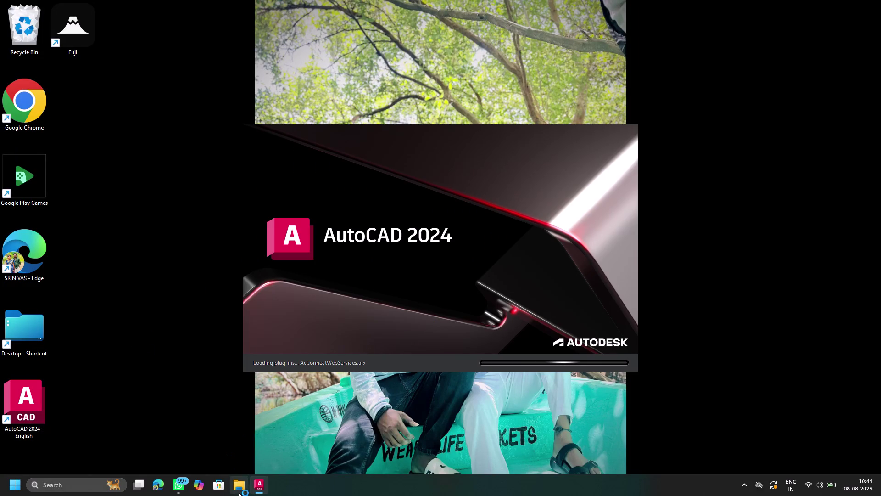
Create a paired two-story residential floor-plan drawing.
Open the newest WhatsApp floor plan image from Downloads, then bring AutoCAD's start page forward.
click(238, 491)
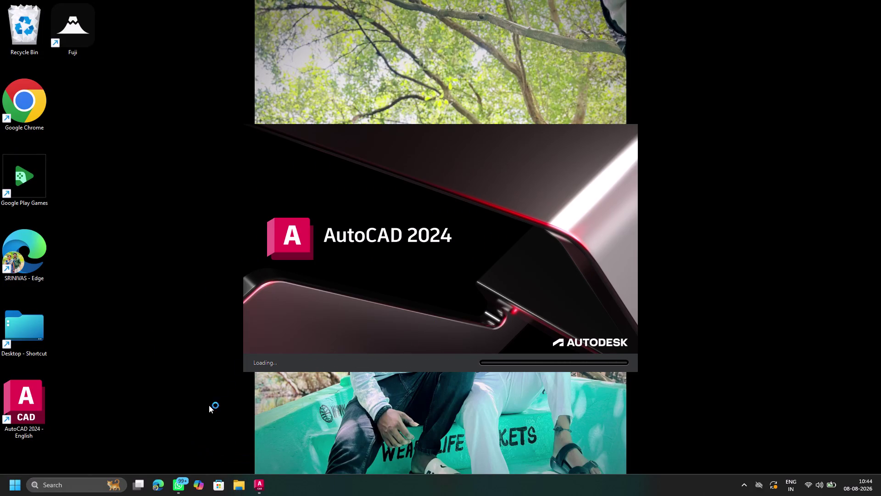
click(178, 250)
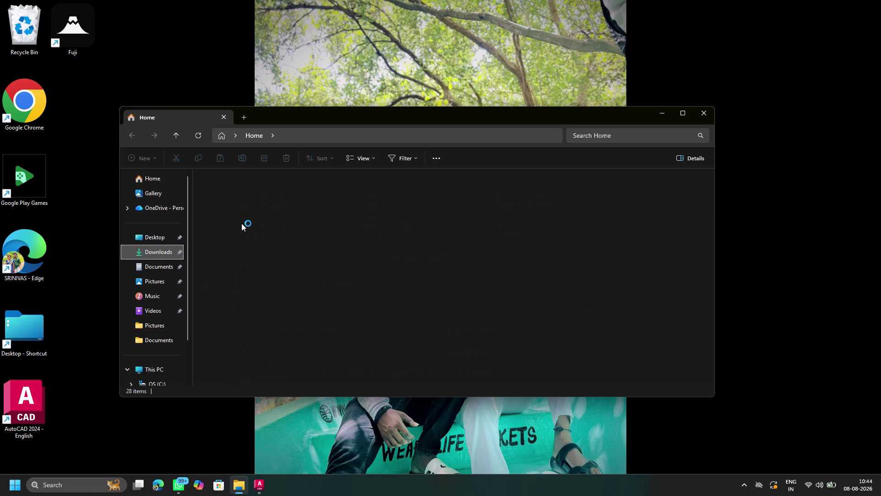
double_click(223, 211)
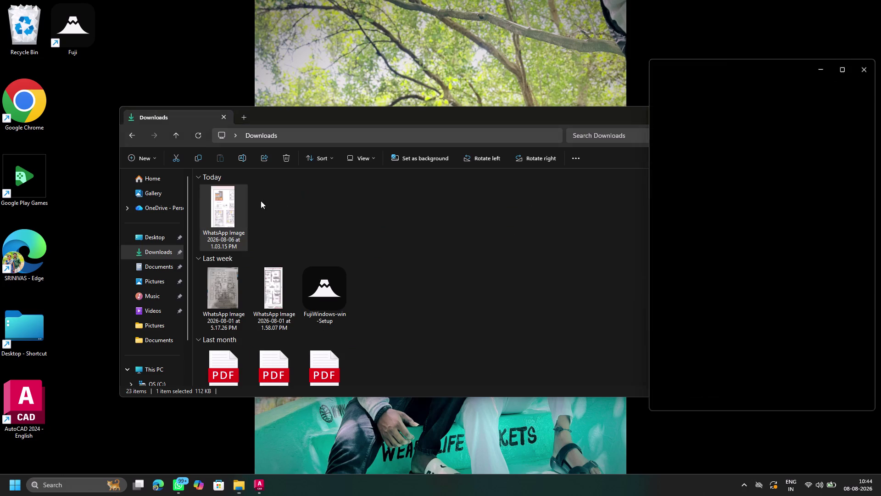
click(516, 71)
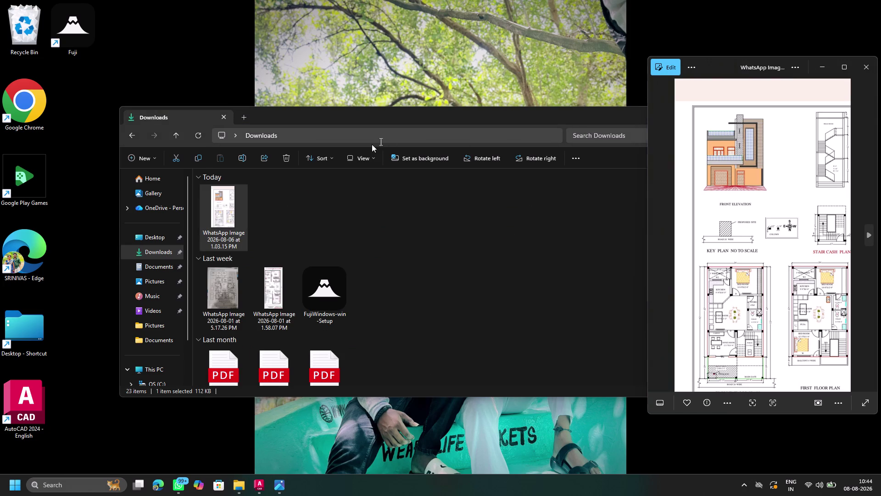
click(223, 116)
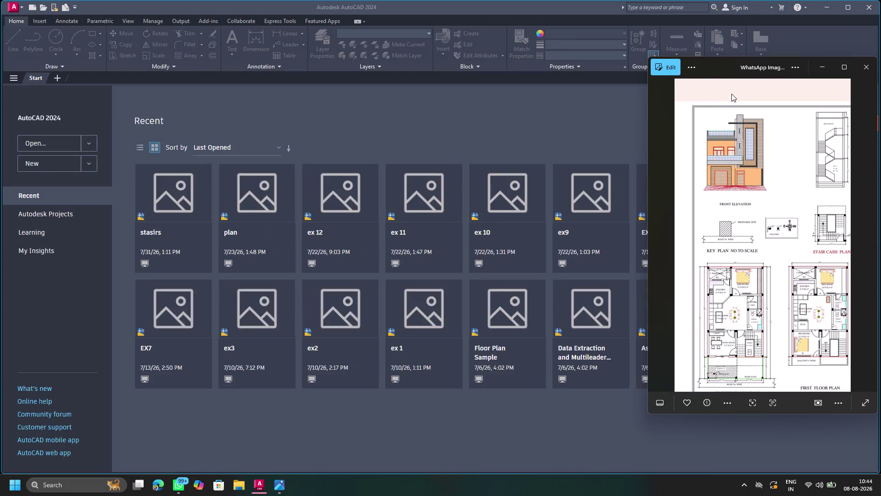
Move the Photos window aside and create blank Drawing1 from the Start tab.
drag(645, 149, 656, 147)
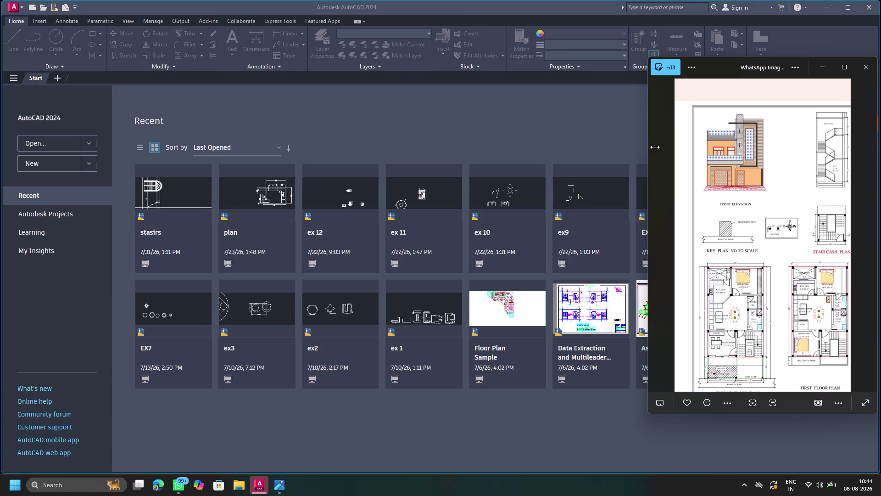
drag(656, 147, 707, 133)
click(50, 161)
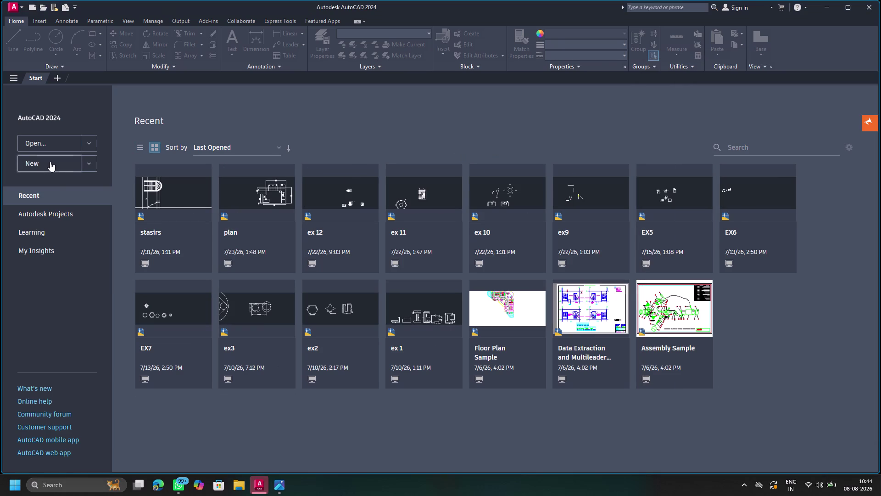
double_click(50, 161)
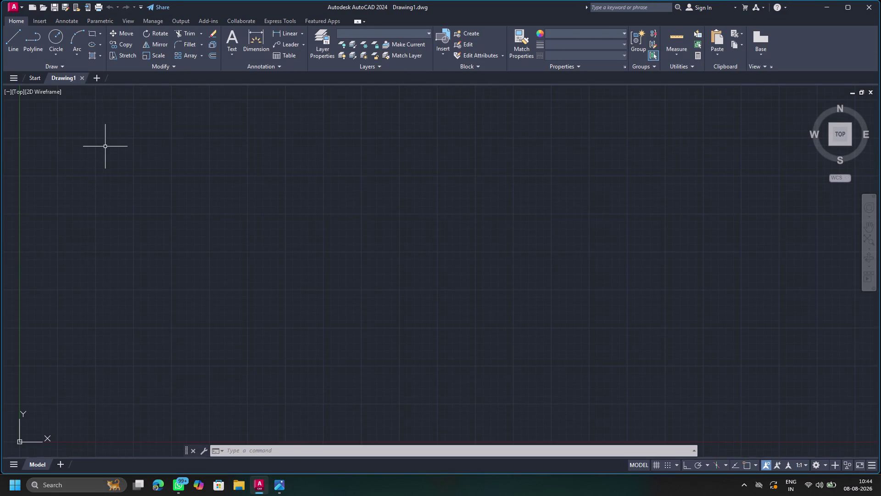
click(236, 482)
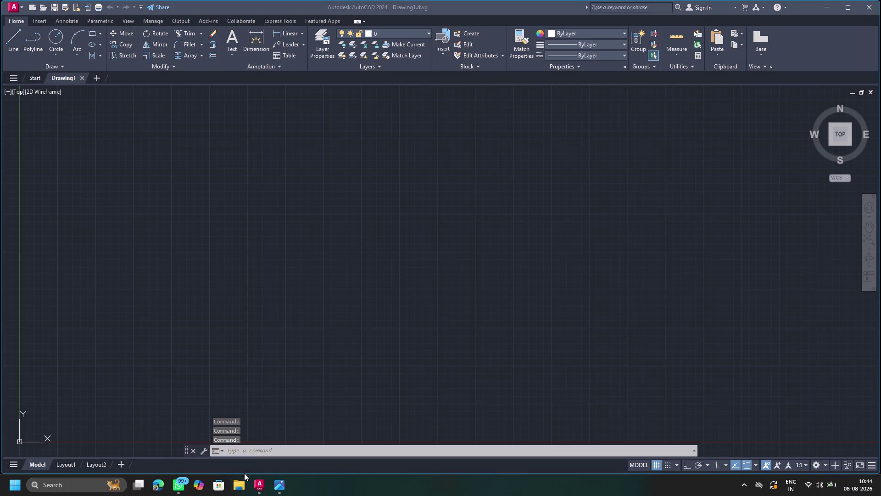
click(242, 483)
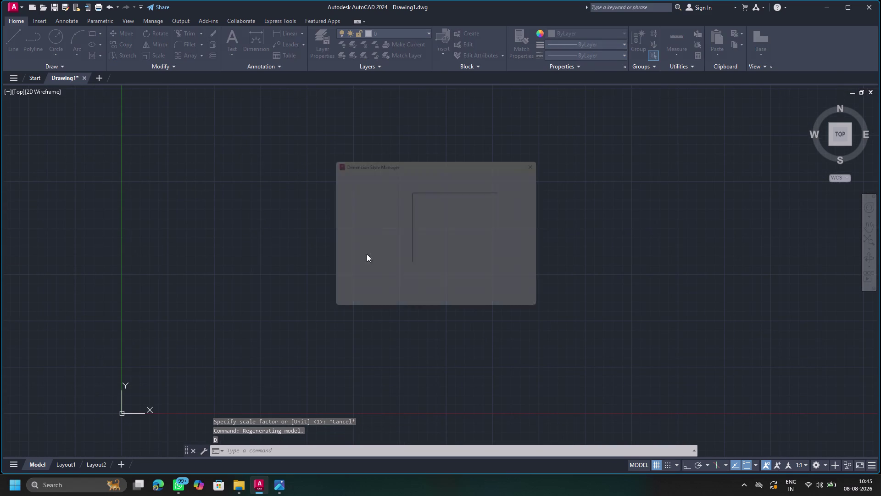
Cancel the image insertion and pan the view toward the drawing origin.
click(549, 155)
Set the Drawing Units length type to Engineering and apply it.
key(u)
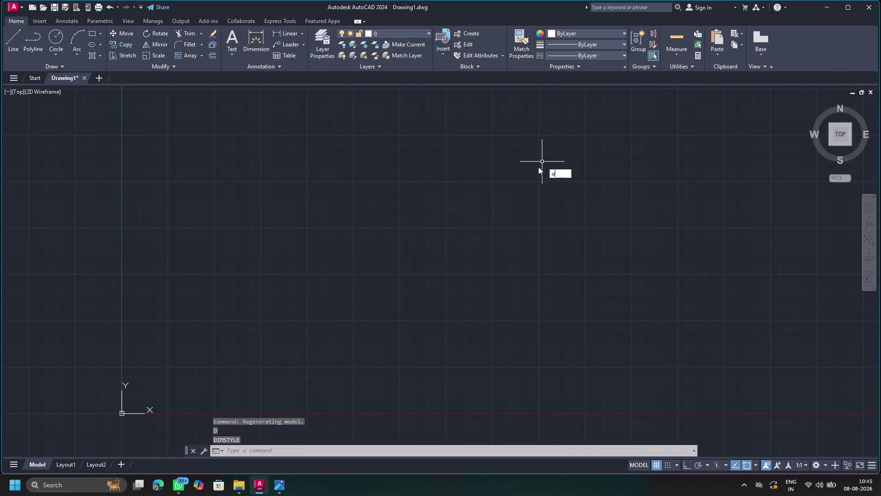
click(574, 187)
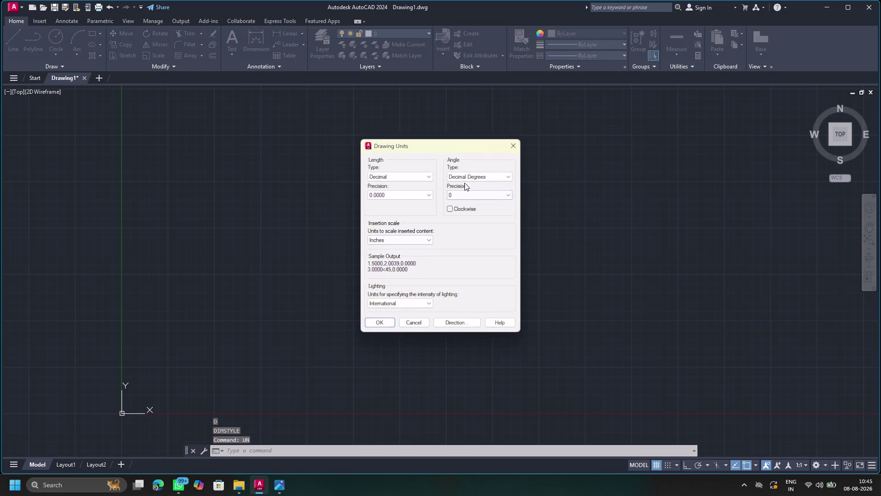
click(417, 180)
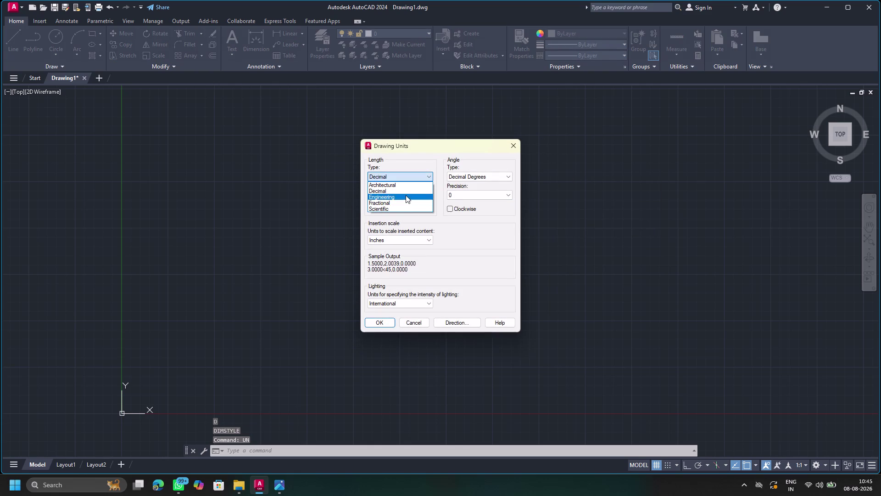
click(406, 195)
click(405, 195)
click(411, 217)
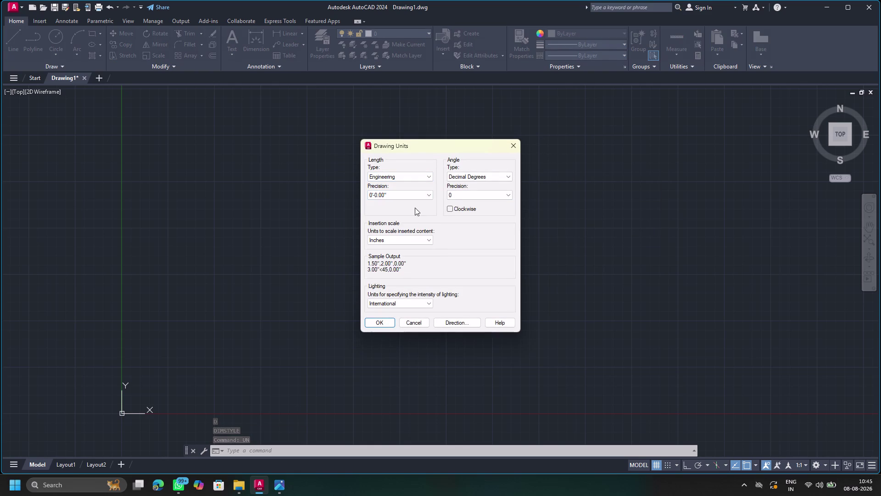
click(382, 321)
key(d)
click(441, 338)
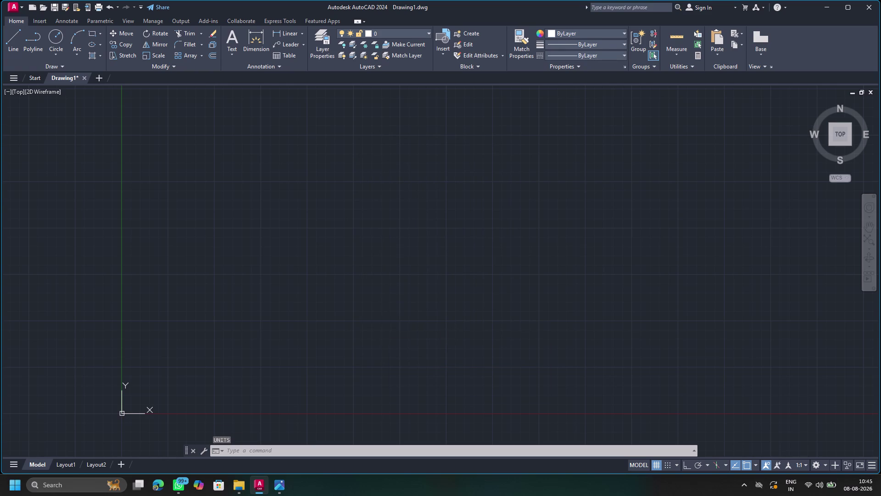
click(544, 217)
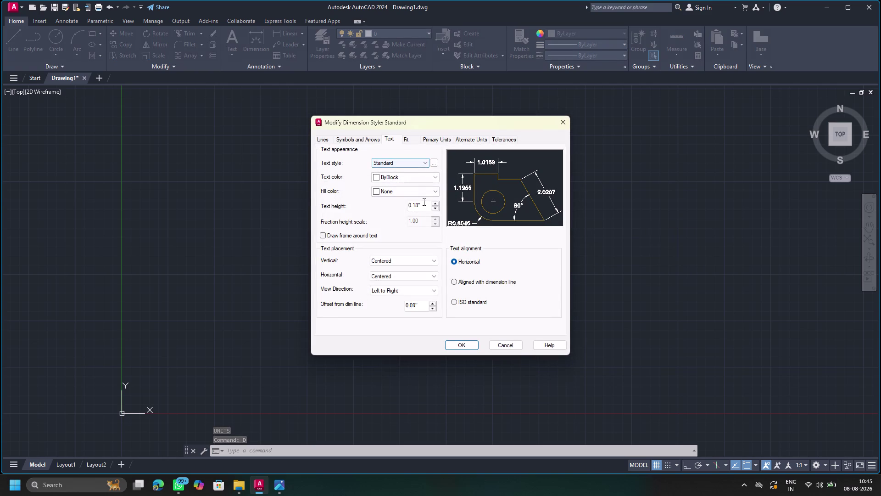
Set the Standard style's dimension text height to 2.5.
double_click(422, 208)
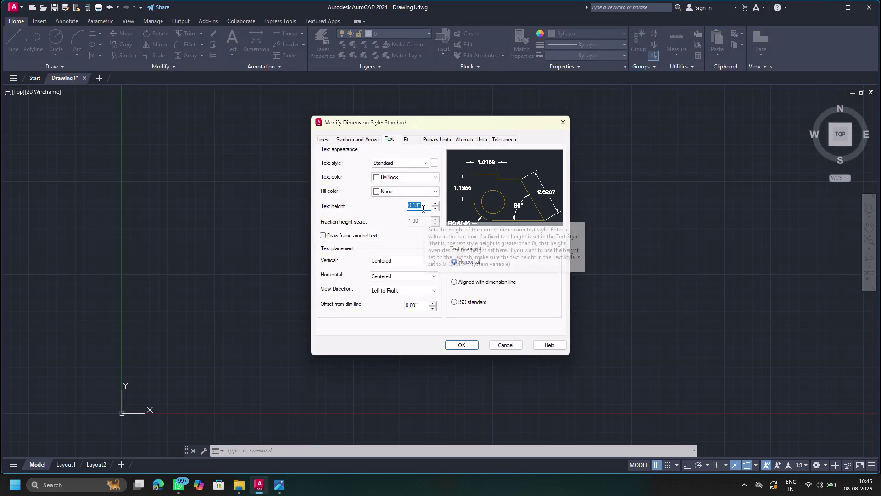
key(BackSpace)
text(2.)
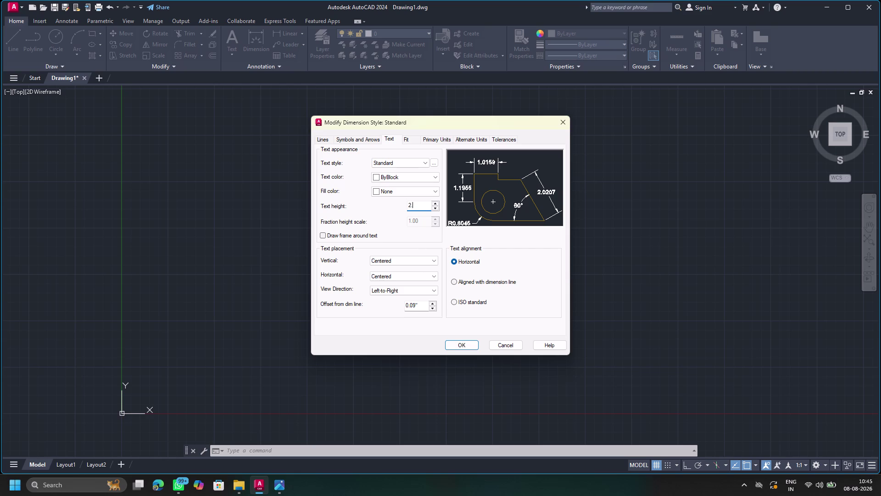
text(5)
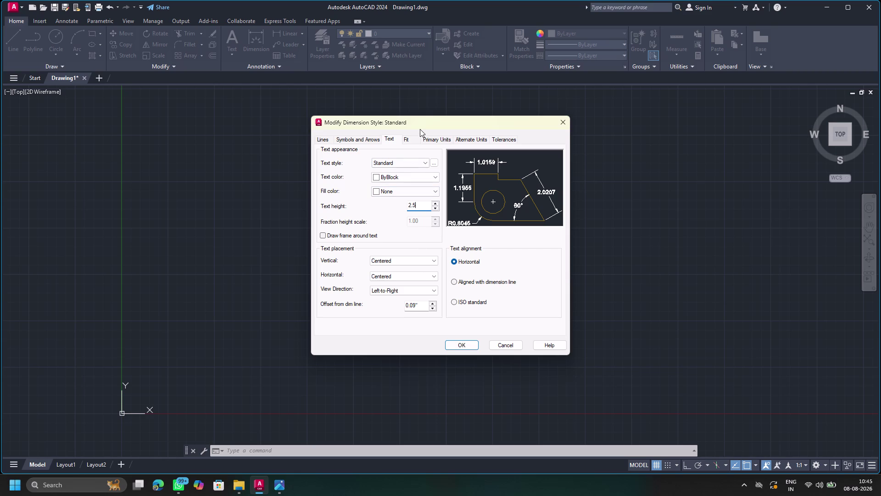
Set the primary unit format to Engineering with 0'-0.0" precision.
click(414, 138)
click(430, 143)
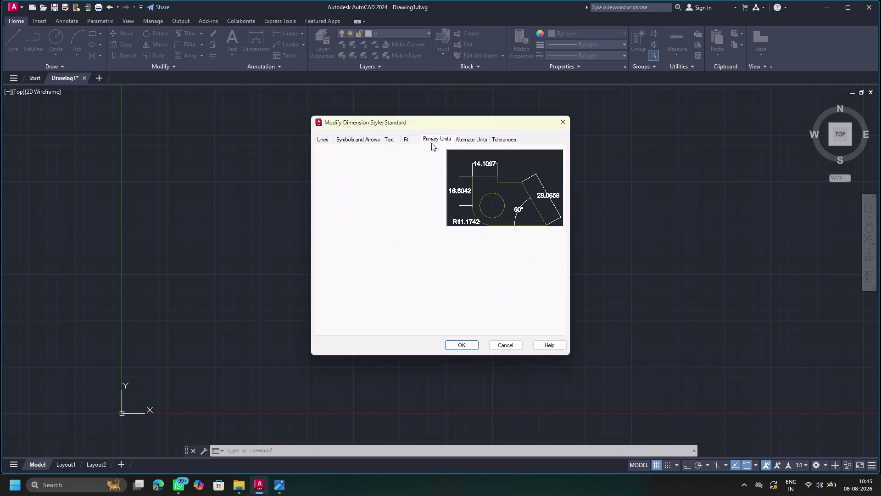
click(428, 153)
click(426, 157)
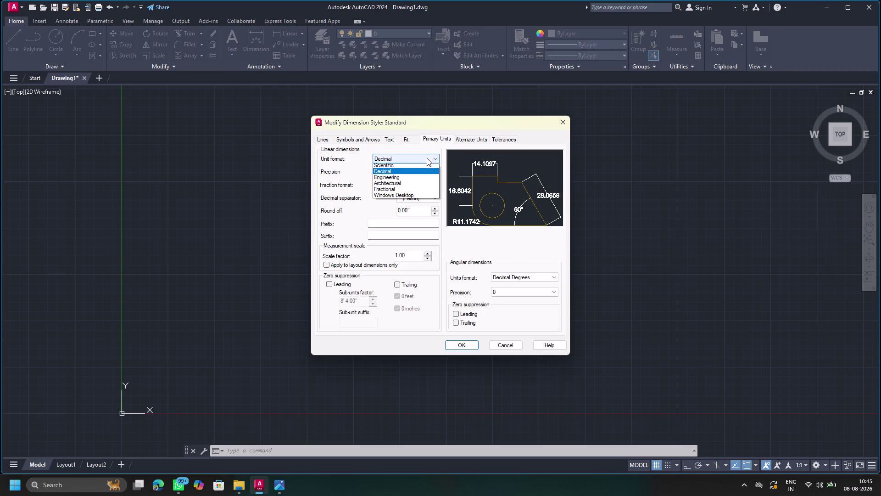
click(422, 179)
click(419, 169)
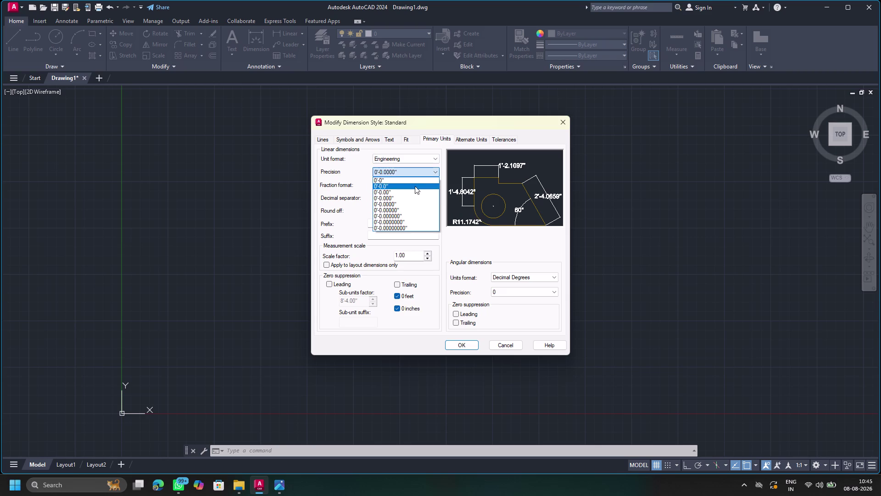
click(414, 193)
click(413, 171)
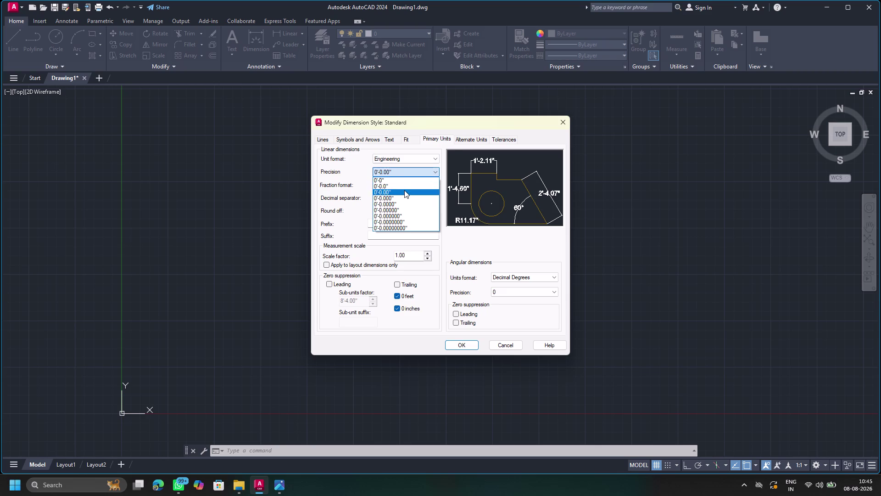
click(404, 186)
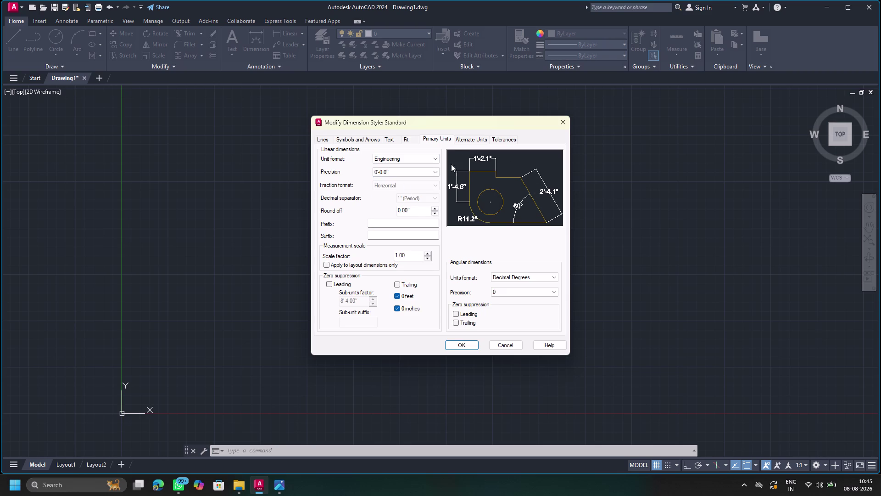
Set round-off to 2.5, accept, make Standard current and close the manager.
double_click(421, 211)
key(BackSpace)
text(2.5)
key(Return)
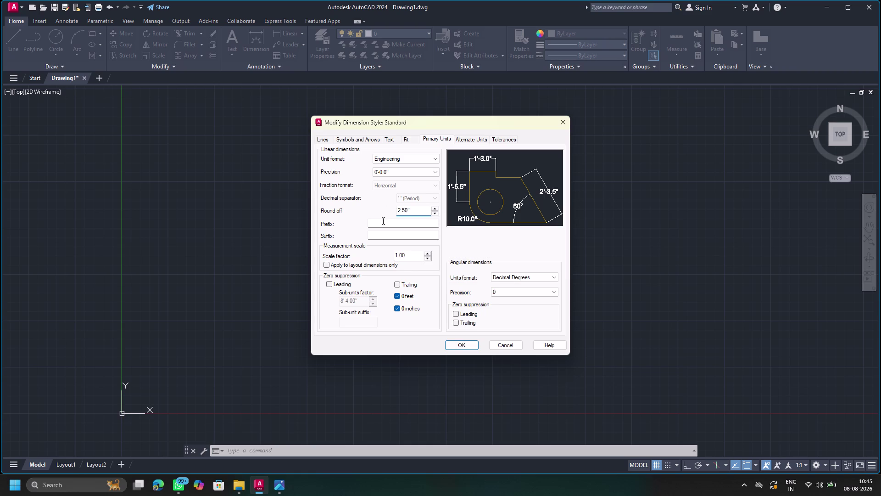
click(465, 345)
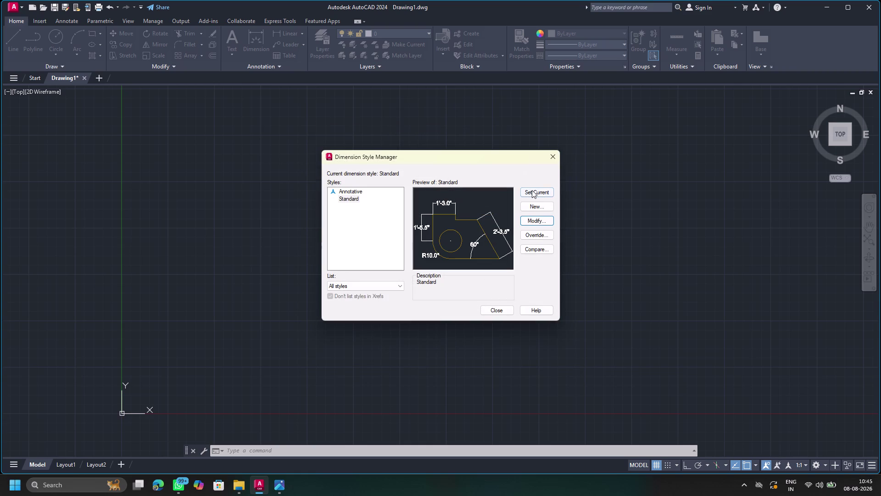
double_click(531, 190)
click(500, 312)
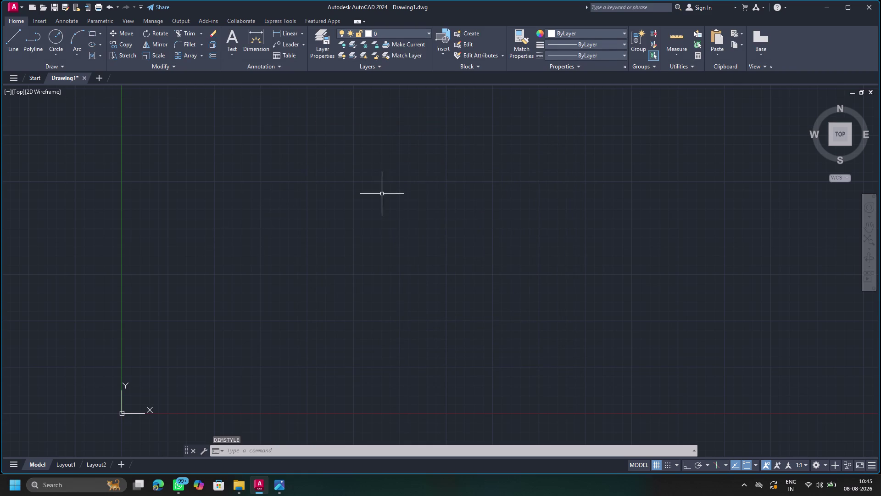
middle_drag(424, 194, 334, 221)
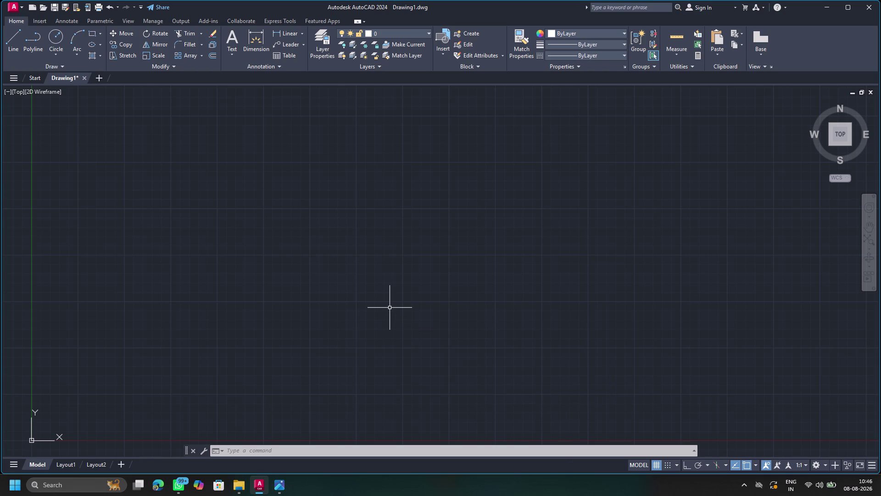
Start XL with the Hor option and place a horizontal construction line at 0.
key(x)
key(l)
click(438, 316)
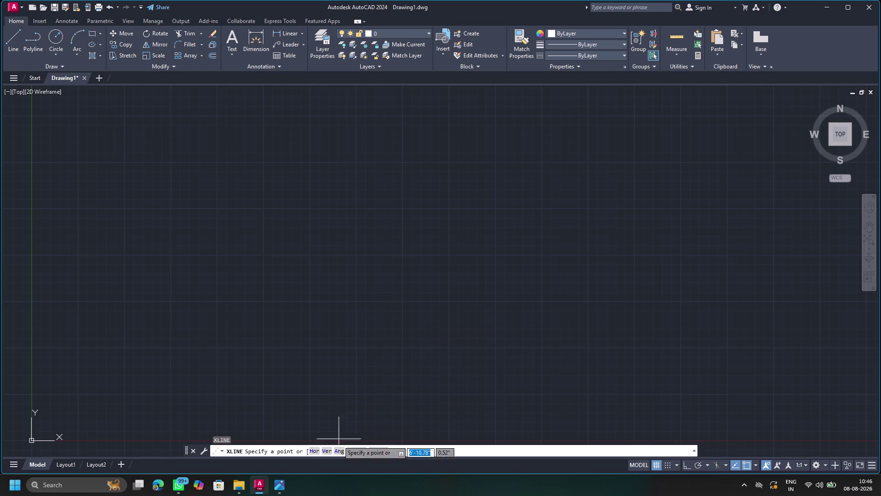
click(313, 451)
scroll(down, 3)
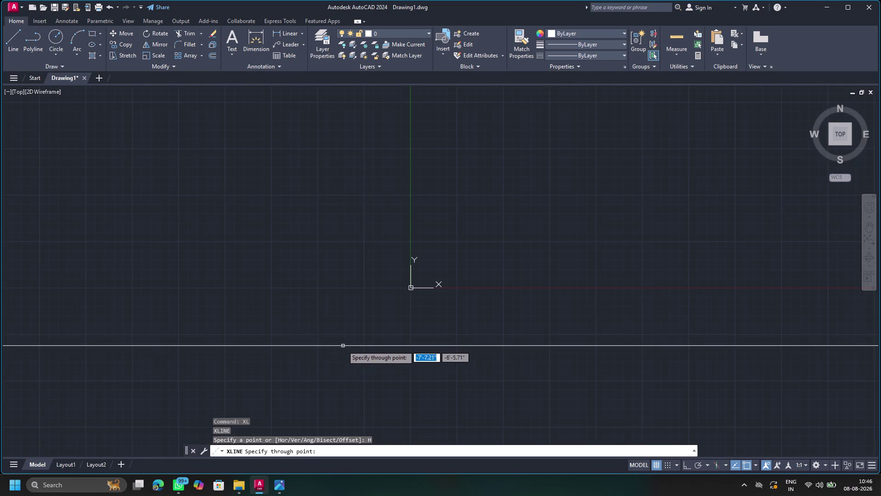
scroll(up, 3)
scroll(up, 3)
key(0)
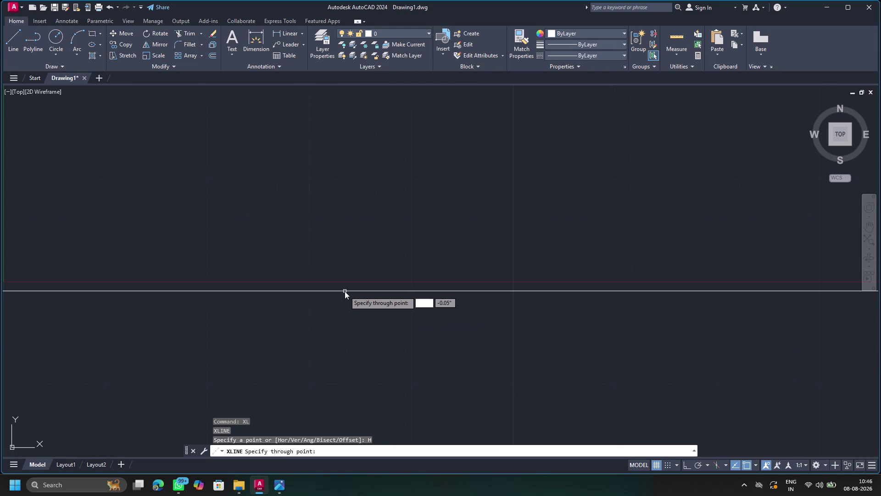
key(Return)
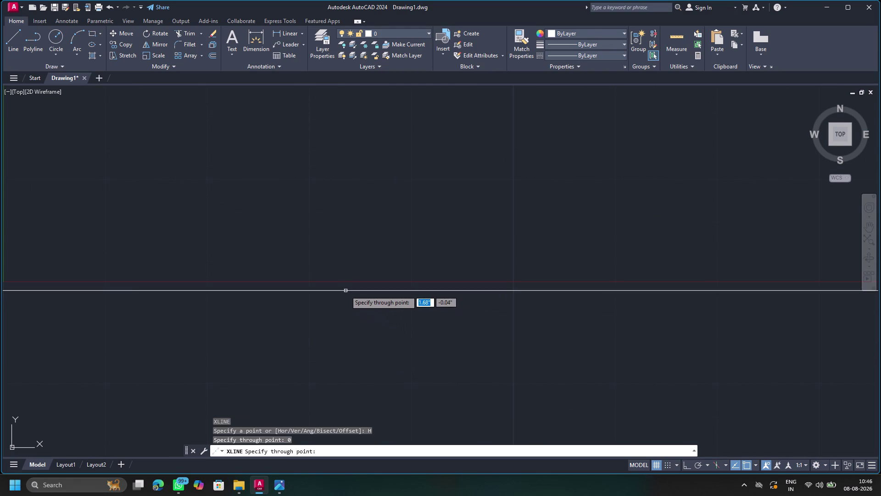
Pan back toward the origin and finish the first construction line command.
scroll(down, 3)
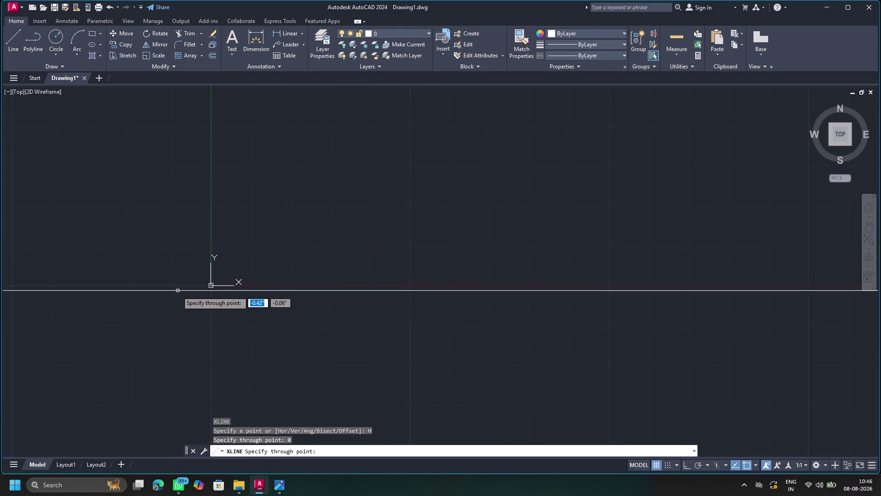
scroll(up, 3)
scroll(down, 3)
middle_drag(597, 254, 295, 303)
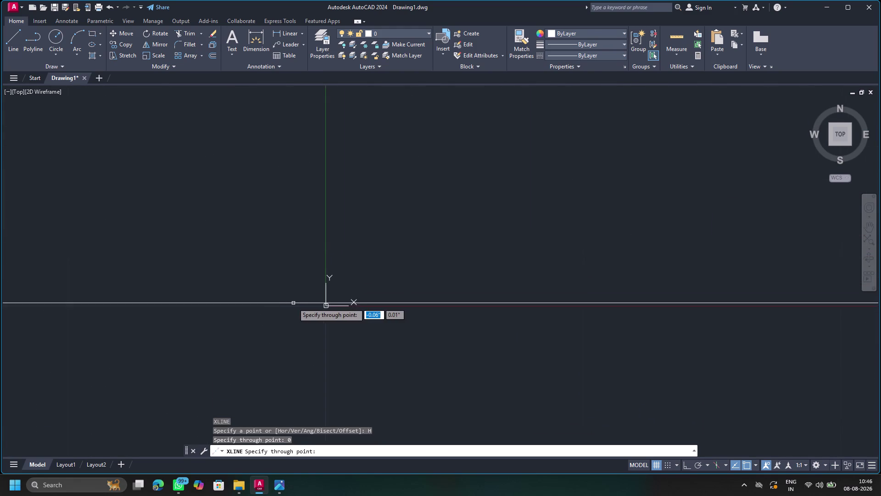
scroll(up, 3)
middle_drag(668, 351, 428, 354)
scroll(up, 3)
middle_drag(550, 314, 371, 324)
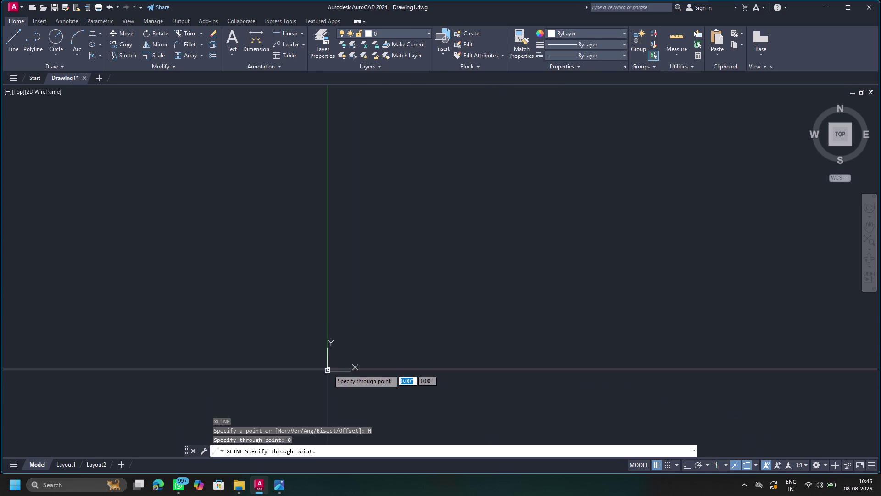
key(Return)
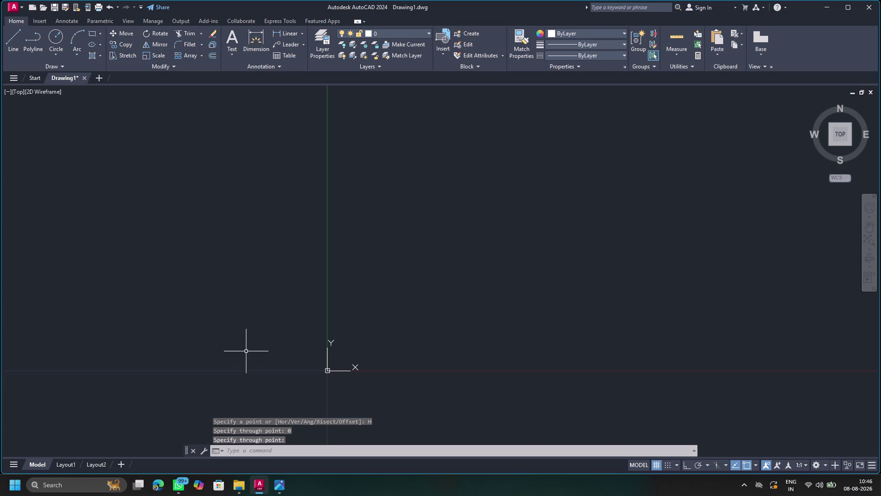
Restart XL Hor and place a horizontal construction line through 0'0".
text(xl)
key(Return)
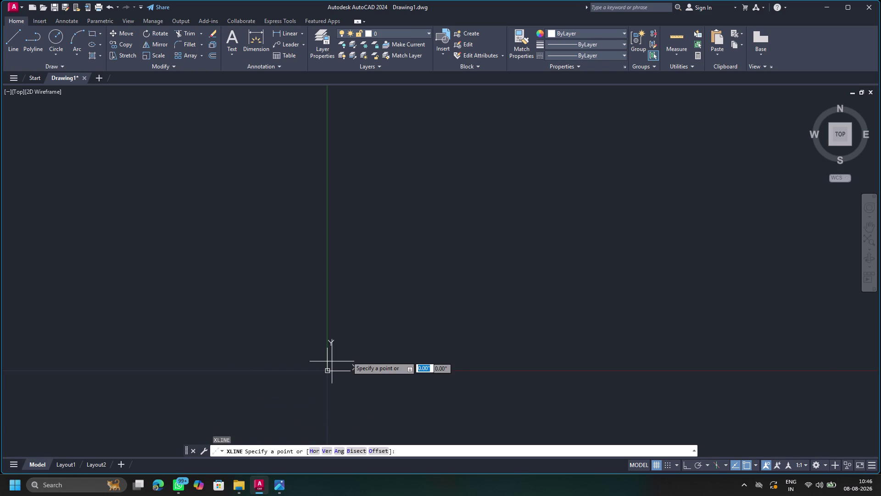
click(313, 449)
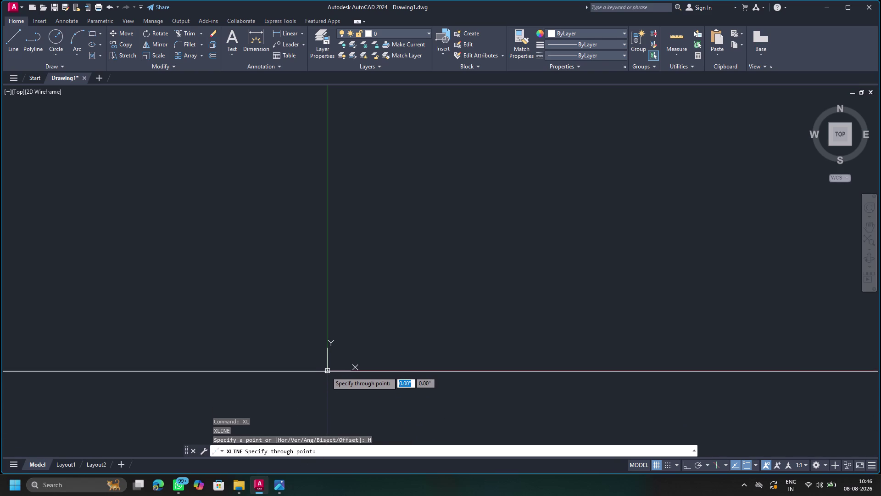
scroll(up, 3)
scroll(up, 3)
scroll(down, 3)
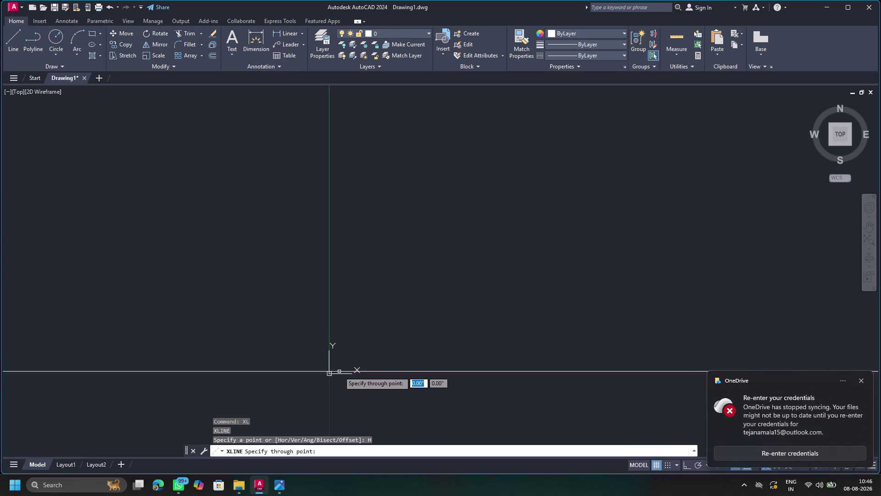
scroll(up, 3)
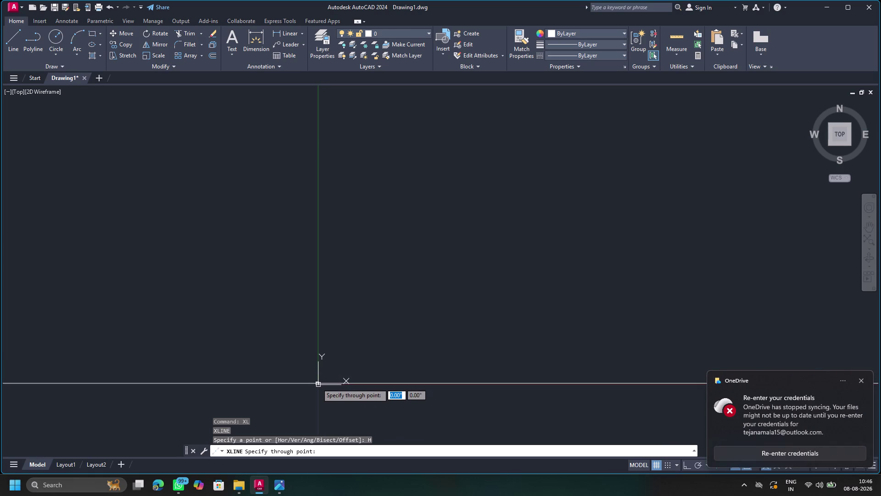
key(0)
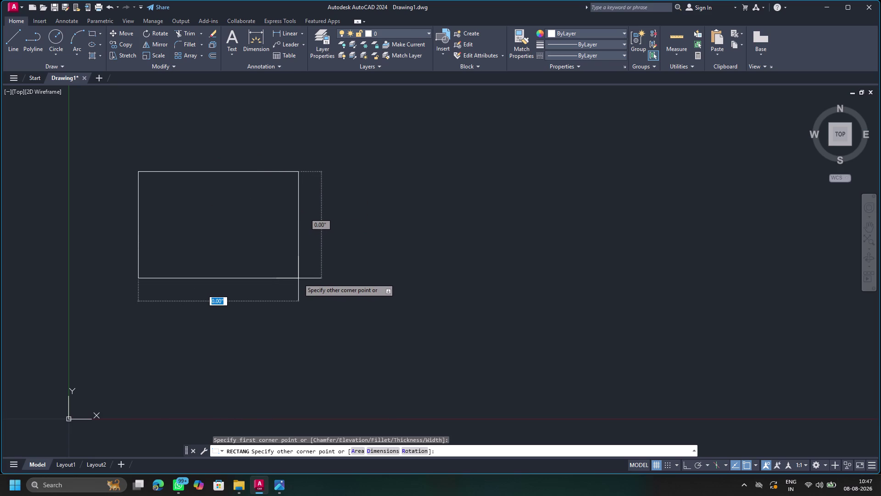
Start a rectangle at the picked first corner with a 26' width.
text(26)
text(')
key(BackSpace)
key(BackSpace)
key(BackSpace)
key(2)
key(6)
key(apostrophe)
key(Tab)
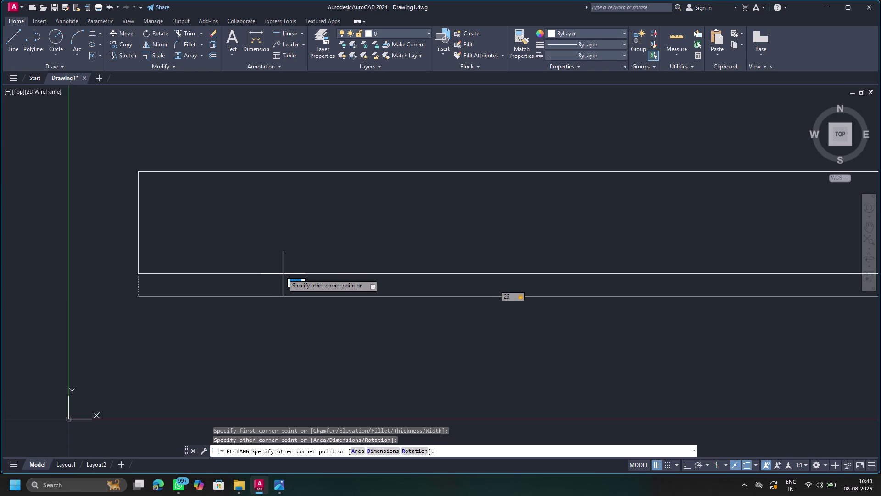
Enter 52' as the length to complete the 26' by 52' rectangle.
text(52)
key(apostrophe)
key(Return)
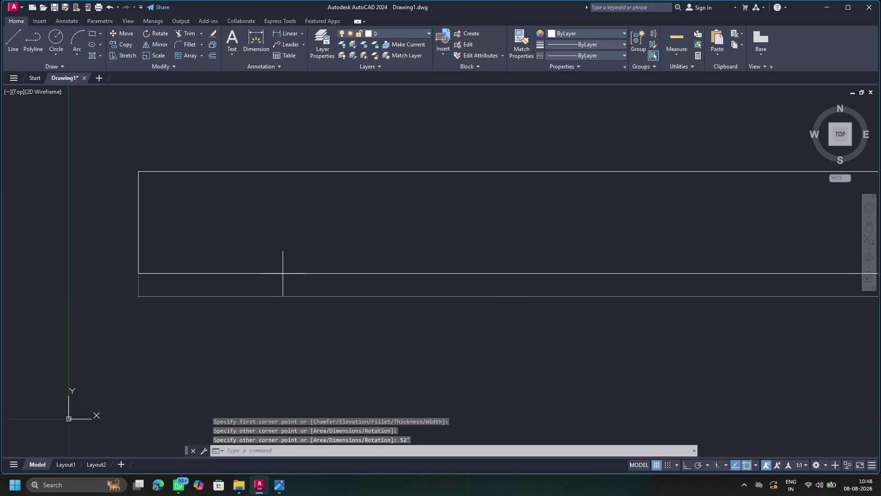
scroll(down, 3)
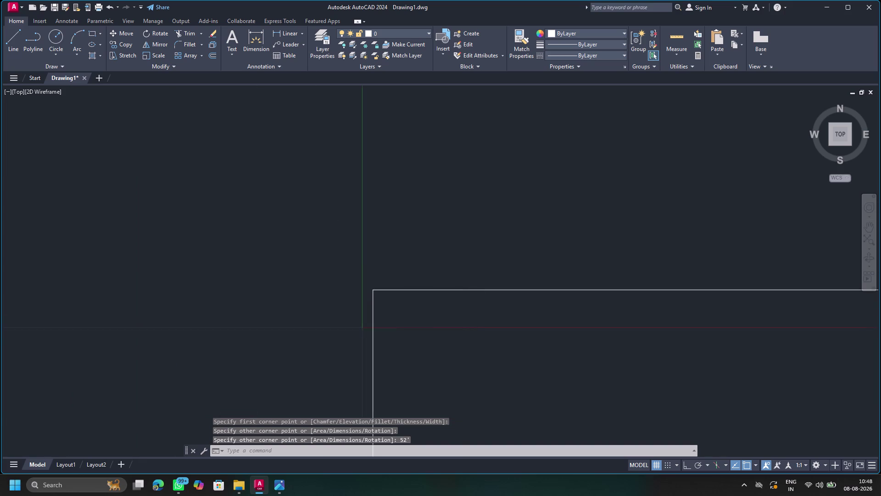
Pan and zoom to center the rectangle's top-left corner.
scroll(down, 3)
middle_drag(709, 357, 214, 325)
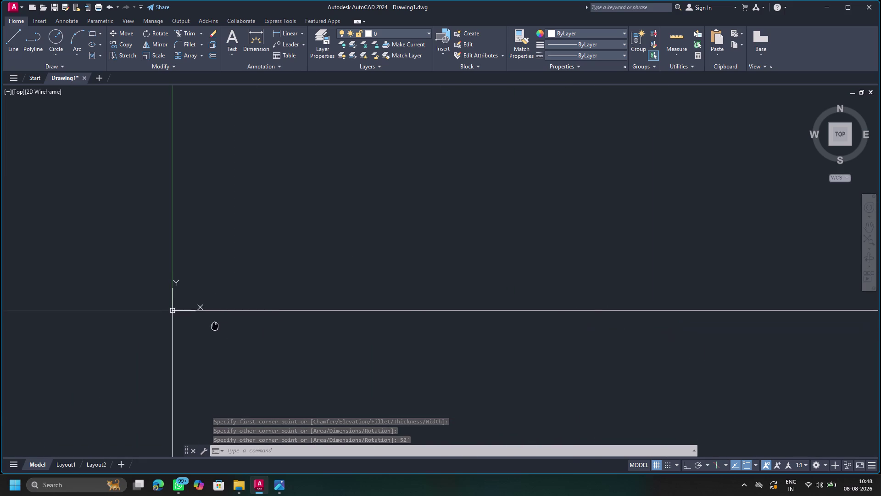
middle_drag(215, 325, 214, 323)
scroll(down, 3)
middle_drag(780, 279, 257, 266)
scroll(down, 3)
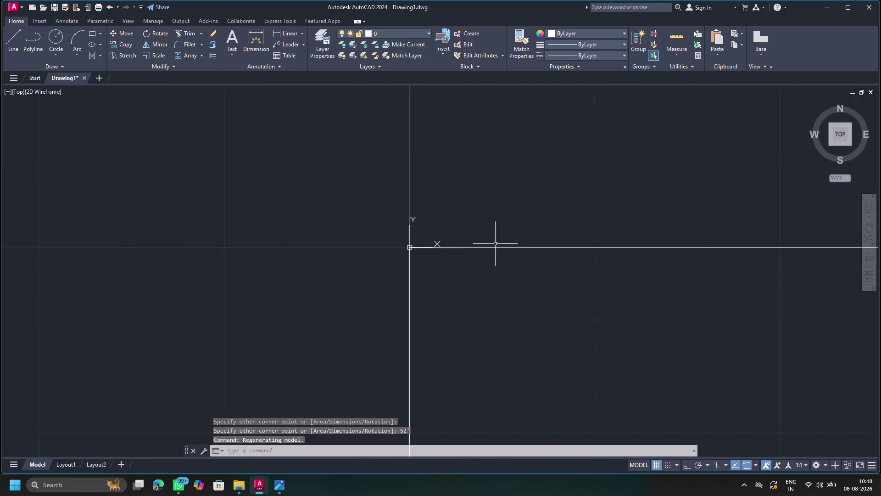
scroll(down, 3)
scroll(down, 3)
scroll(down, 3)
scroll(down, 3)
middle_drag(750, 281, 695, 264)
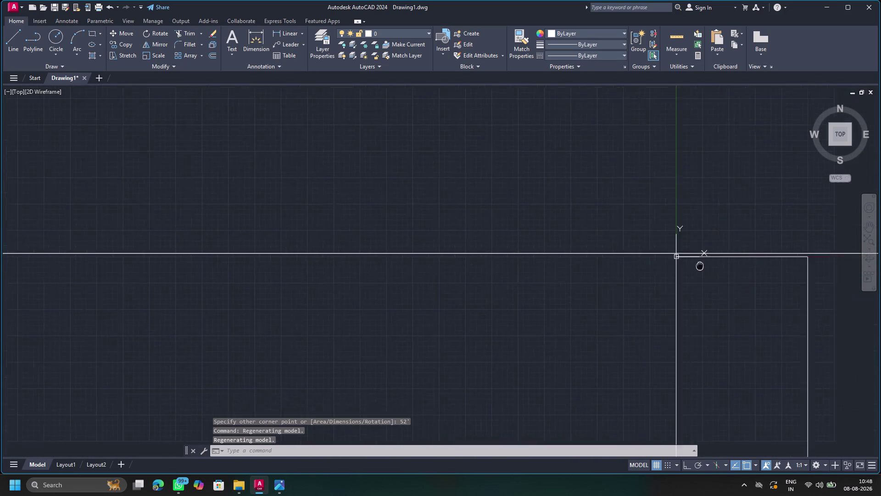
middle_drag(694, 265, 453, 256)
scroll(down, 3)
scroll(up, 3)
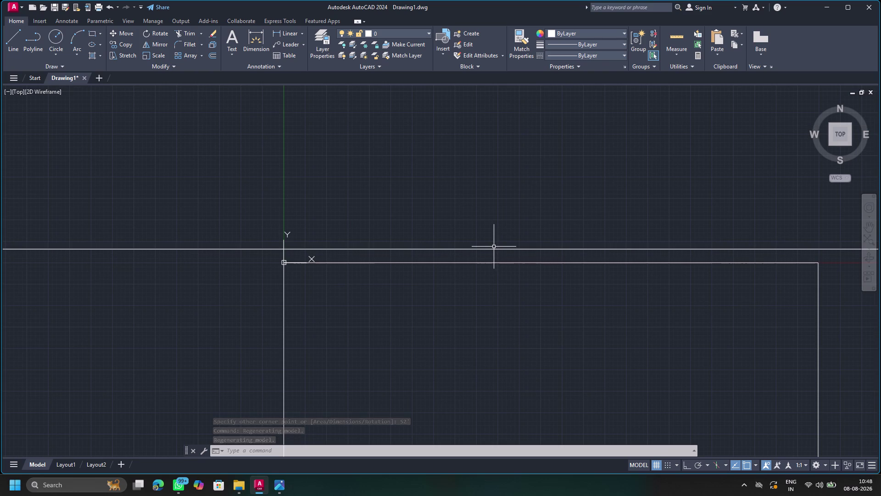
Delete the overlapping horizontal construction lines one by one, then select the rectangle.
click(492, 249)
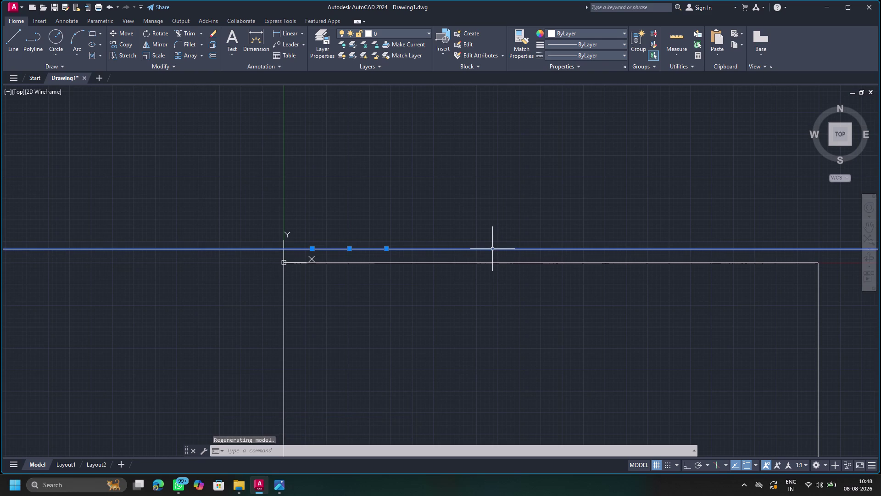
key(BackSpace)
key(BackSpace)
key(Delete)
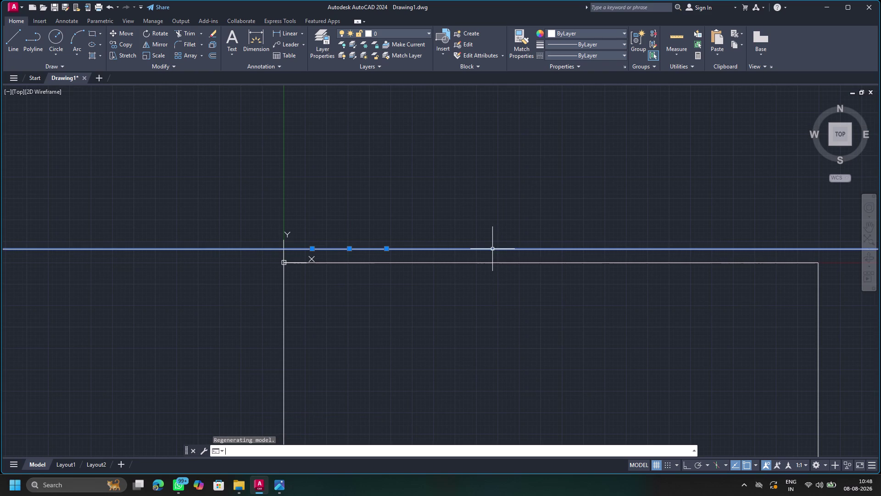
key(Delete)
key(Escape)
key(Delete)
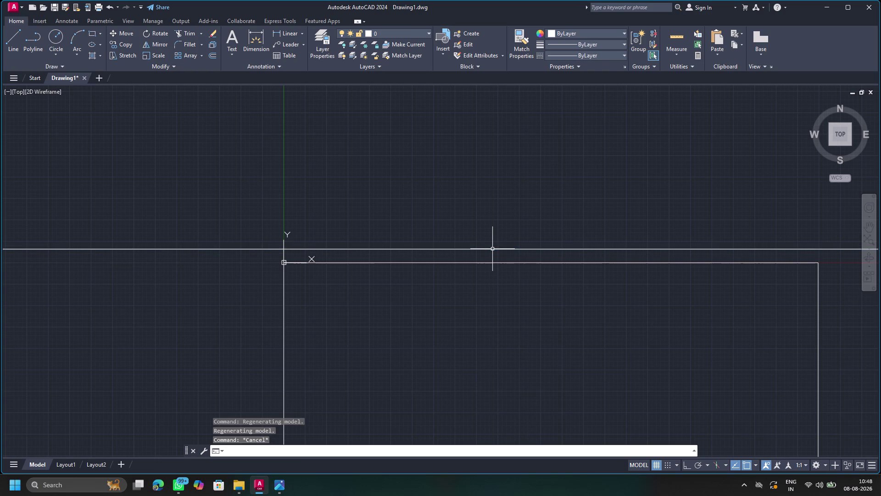
click(454, 250)
key(Delete)
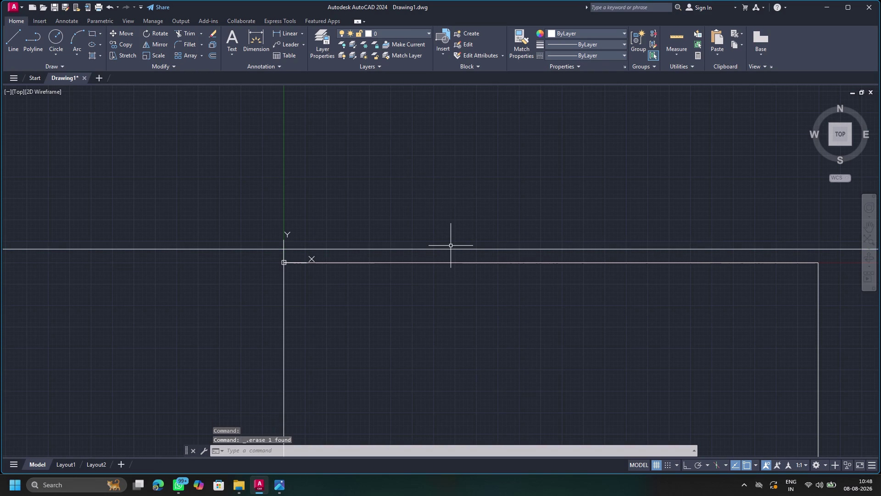
click(447, 248)
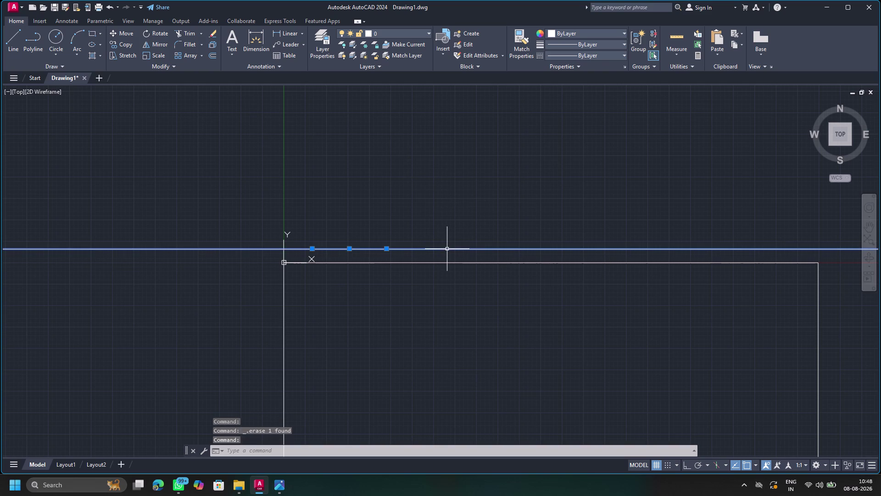
key(Delete)
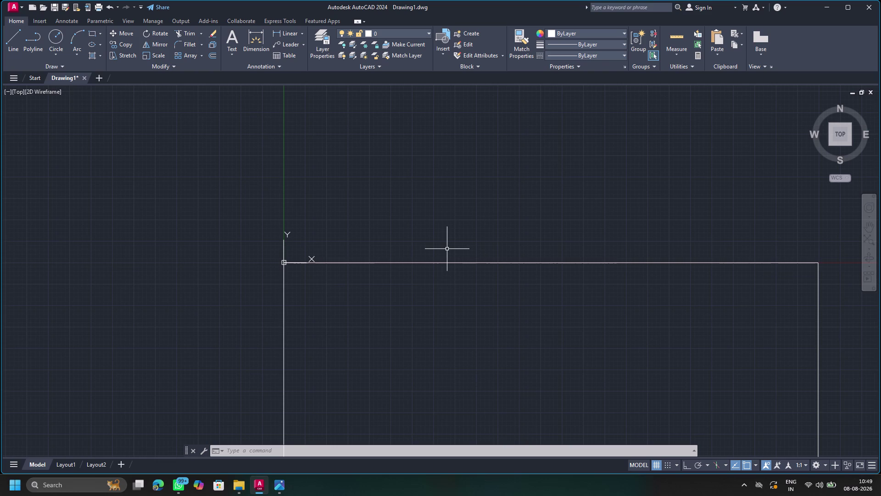
click(418, 263)
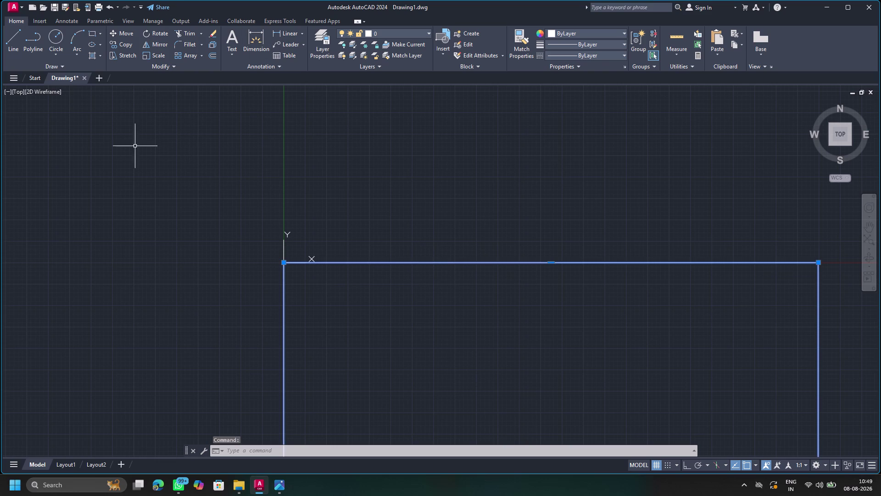
Move the rectangle by its corner slightly up and right, then bring File Explorer forward.
click(129, 33)
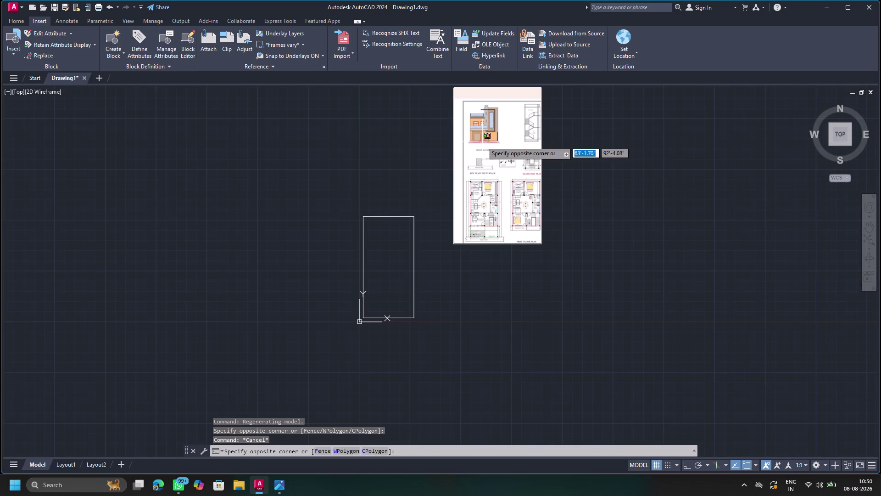
Cancel the stray selection, return to the Home tab and select the image.
click(548, 249)
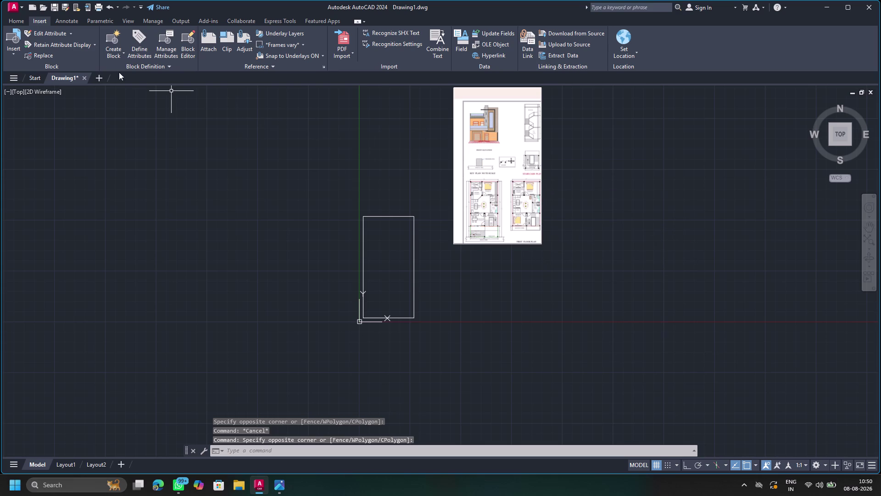
click(13, 21)
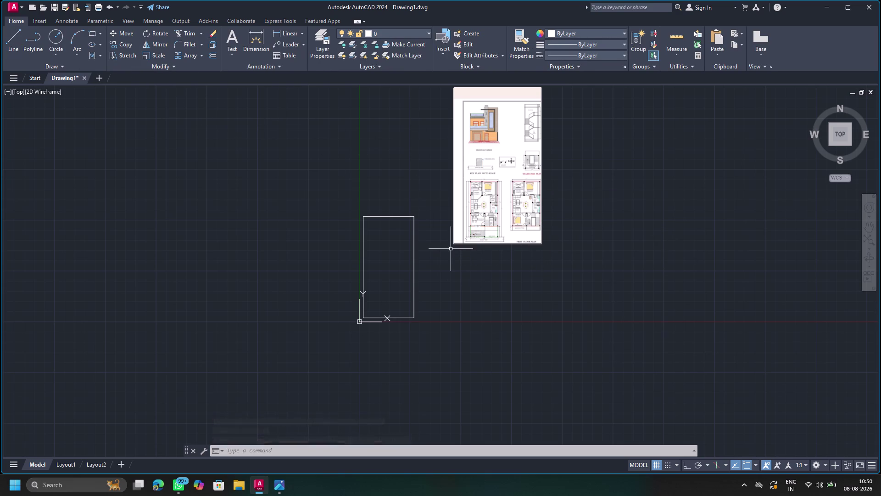
click(453, 242)
Scale the reference image down from its corner grip toward the rectangle's size.
drag(454, 243, 450, 263)
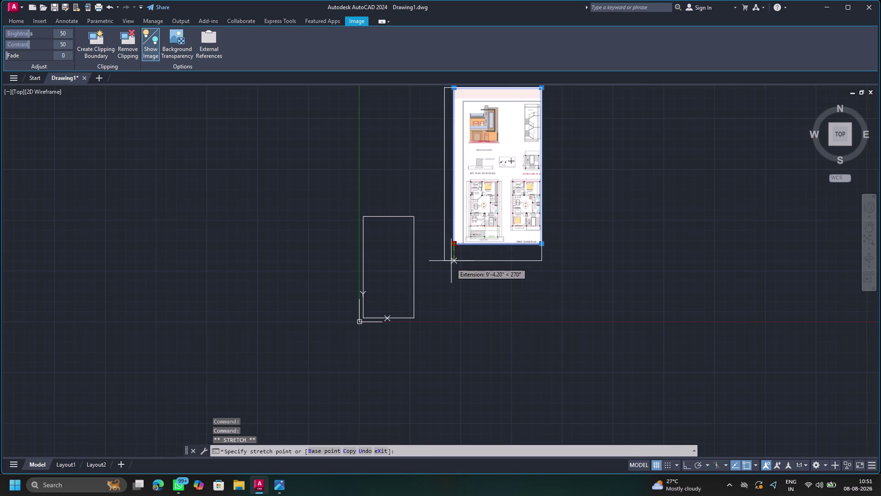
drag(451, 263, 448, 307)
click(446, 306)
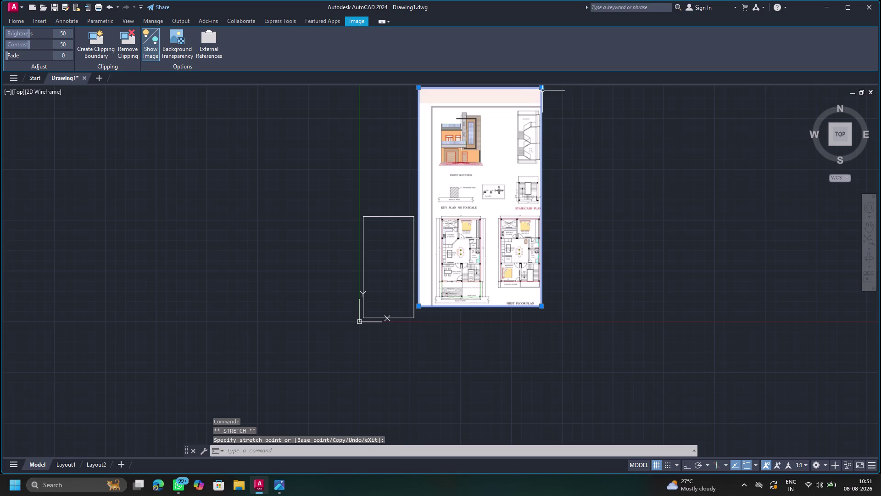
drag(541, 89, 508, 177)
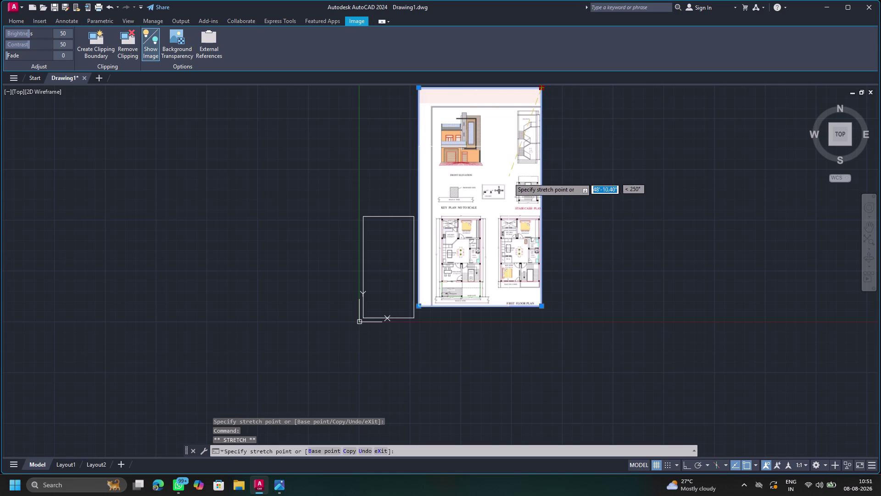
drag(508, 178, 511, 214)
click(511, 215)
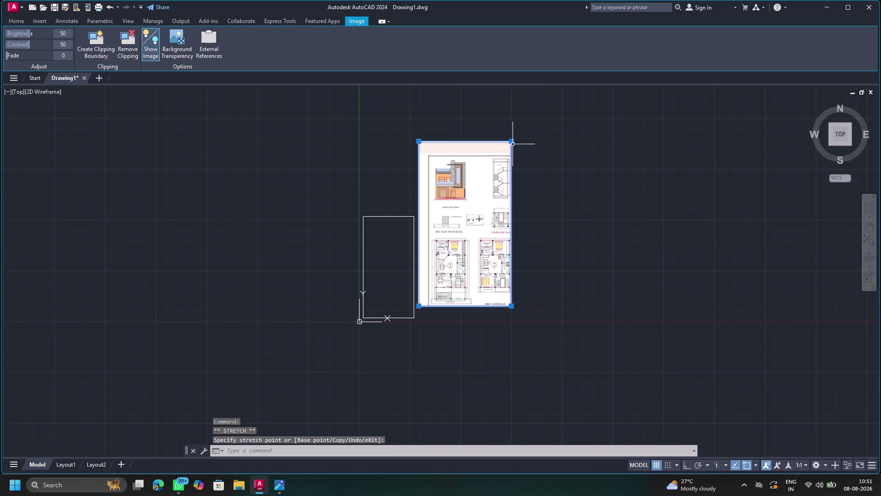
drag(513, 144, 489, 241)
click(490, 242)
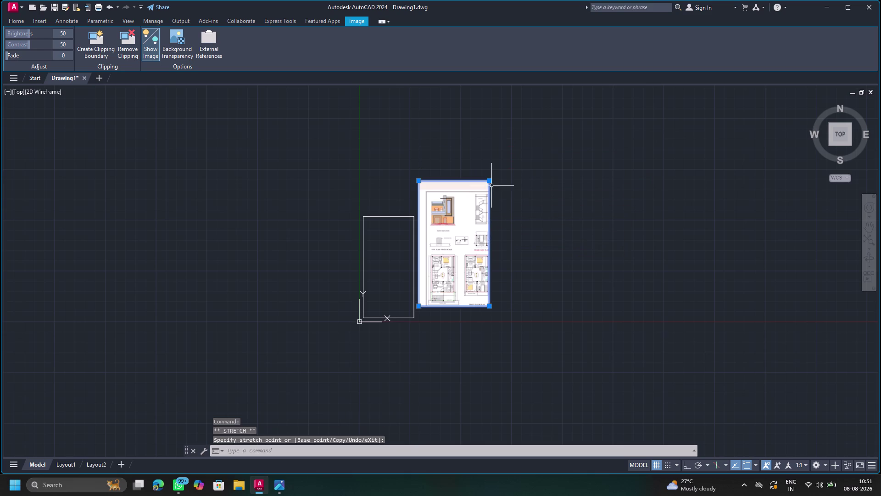
Zoom and pan to frame the rectangle and image, then clear the selection.
scroll(up, 3)
scroll(down, 3)
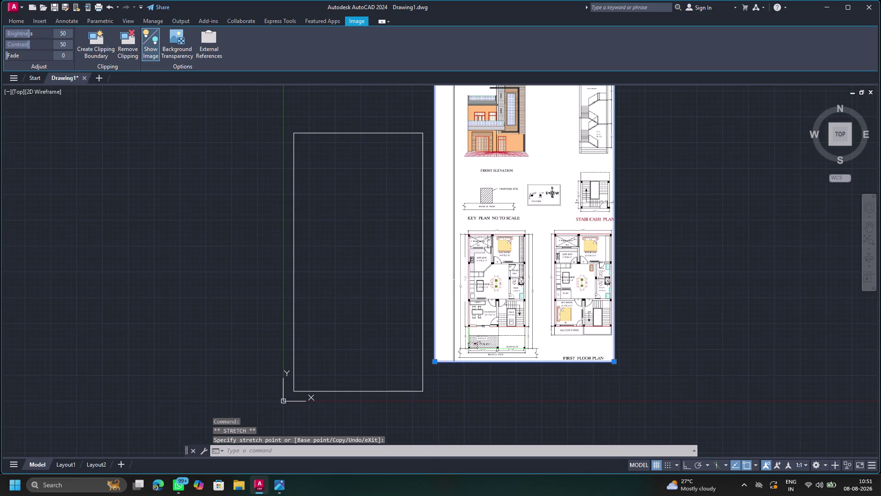
scroll(up, 3)
scroll(down, 3)
middle_drag(400, 261, 405, 237)
scroll(up, 3)
scroll(down, 3)
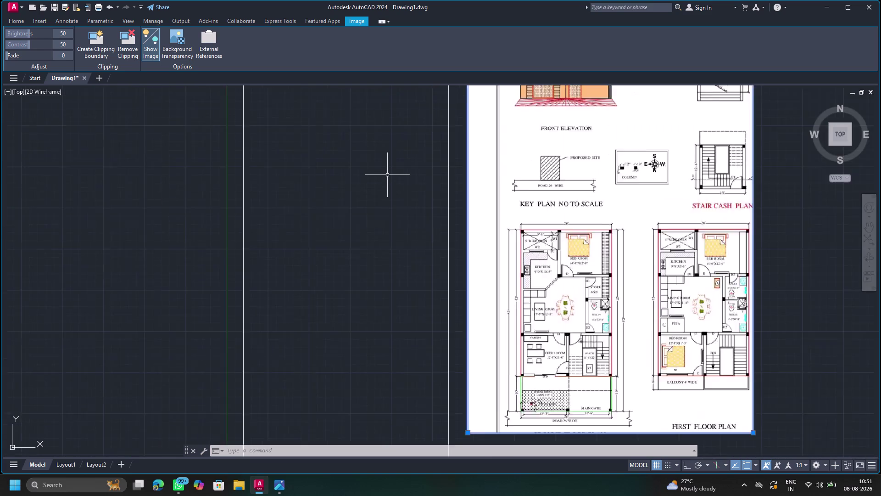
middle_drag(388, 175, 396, 244)
scroll(down, 3)
middle_drag(389, 210, 400, 229)
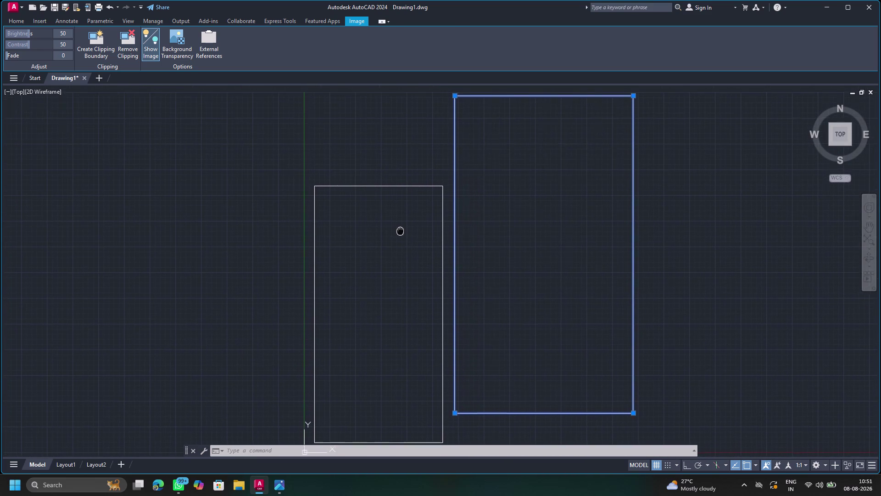
middle_drag(400, 229, 401, 232)
key(Escape)
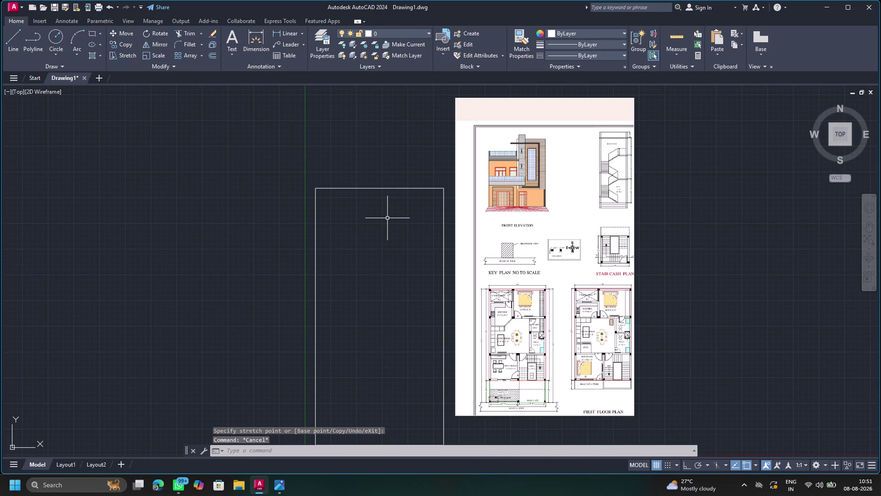
scroll(up, 3)
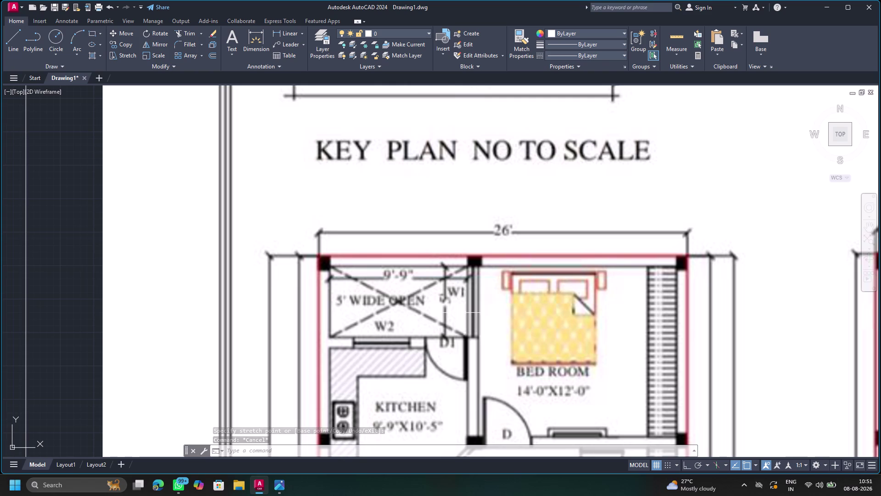
scroll(down, 3)
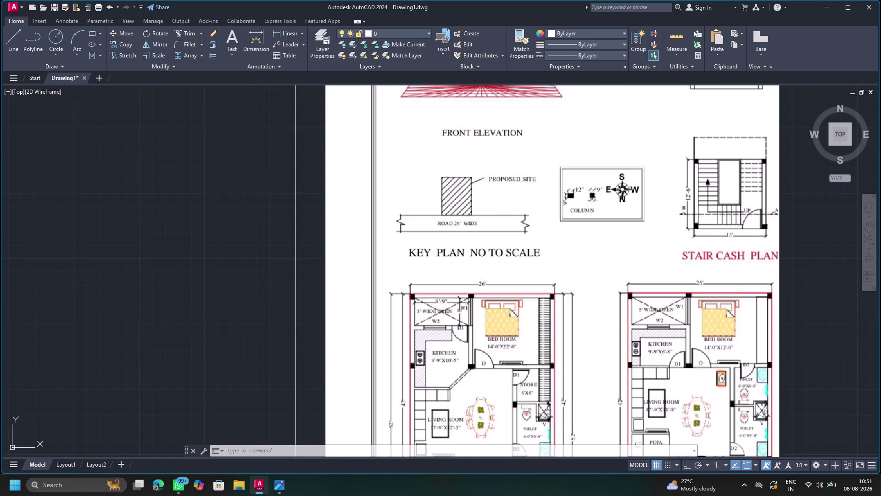
scroll(up, 3)
scroll(up, 3)
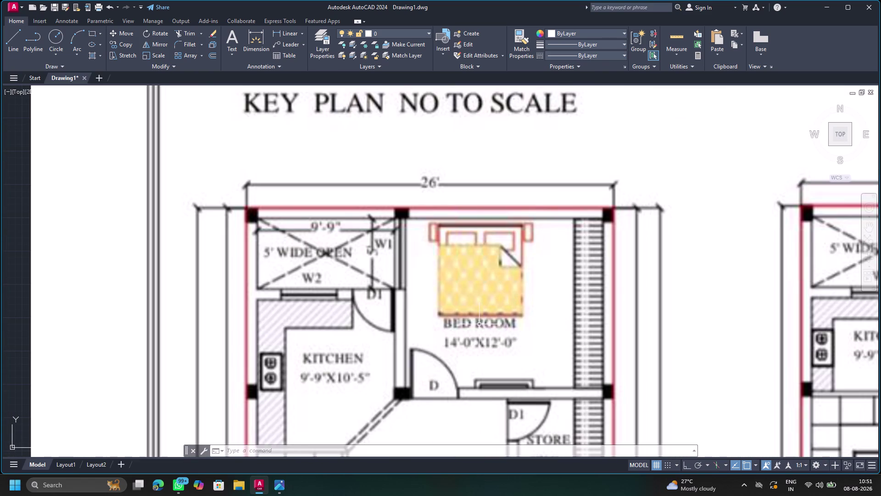
scroll(down, 3)
scroll(down, 3)
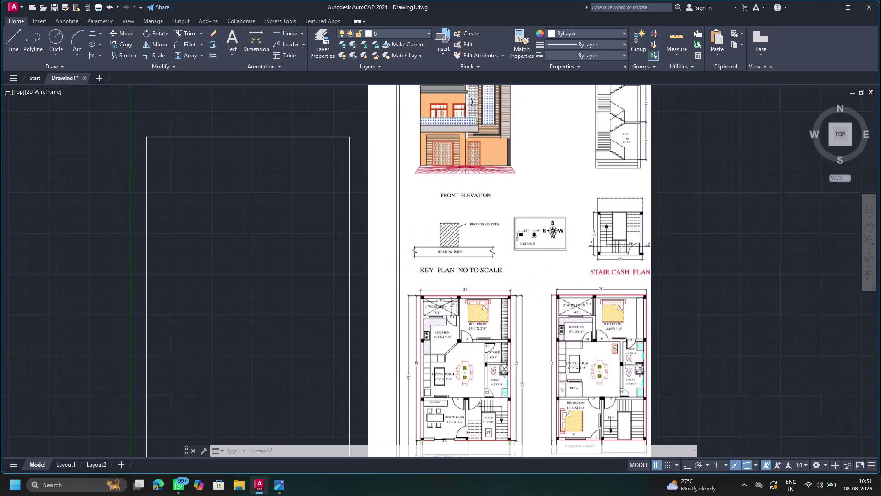
scroll(down, 3)
scroll(up, 3)
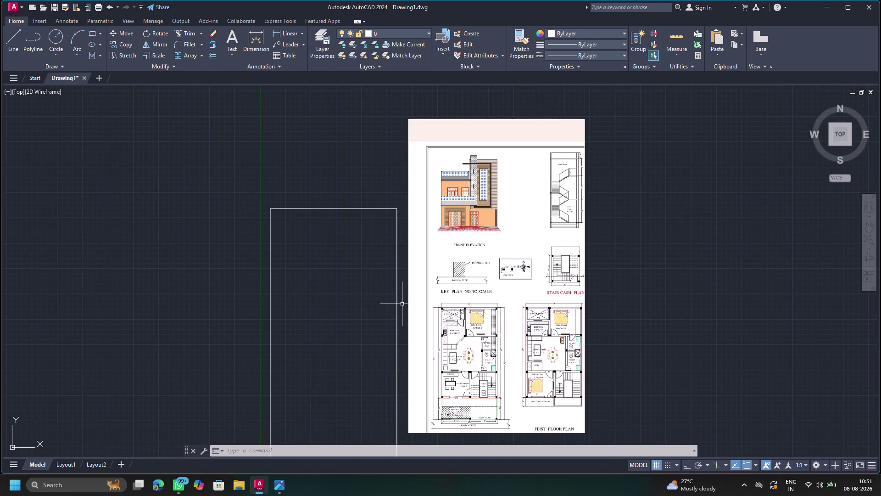
click(396, 313)
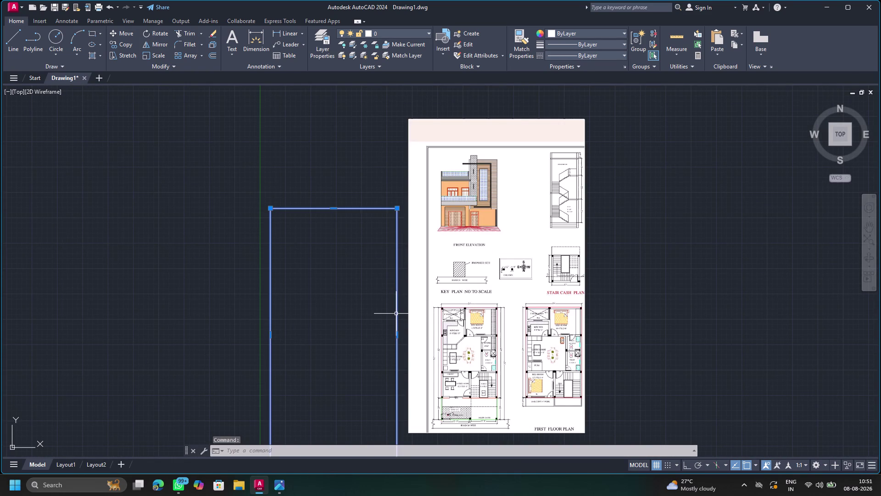
Cancel a stray Line command and start OFFSET (O) in Through mode.
key(Escape)
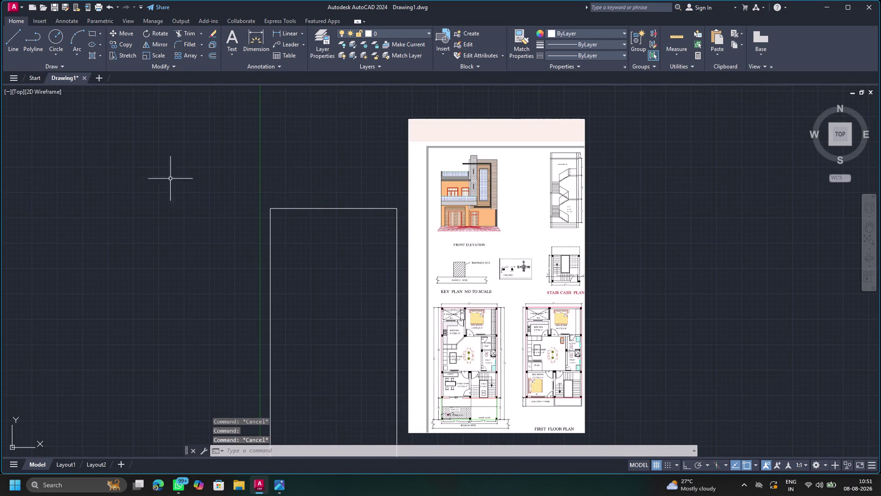
click(16, 46)
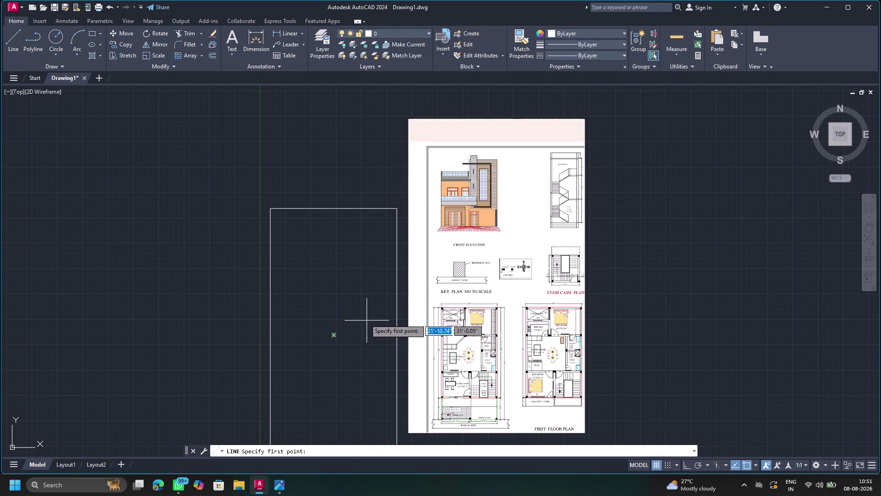
key(Escape)
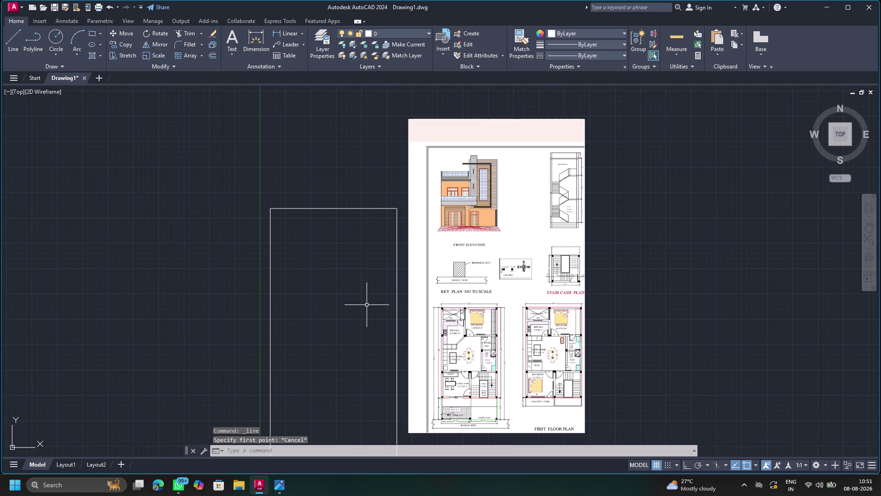
key(o)
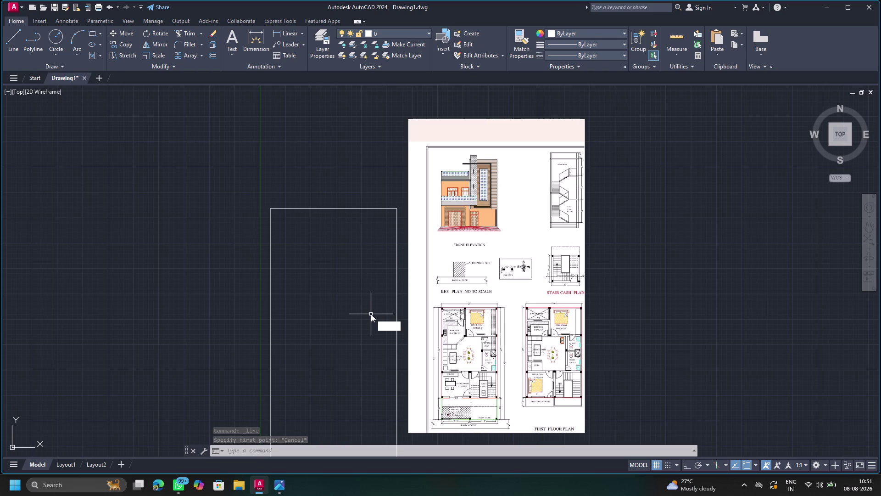
key(Return)
key(Return)
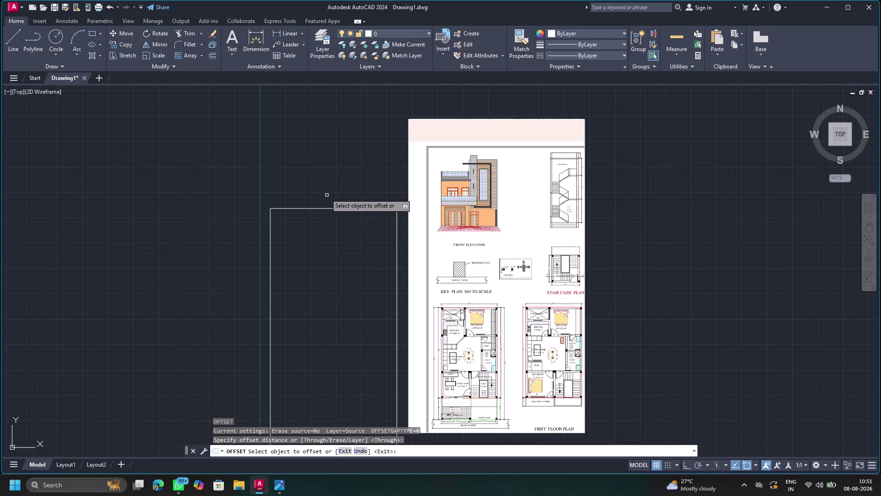
click(336, 207)
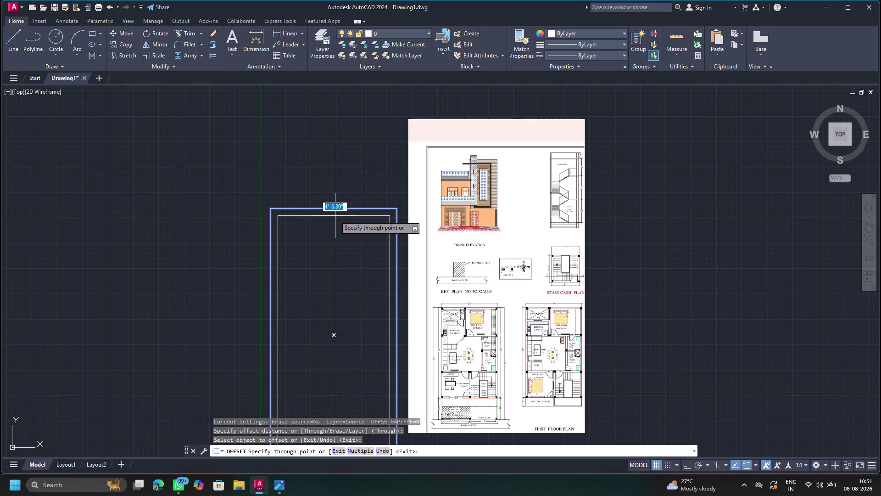
key(6)
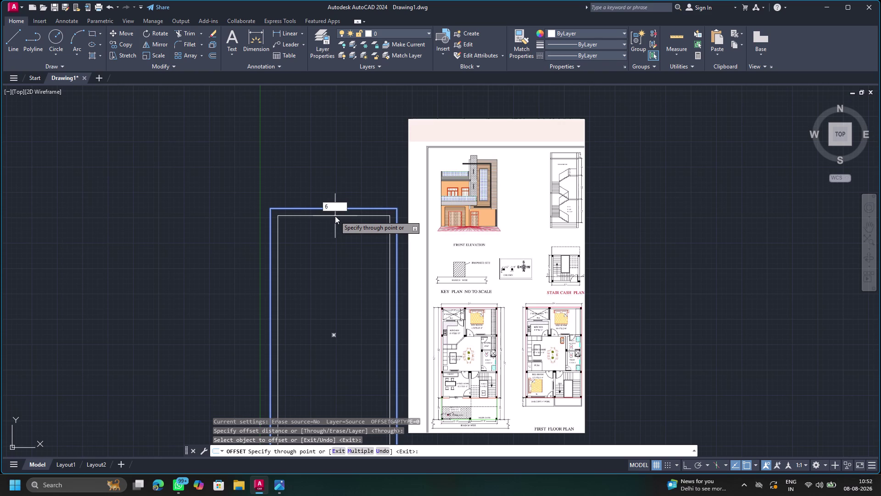
key(apostrophe)
key(Return)
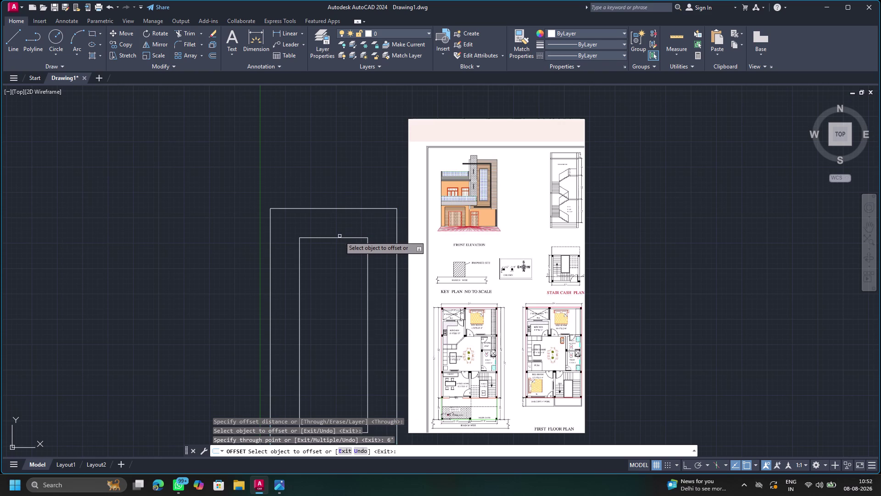
click(340, 238)
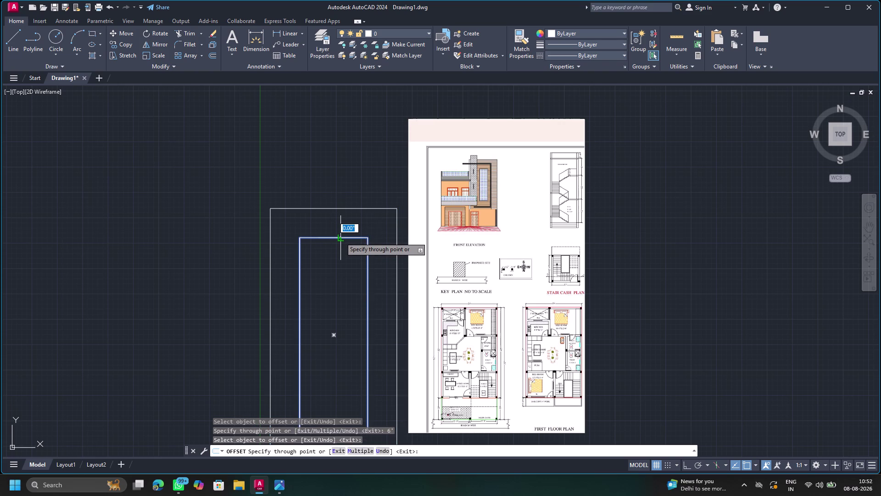
key(Delete)
key(Escape)
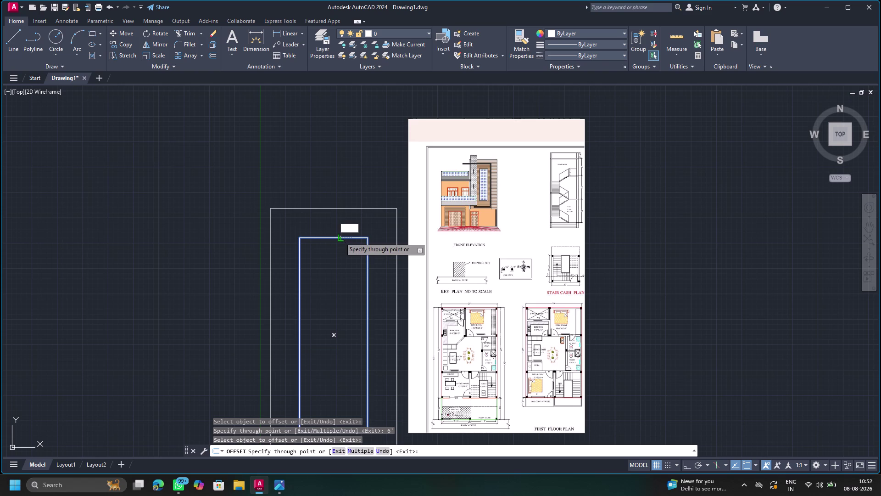
click(340, 237)
key(Delete)
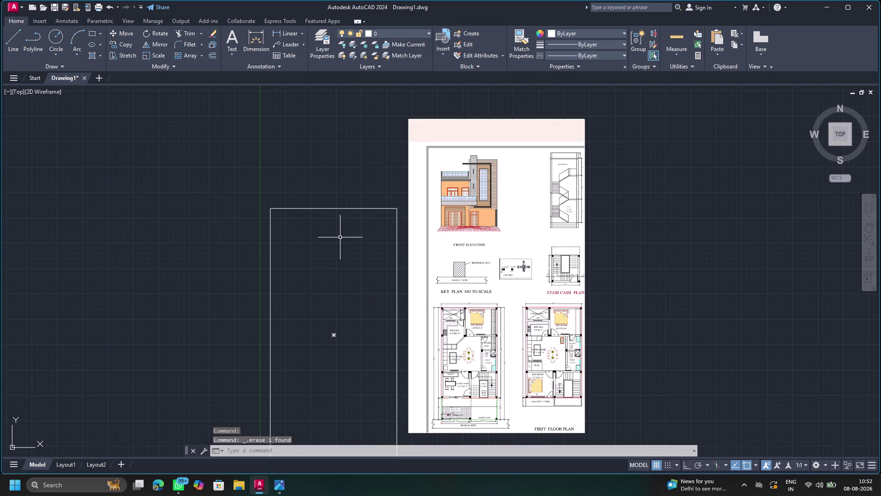
click(363, 207)
key(o)
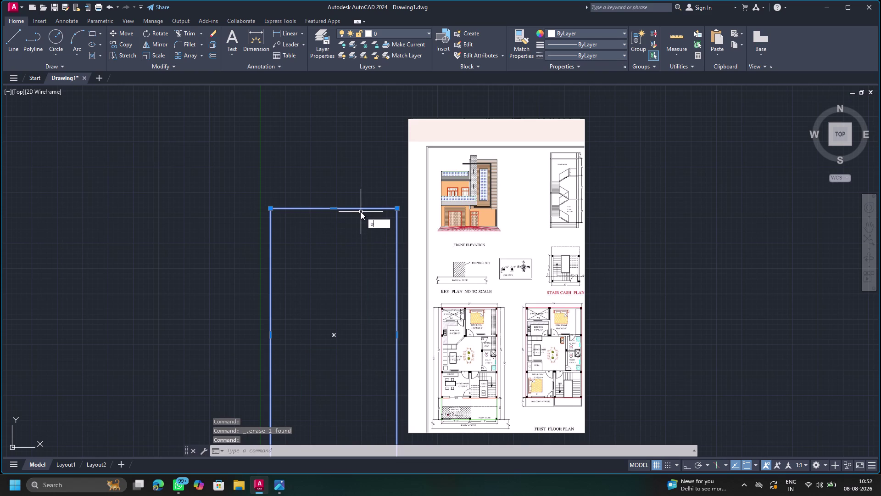
key(Return)
key(Return)
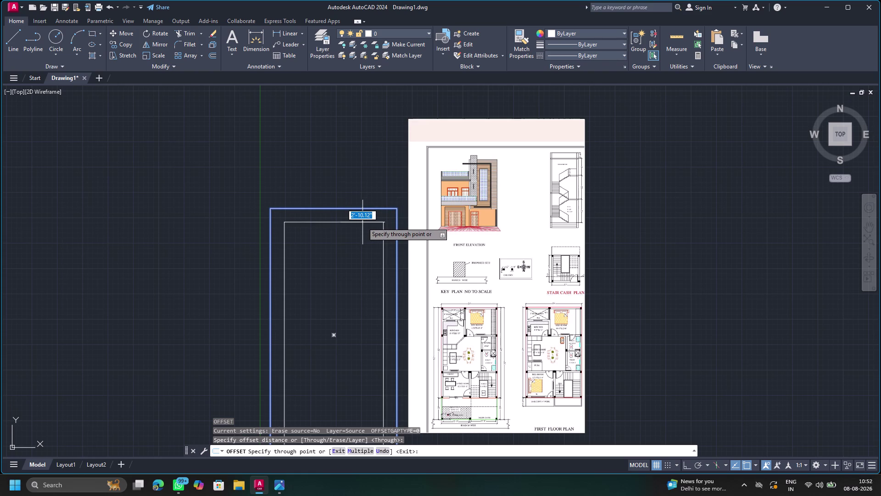
key(9)
key(shift+quotedbl)
key(Return)
scroll(up, 3)
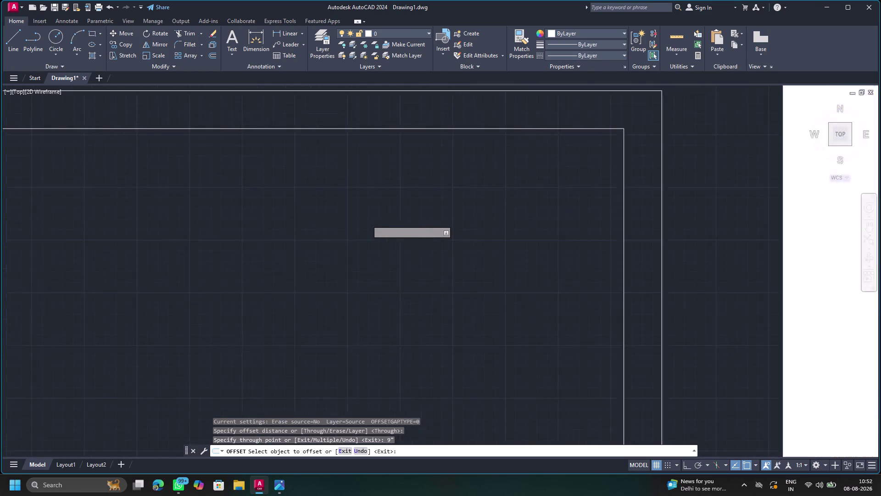
scroll(up, 3)
scroll(down, 3)
scroll(down, 3)
middle_drag(350, 245, 353, 245)
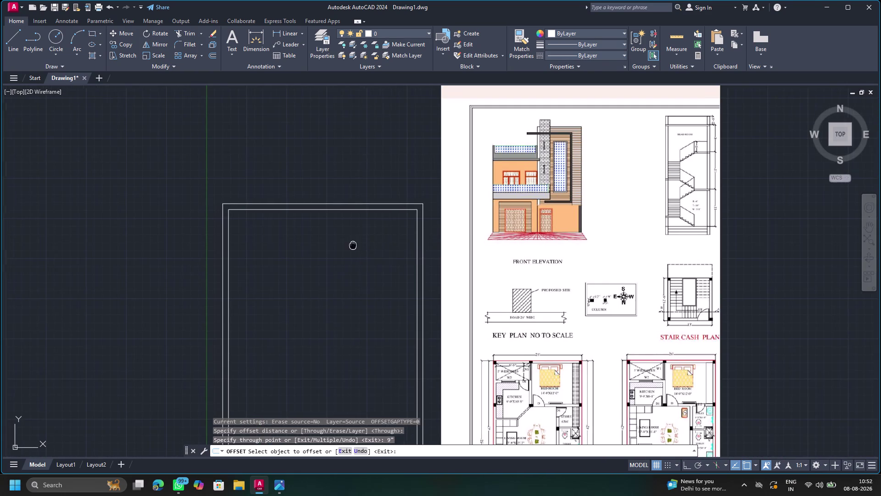
middle_drag(353, 245, 388, 189)
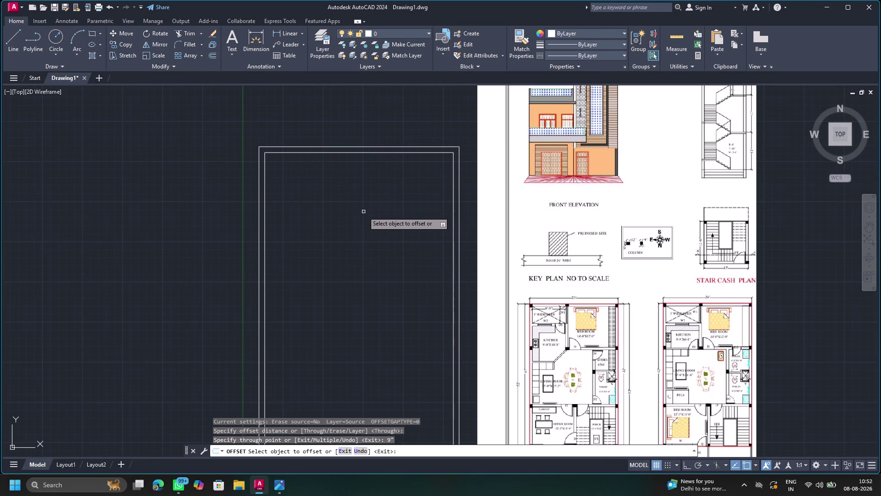
key(Escape)
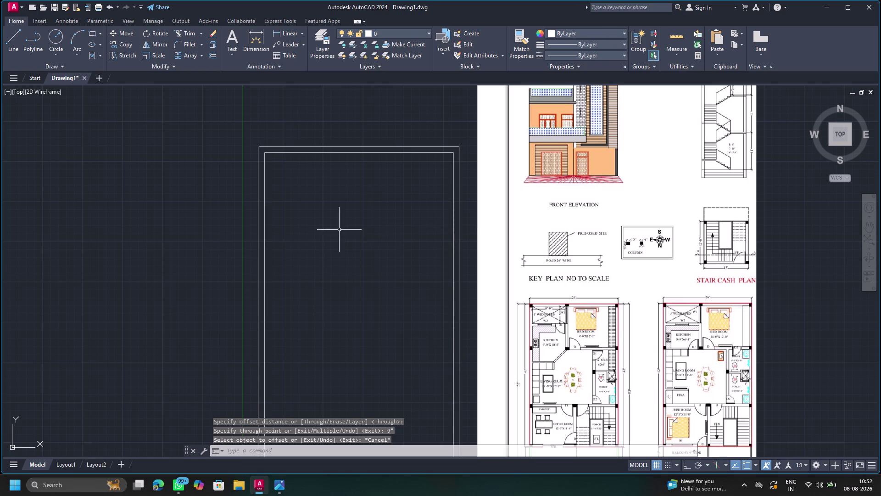
scroll(up, 3)
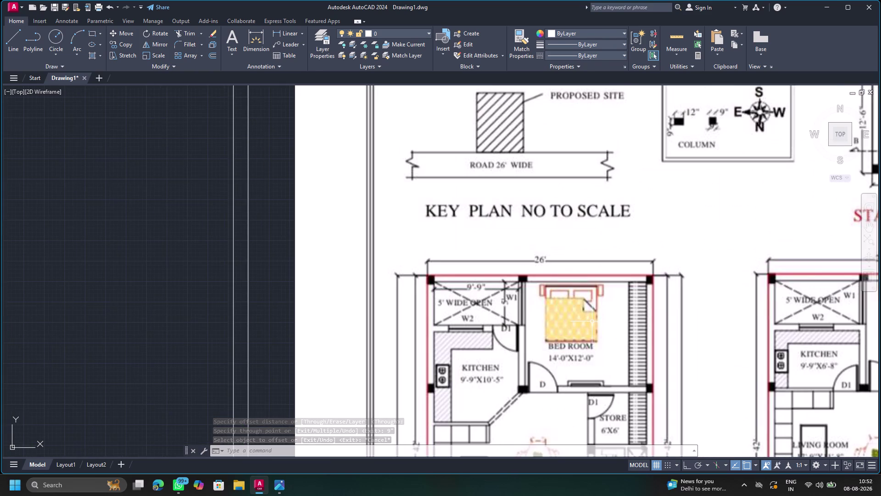
scroll(up, 3)
scroll(down, 3)
scroll(down, 3)
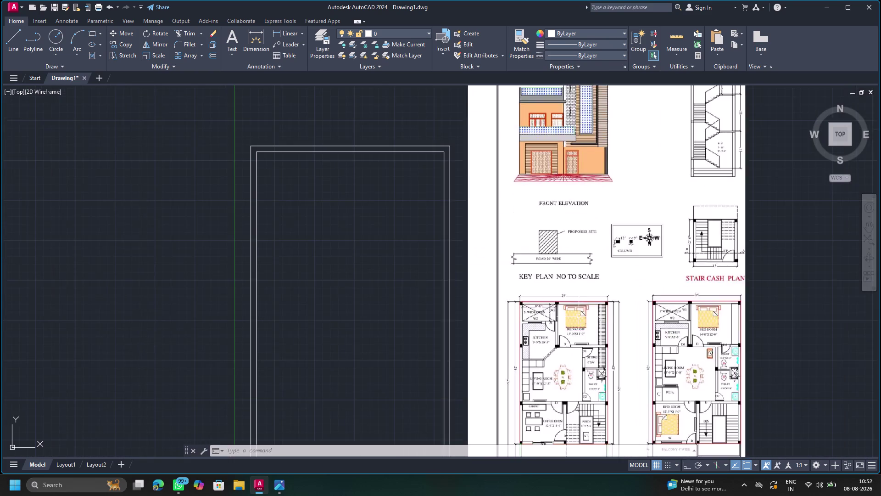
middle_drag(576, 314, 572, 295)
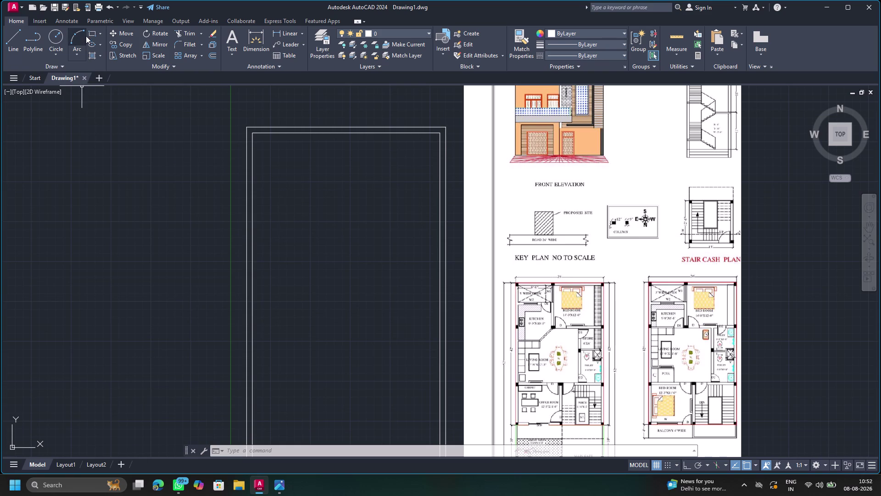
Start a rectangle at the inner top-right corner with a 14' width.
click(92, 36)
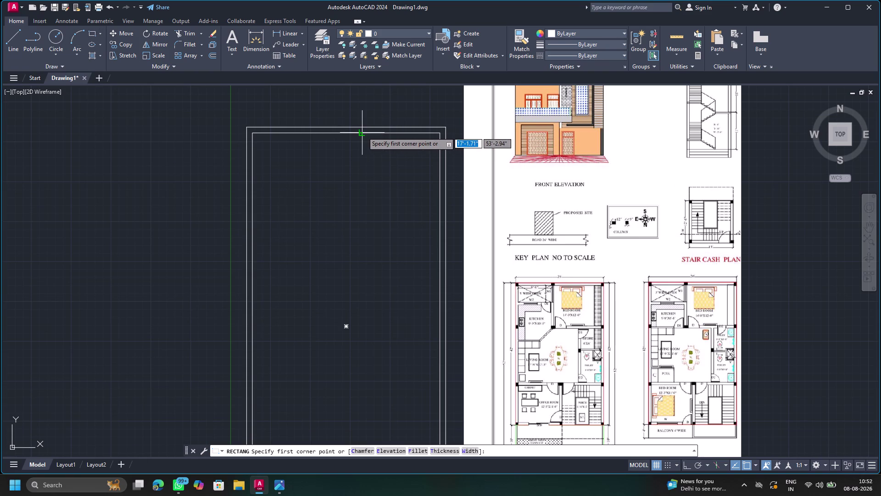
click(440, 133)
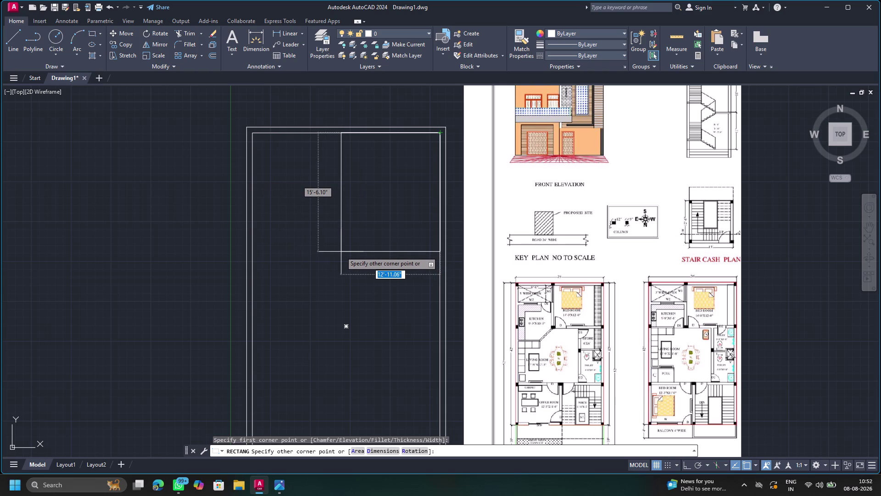
text(14)
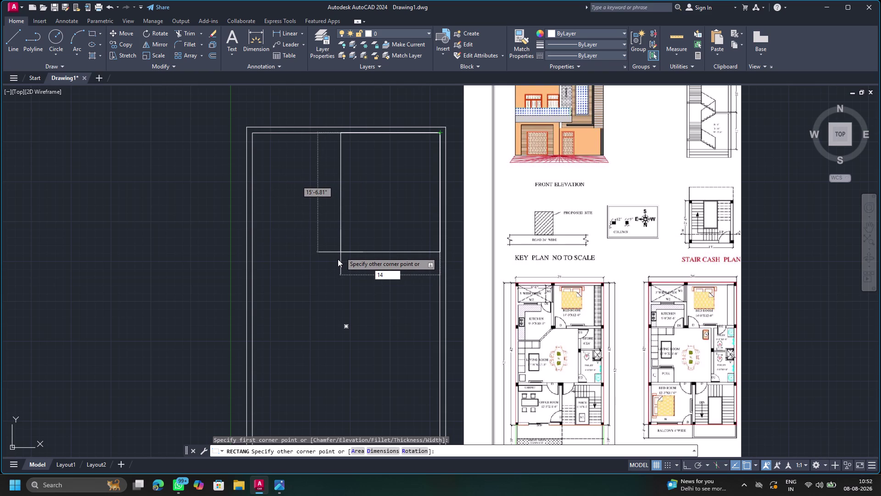
scroll(up, 3)
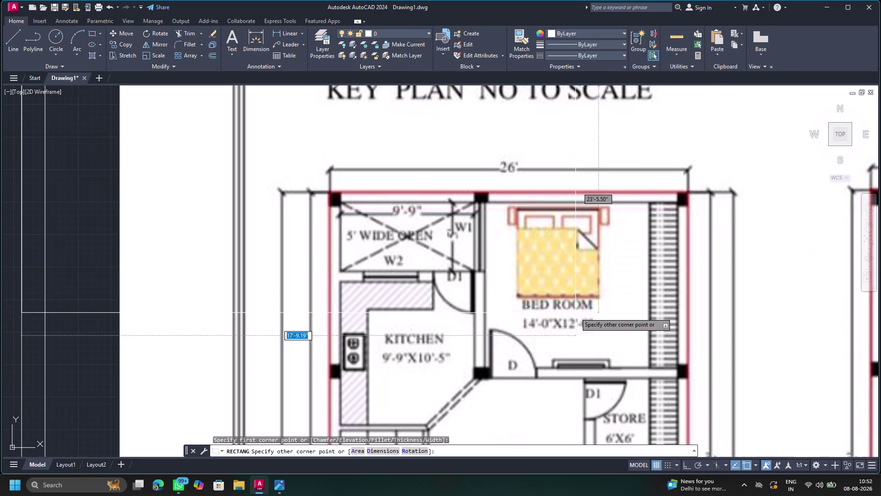
scroll(down, 3)
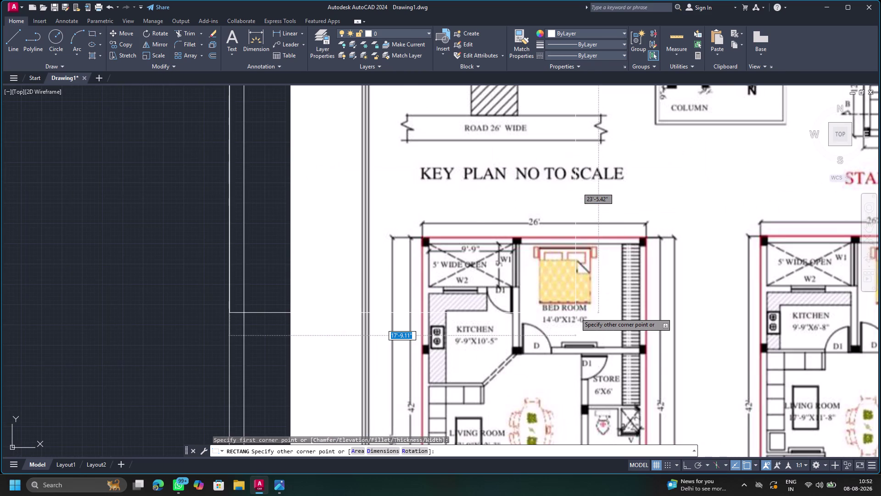
scroll(down, 3)
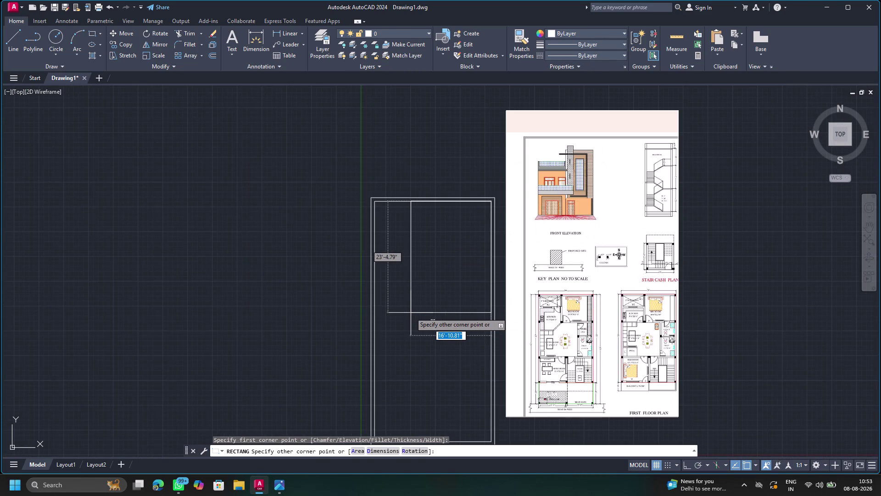
key(1)
key(4)
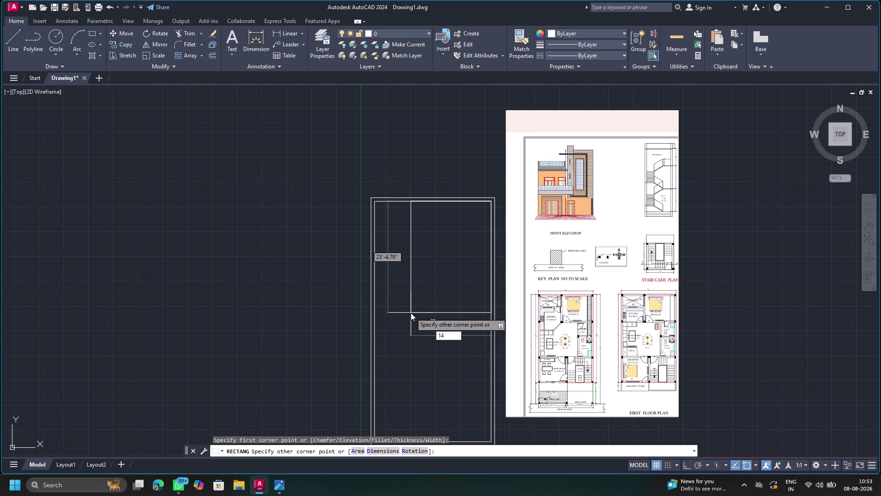
key(apostrophe)
key(0)
key(0)
key(BackSpace)
key(shift+quotedbl)
key(Tab)
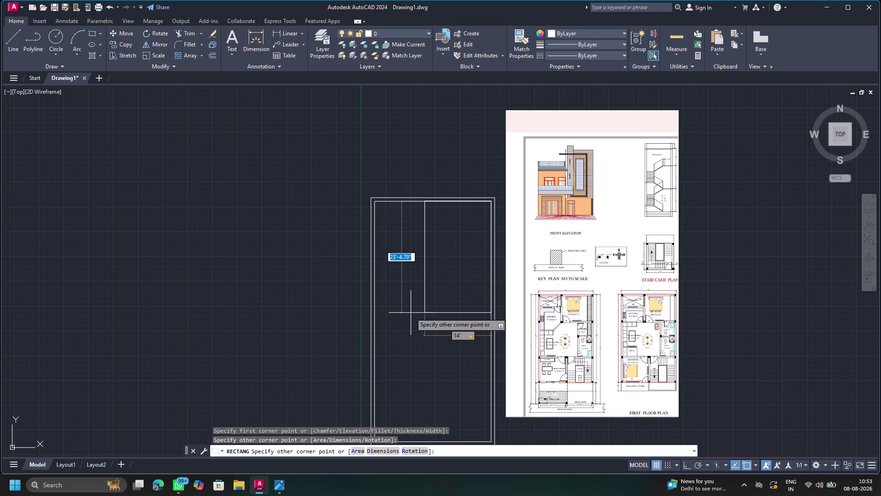
Give it a 12'0" height to complete the 14' by 12' bedroom.
text(1)
text(2)
key(shift+quotedbl)
key(BackSpace)
key(apostrophe)
text(0)
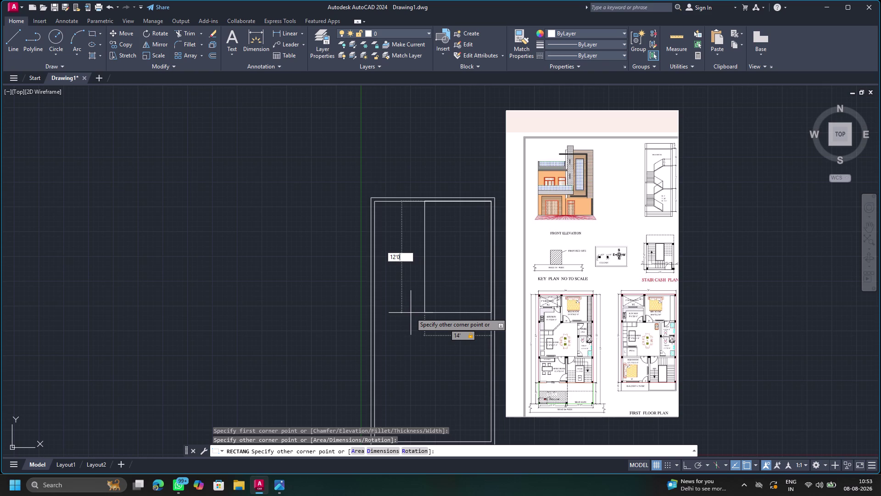
text(")
key(Return)
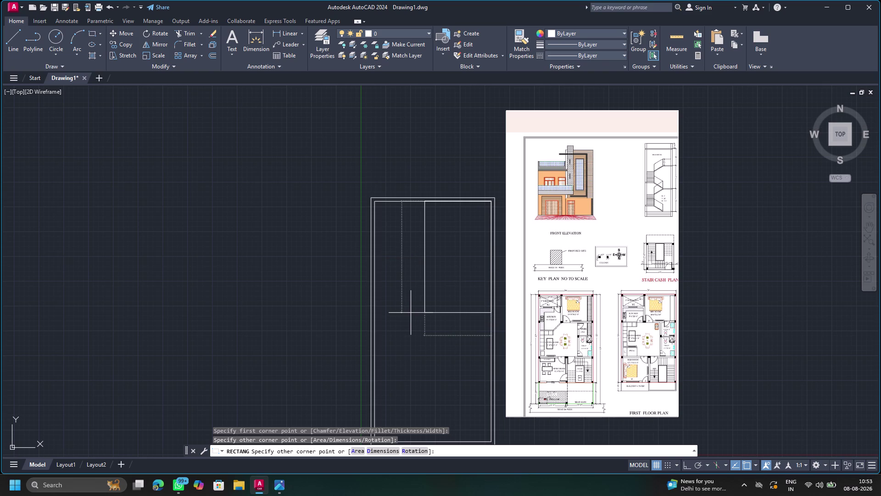
scroll(up, 3)
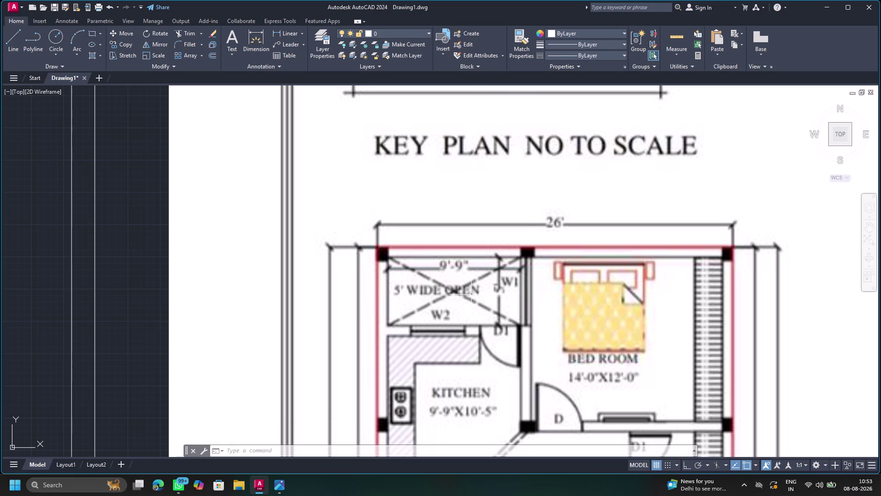
scroll(down, 3)
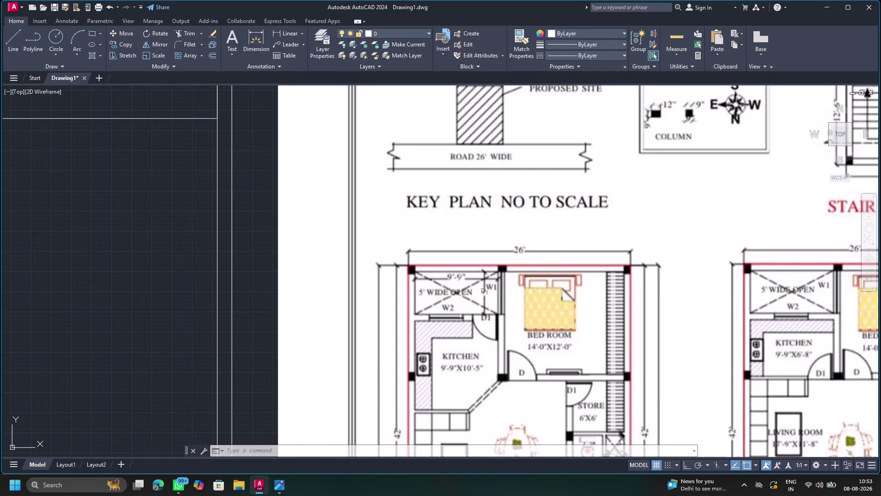
scroll(down, 3)
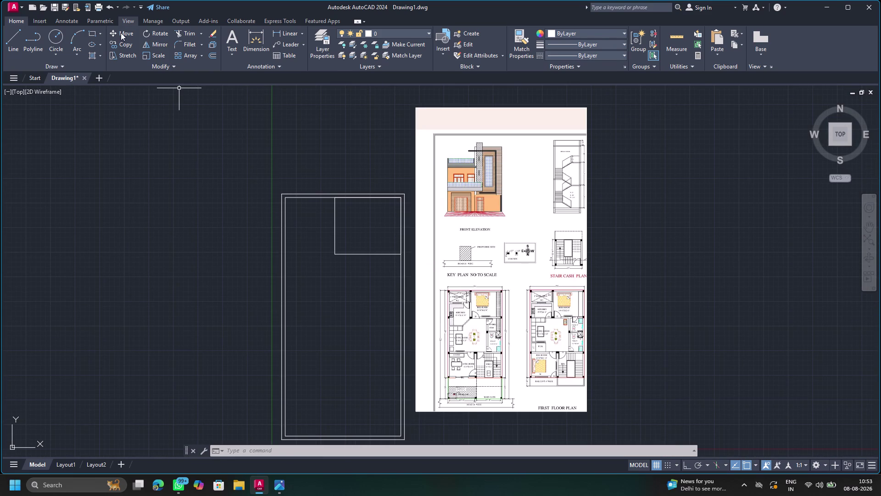
Draw a 9' by 9' room rectangle from the inner top-left corner.
click(90, 32)
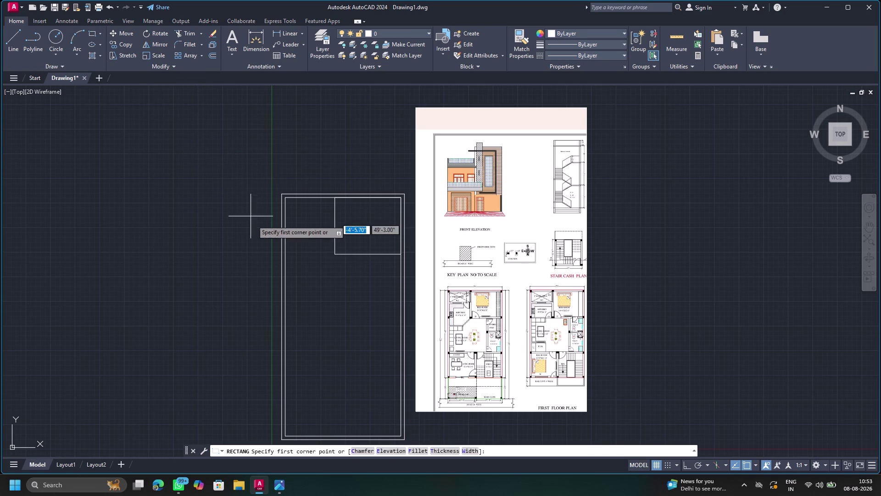
click(287, 199)
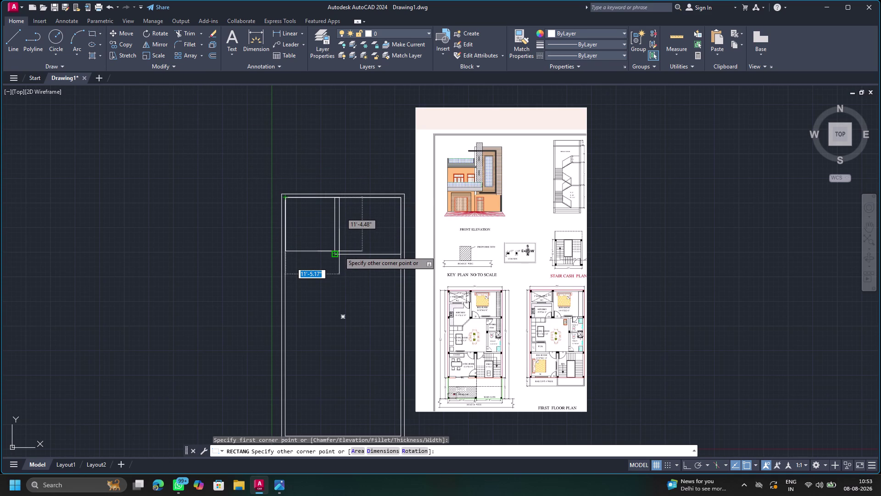
key(9)
key(apostrophe)
key(9)
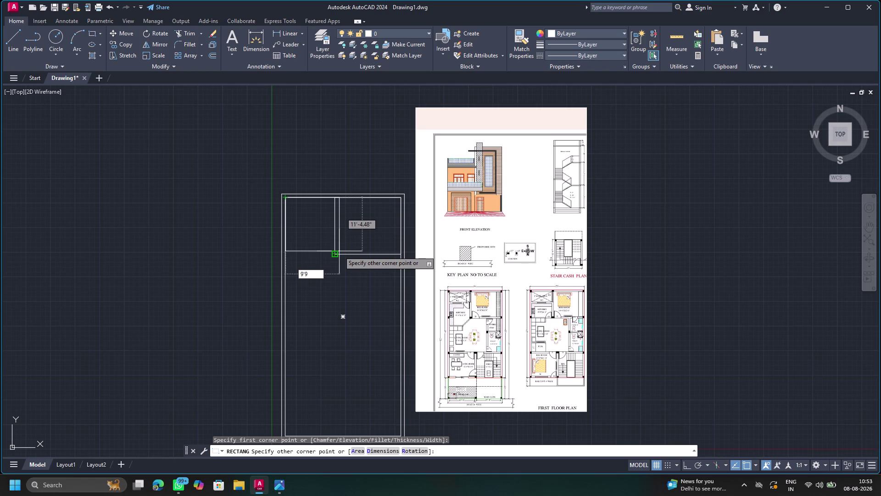
key(BackSpace)
key(Tab)
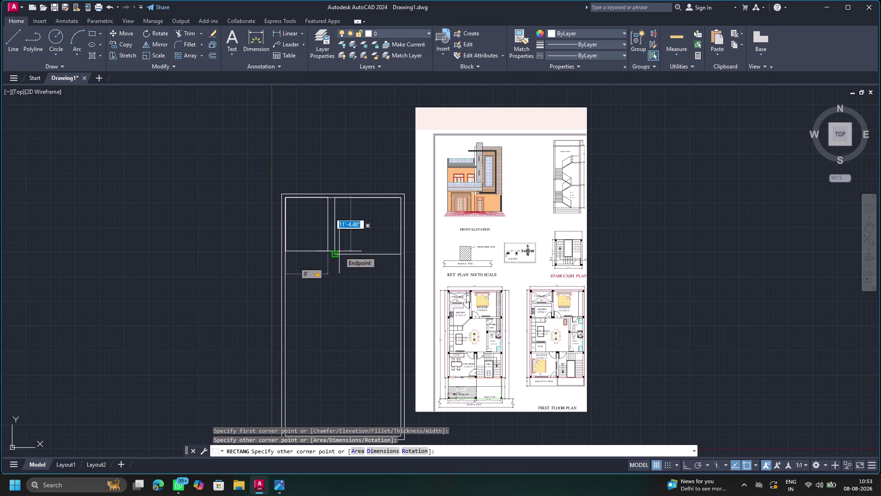
text(9")
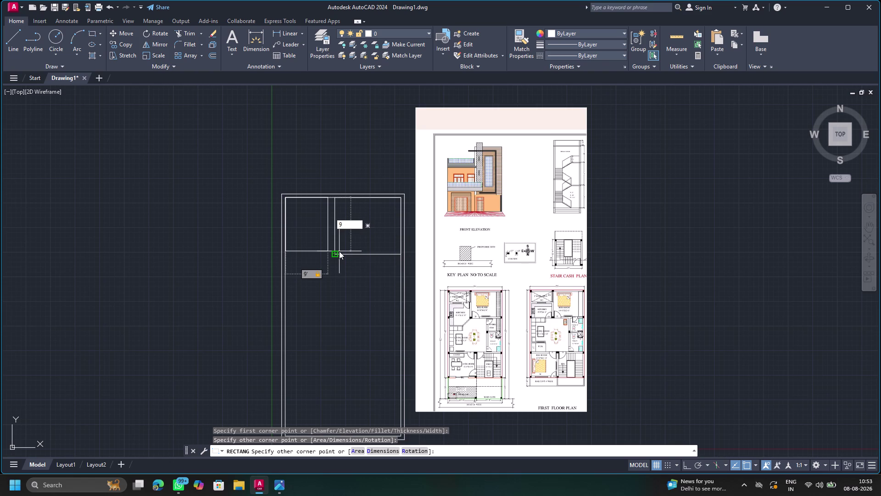
key(BackSpace)
key(apostrophe)
key(Return)
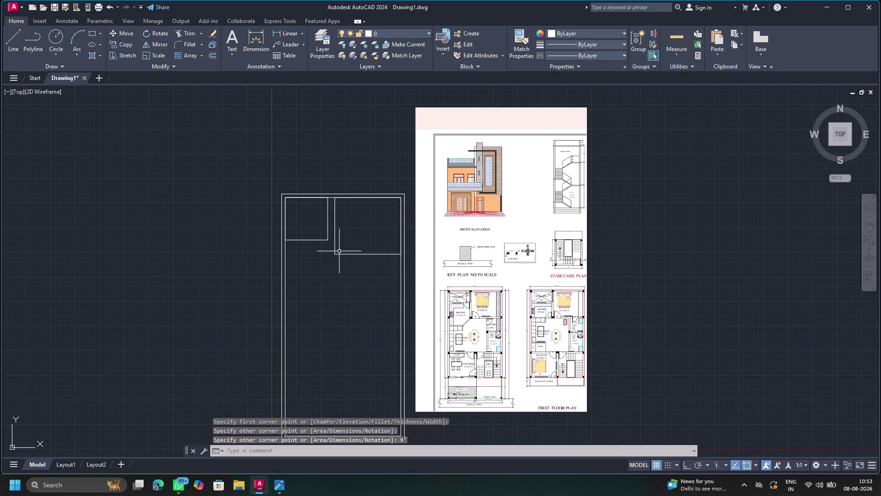
Zoom and pan to compare the new rooms with the reference plan.
scroll(up, 3)
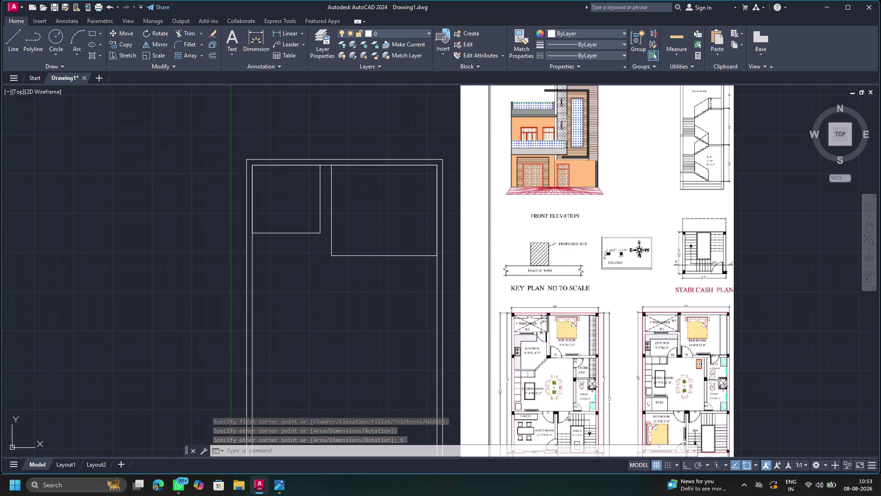
scroll(up, 3)
scroll(down, 3)
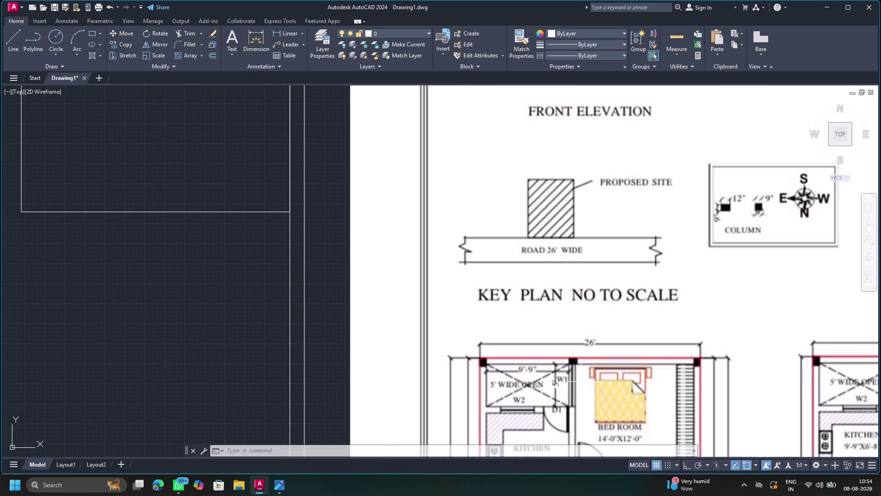
scroll(down, 3)
scroll(up, 3)
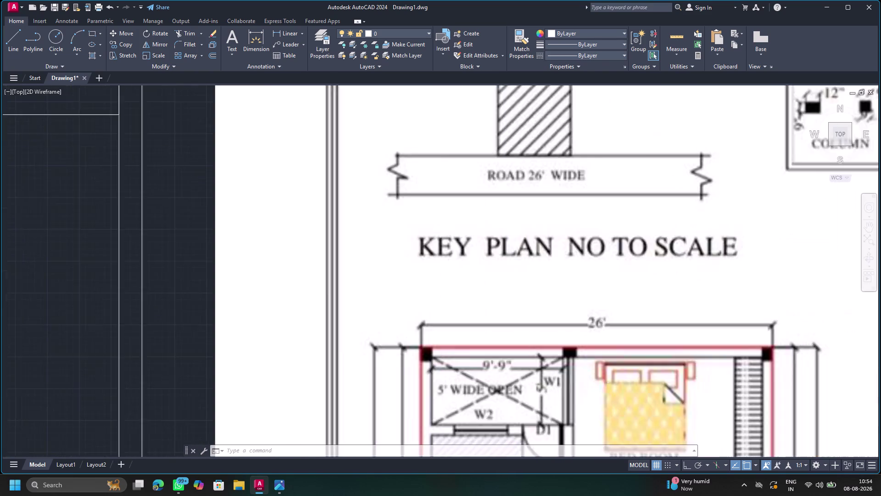
scroll(up, 3)
scroll(down, 3)
scroll(down, 3)
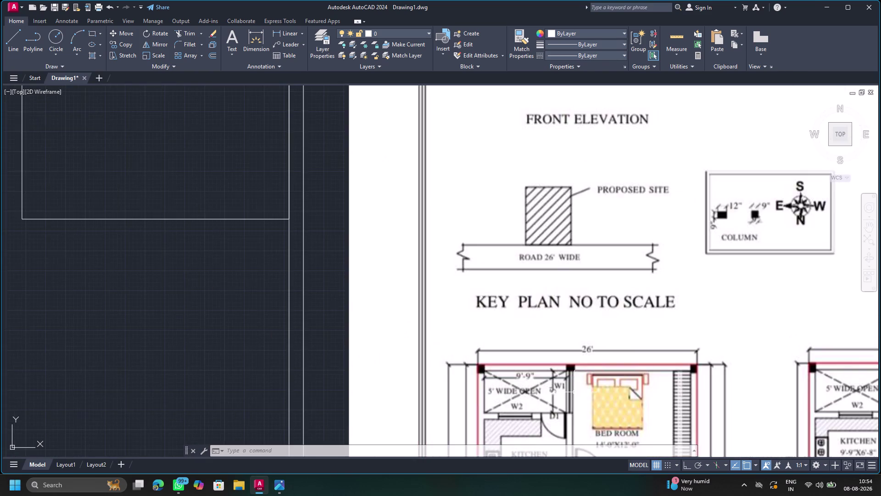
middle_drag(574, 388, 572, 351)
scroll(down, 3)
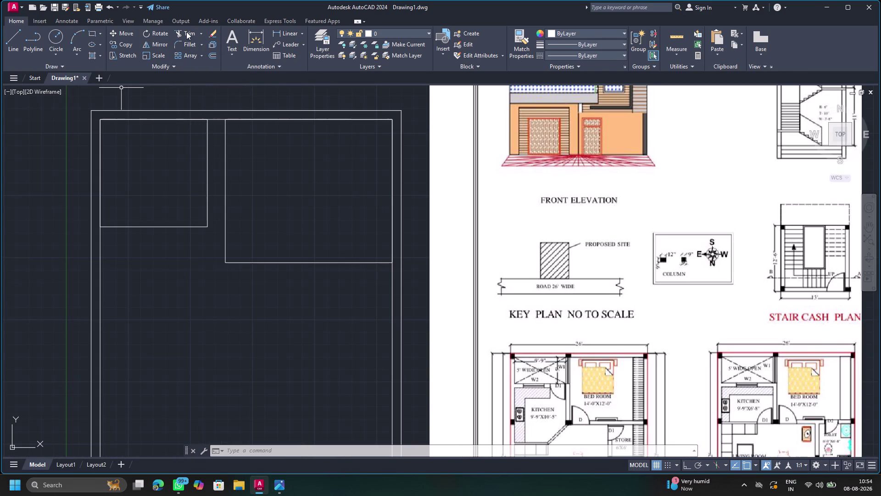
Place a linear dimension across the gap between two rooms, then delete it.
click(302, 34)
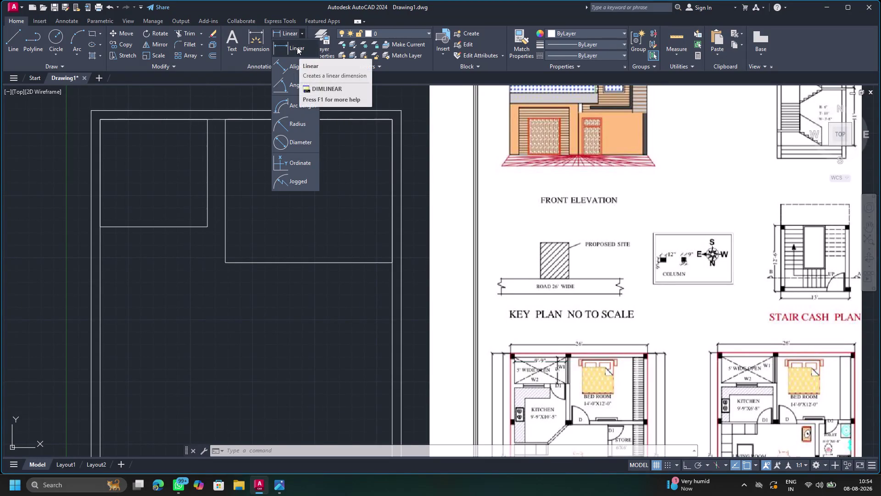
click(297, 46)
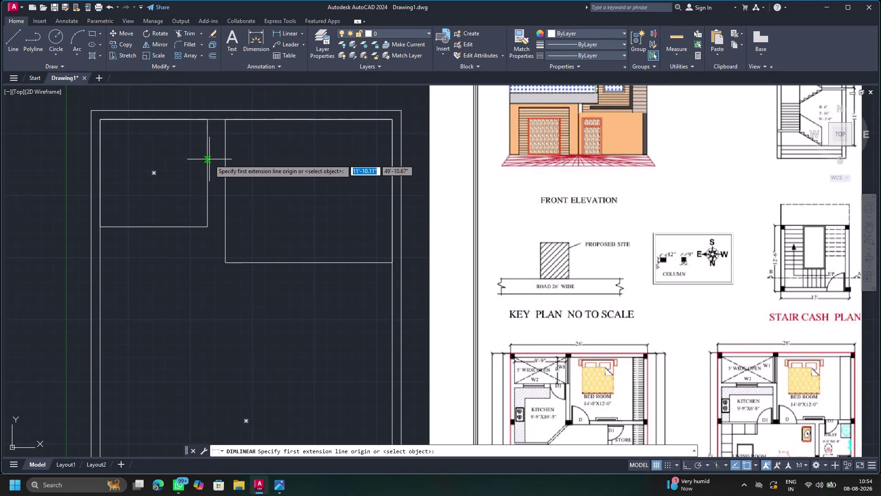
click(206, 161)
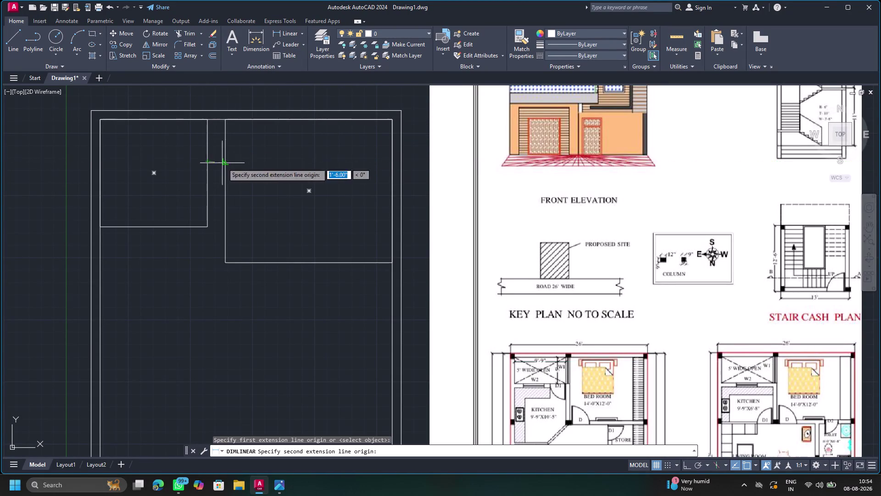
click(224, 162)
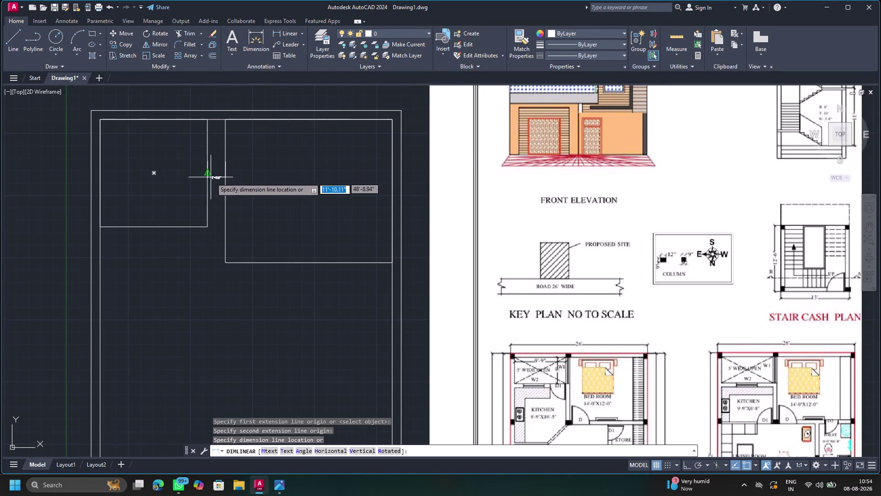
click(211, 250)
scroll(up, 3)
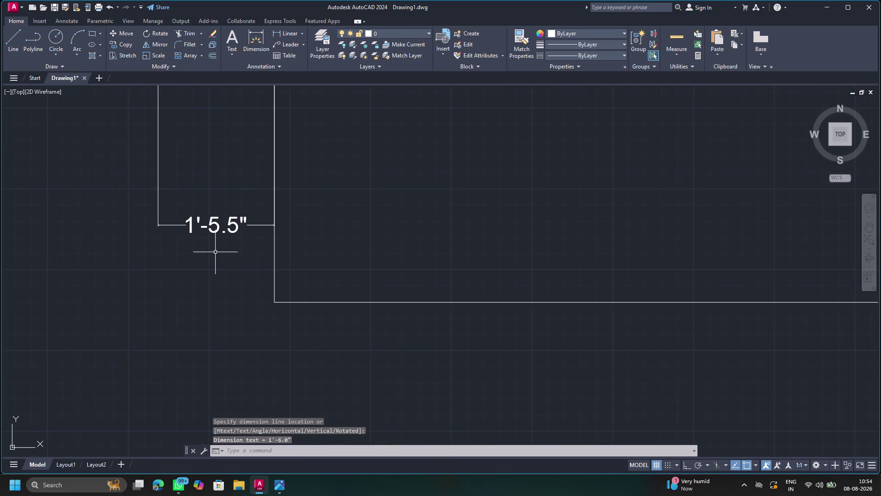
click(218, 226)
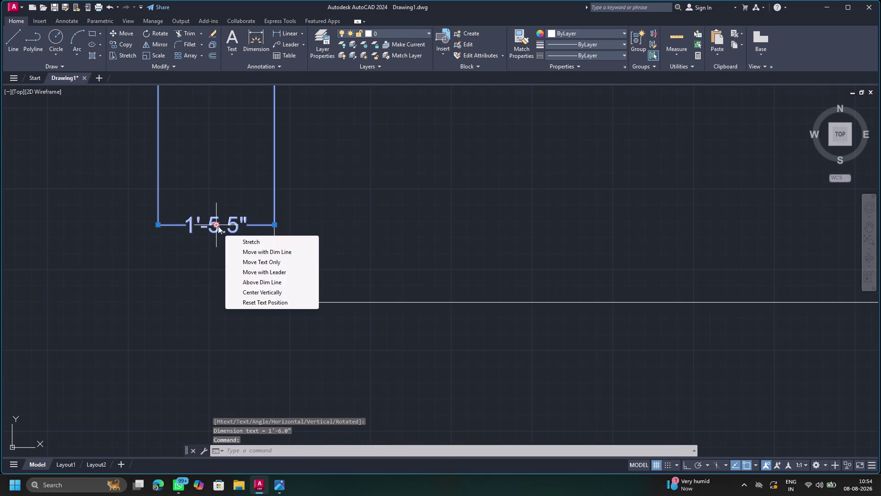
key(Delete)
key(Escape)
key(Delete)
key(Escape)
key(Delete)
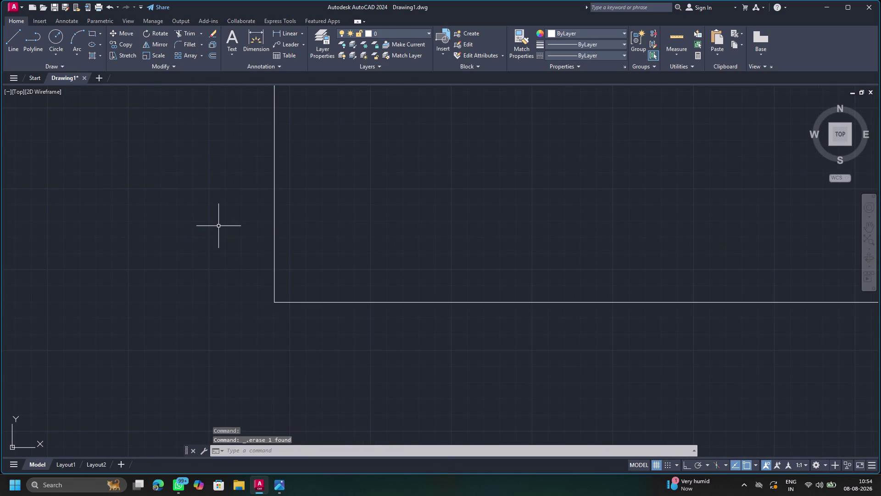
Window-select the four old practice rectangles and delete them.
scroll(down, 3)
scroll(down, 3)
middle_drag(160, 141, 260, 245)
scroll(down, 3)
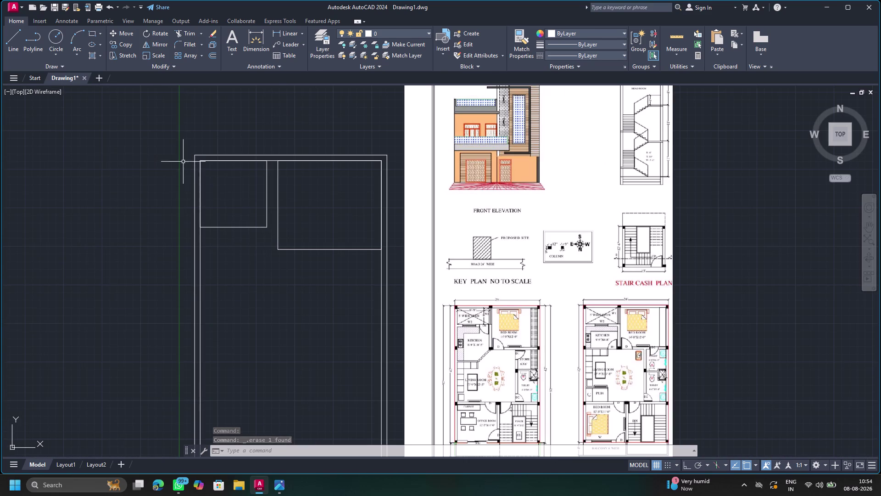
scroll(down, 3)
scroll(down, 3)
middle_drag(254, 254, 264, 217)
drag(213, 144, 313, 137)
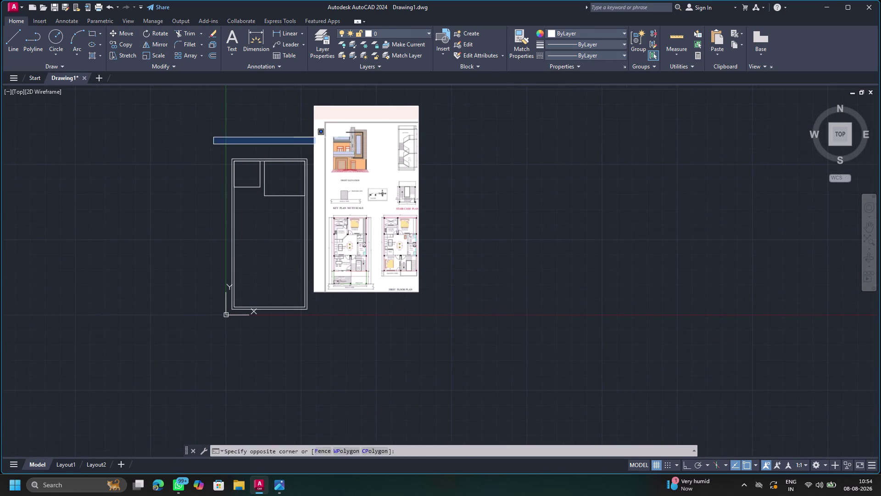
drag(312, 138, 130, 364)
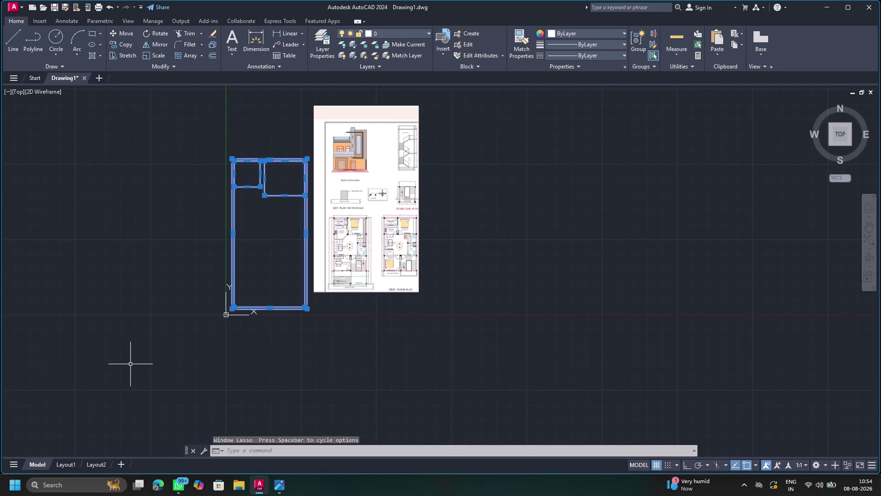
key(Delete)
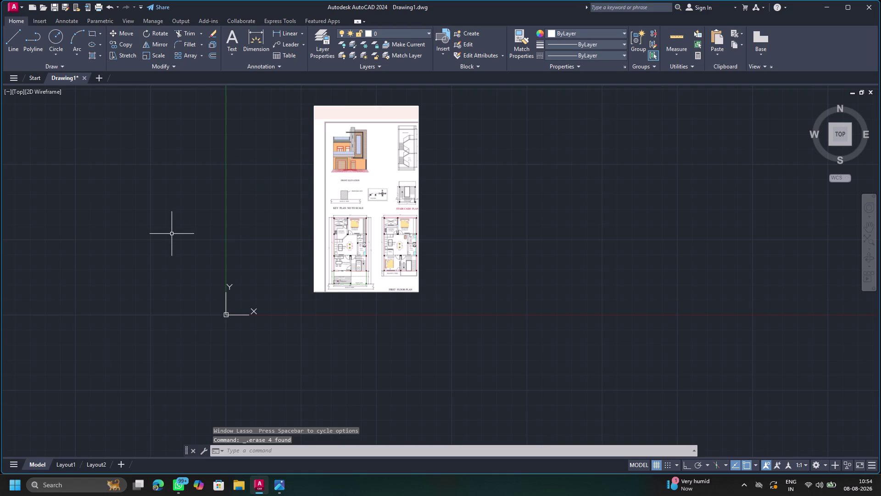
Place horizontal XLINE construction lines through the origin at 0'.
key(x)
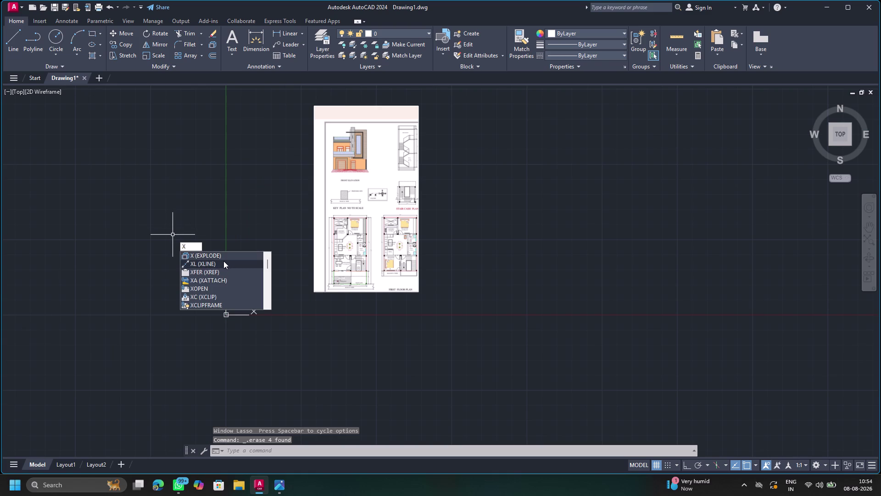
click(224, 261)
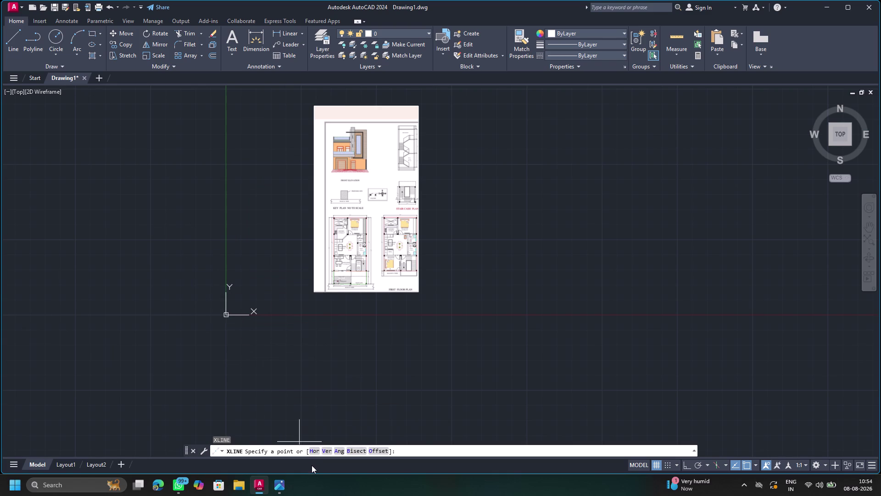
click(314, 451)
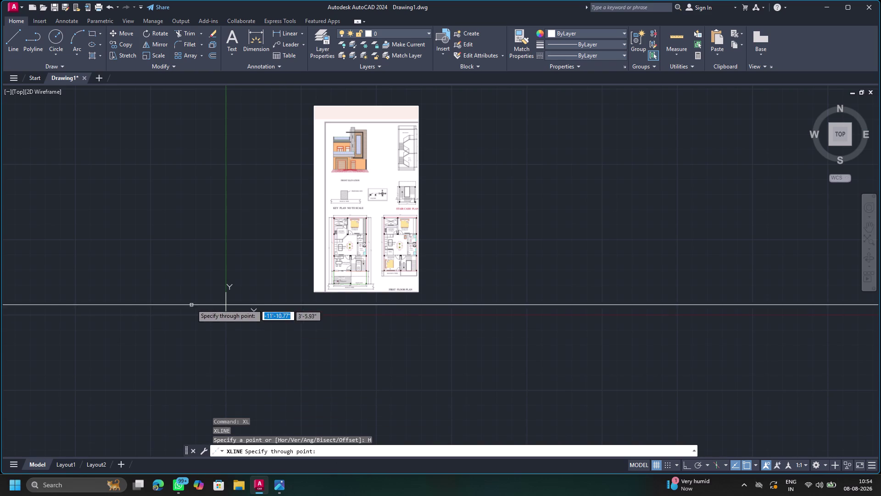
scroll(up, 3)
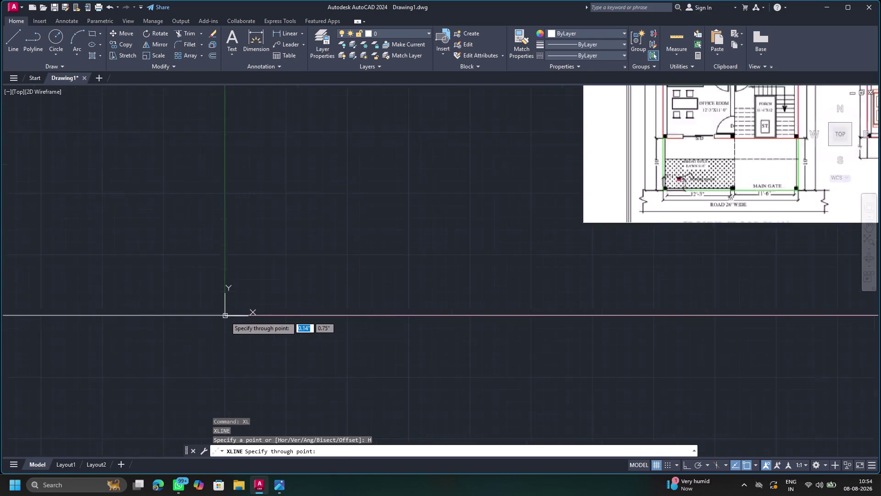
scroll(up, 3)
scroll(up, 3)
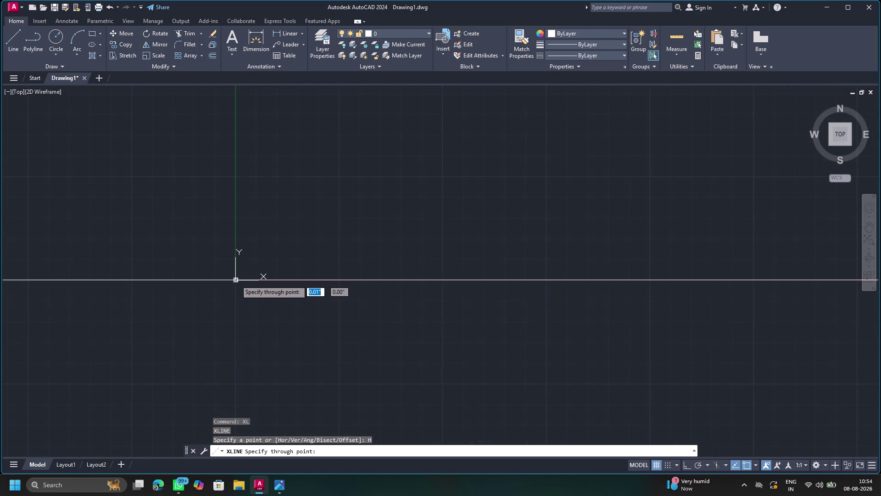
text(0)
text(')
key(Return)
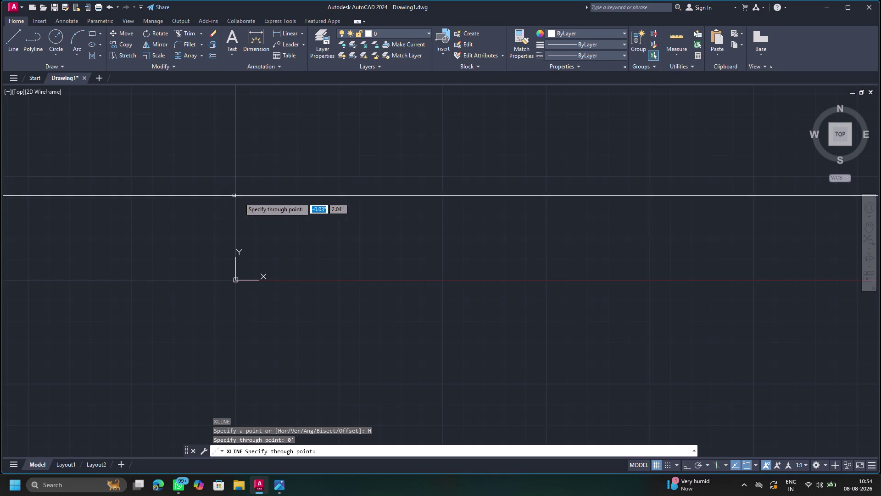
click(237, 280)
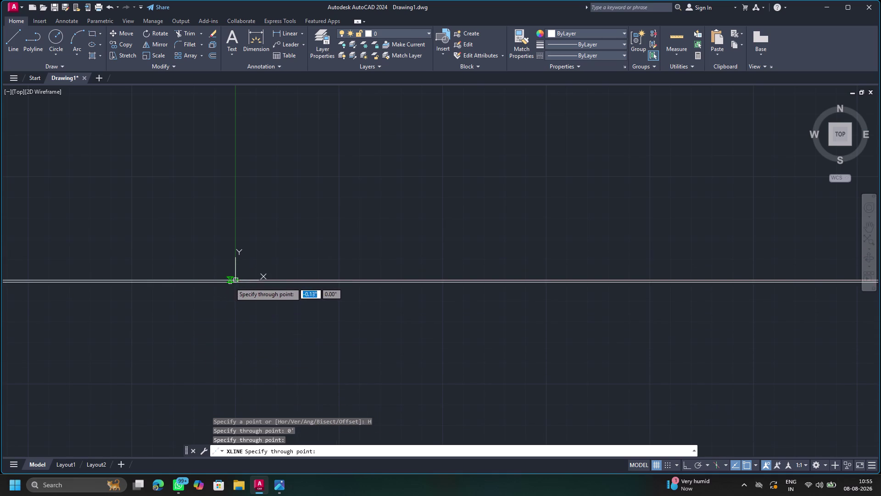
click(238, 280)
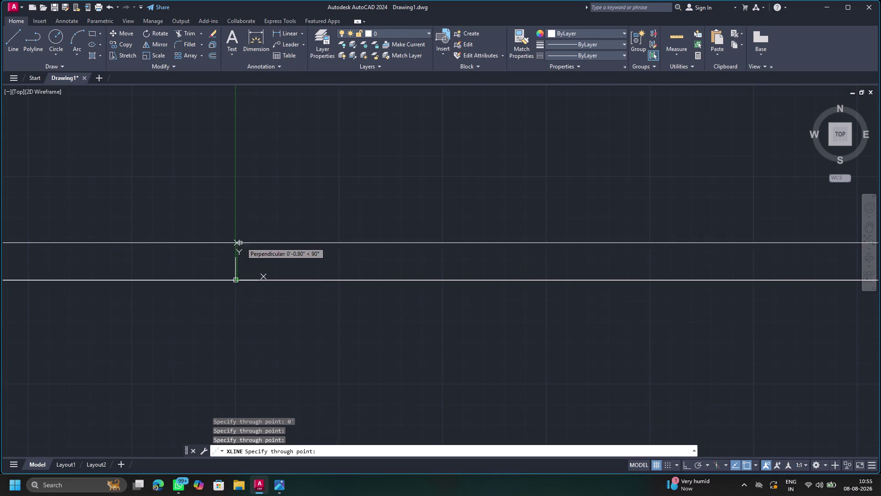
key(Escape)
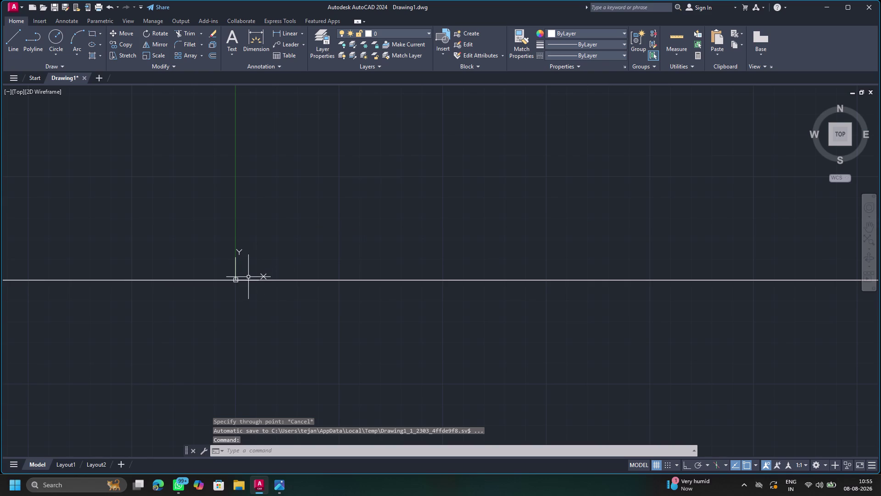
Place a vertical XLINE construction line through the origin.
key(x)
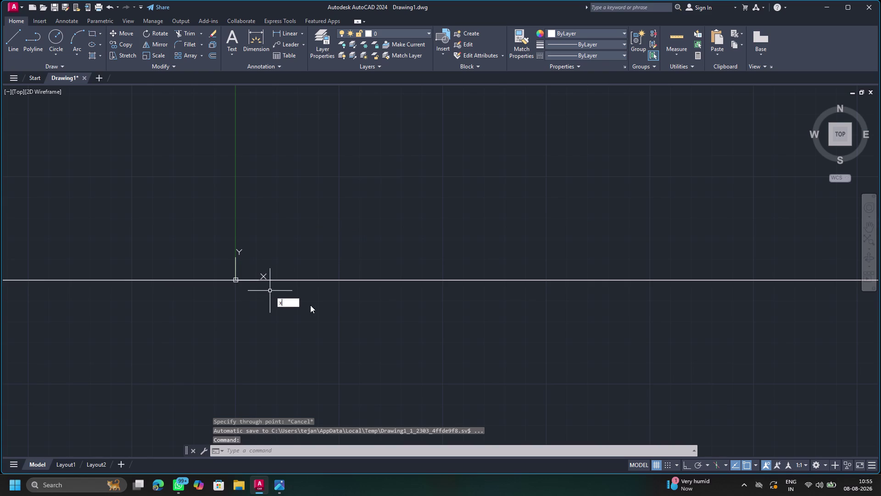
click(301, 318)
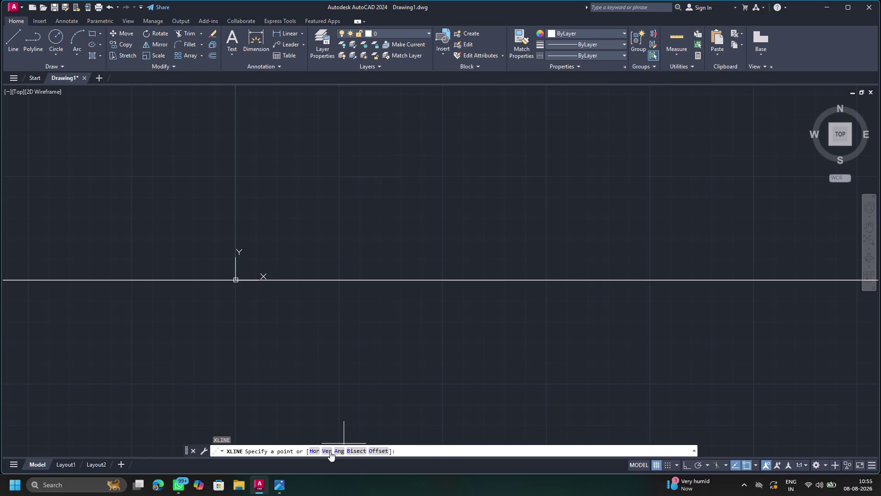
click(329, 451)
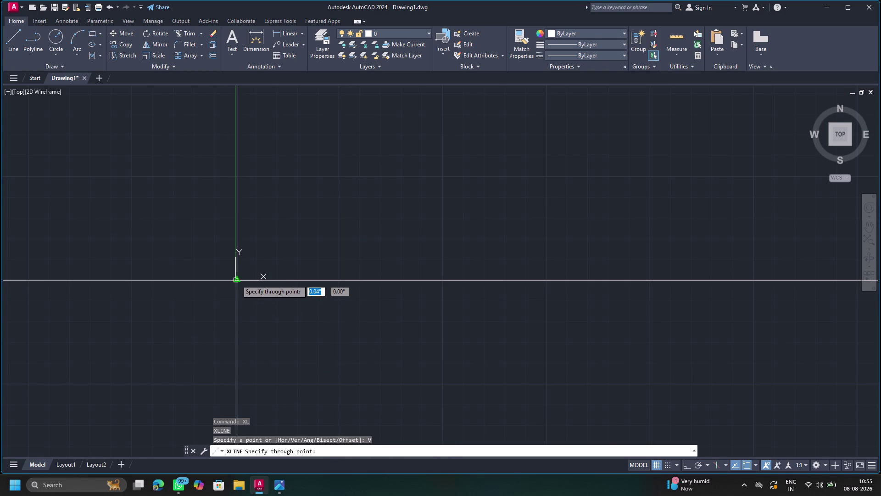
click(236, 279)
key(Escape)
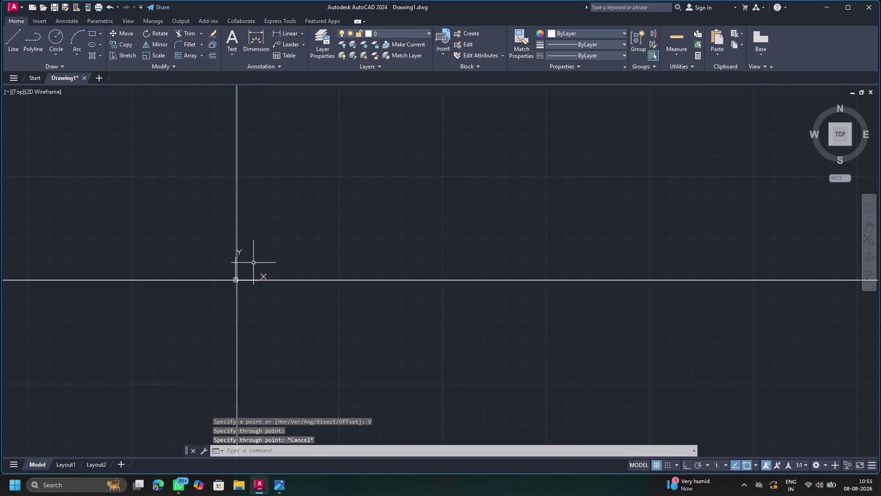
Try stretching the vertical construction line's grips, then cancel the stretch.
scroll(up, 3)
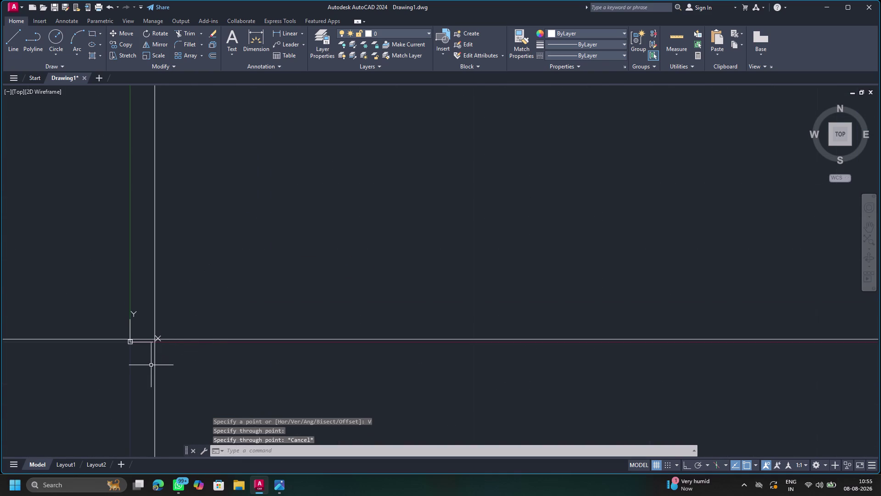
click(155, 368)
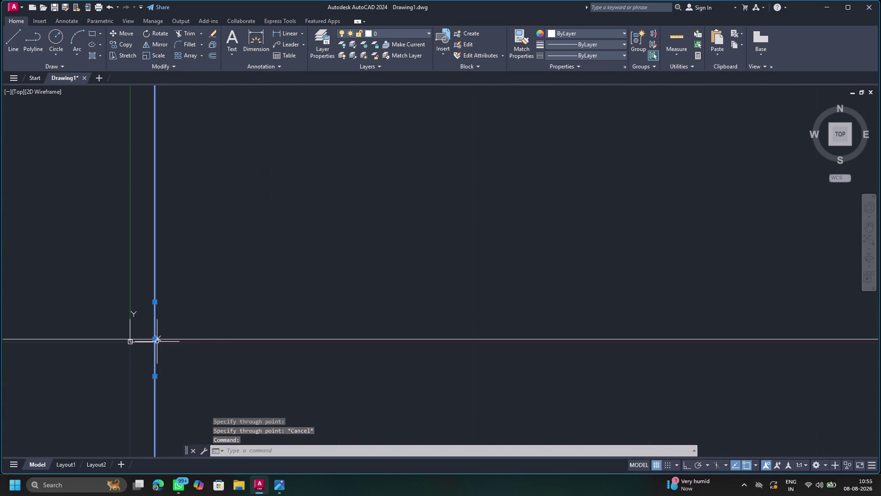
drag(154, 340, 130, 340)
click(130, 340)
scroll(up, 3)
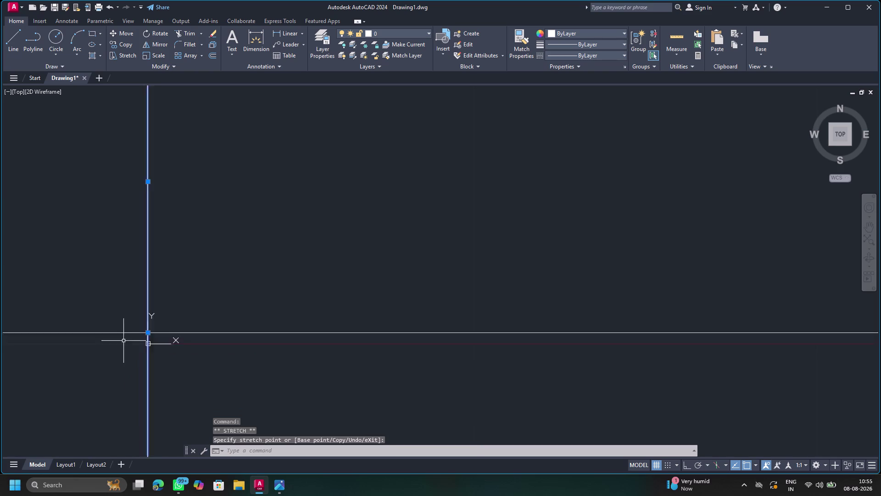
scroll(up, 3)
scroll(down, 3)
middle_drag(130, 344, 296, 265)
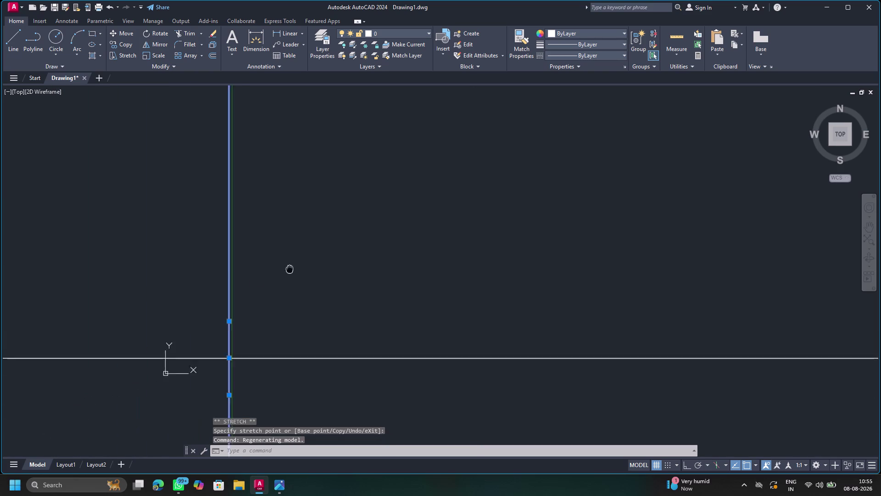
middle_drag(295, 265, 295, 264)
scroll(up, 3)
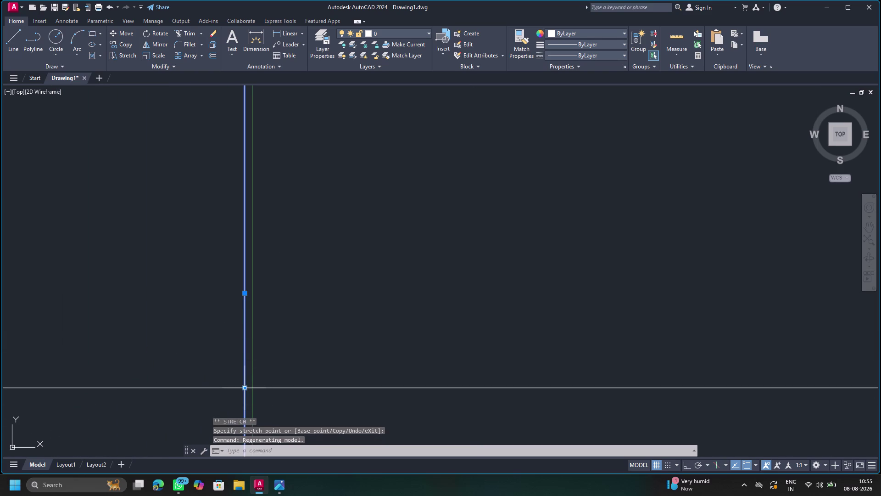
drag(245, 388, 253, 387)
click(252, 387)
scroll(down, 3)
key(Escape)
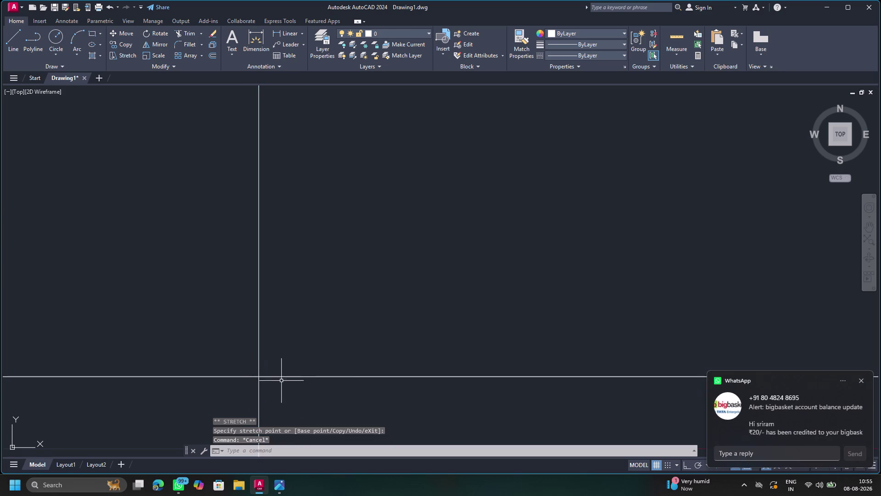
Return the view to the origin and select the horizontal construction line.
scroll(down, 3)
scroll(down, 3)
scroll(up, 3)
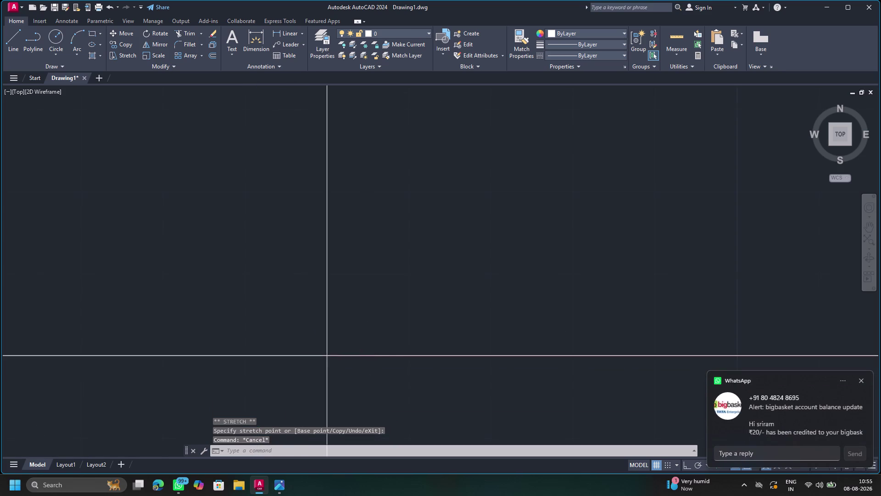
scroll(up, 3)
scroll(down, 3)
middle_drag(152, 317, 338, 297)
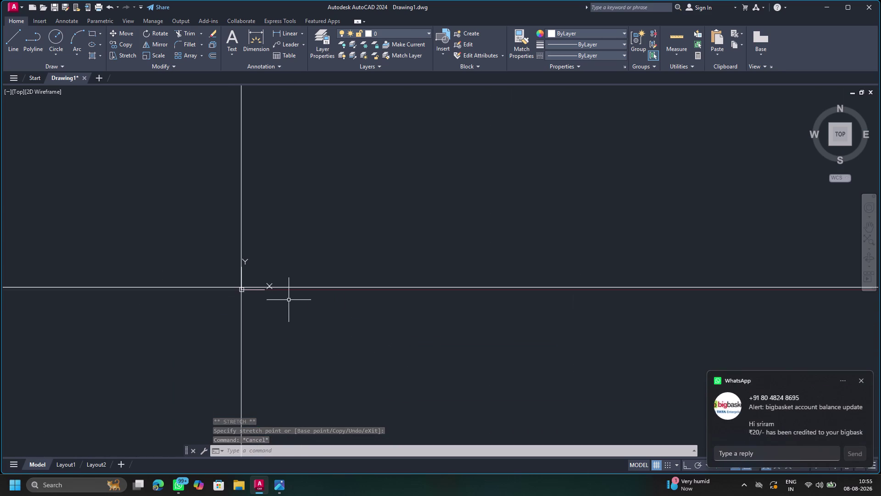
click(254, 287)
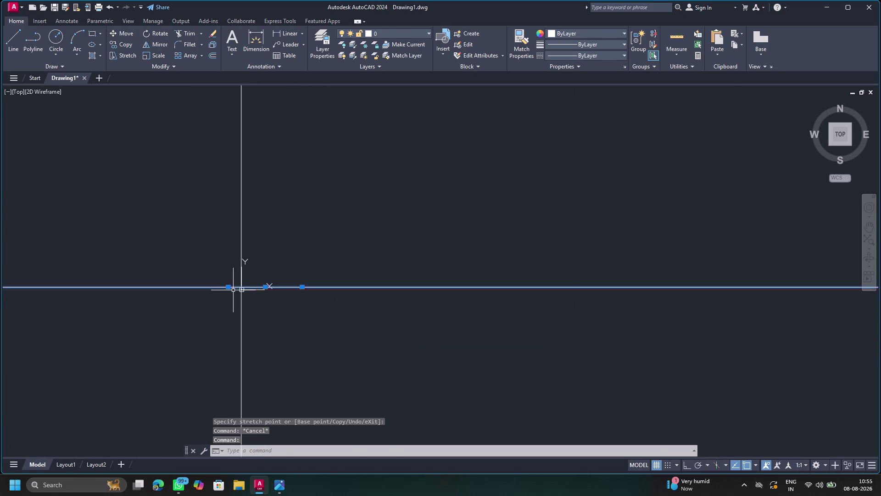
Try stretching the horizontal construction line's grip, then cancel the stretch.
drag(266, 287, 244, 292)
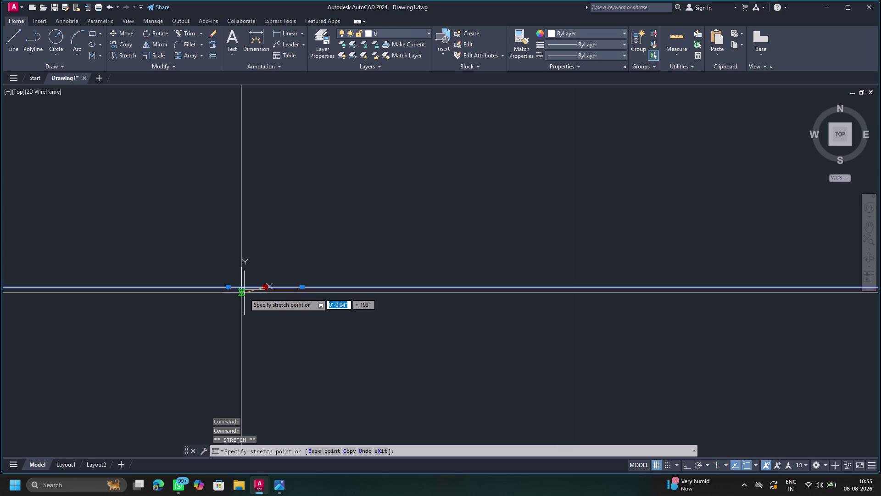
drag(245, 293, 242, 291)
click(242, 290)
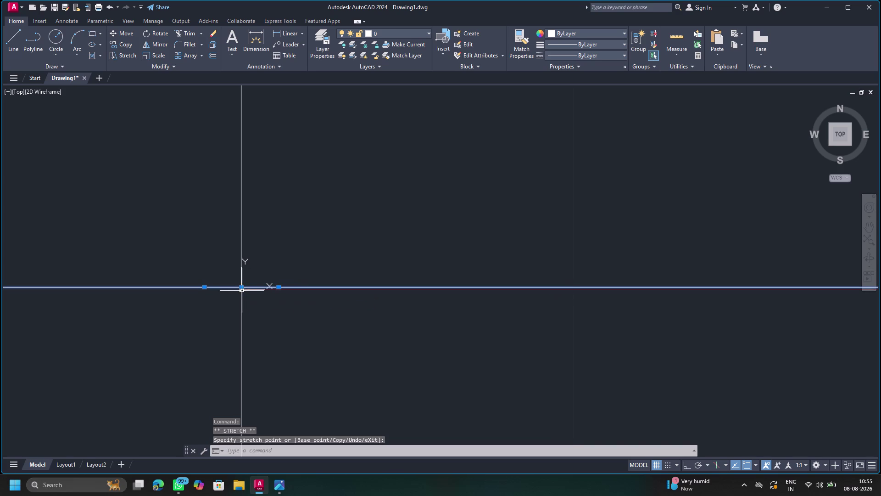
drag(242, 286, 244, 290)
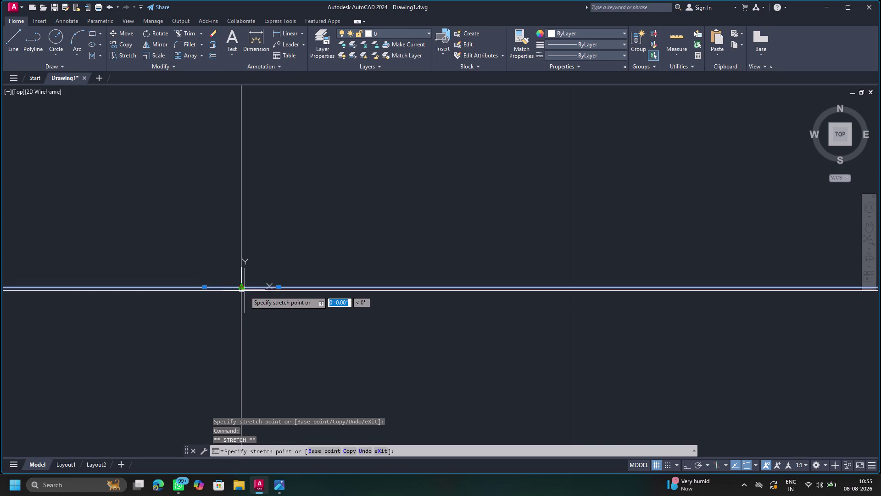
drag(244, 291, 242, 290)
click(240, 290)
key(Escape)
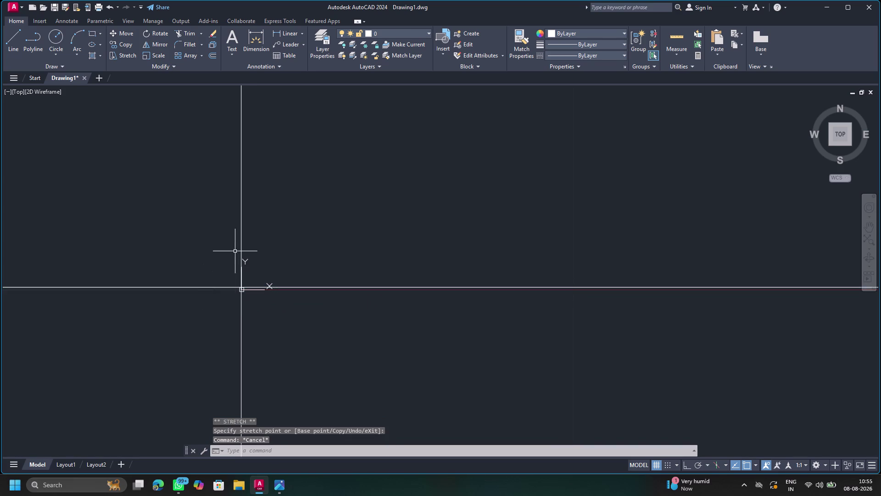
Delete both construction lines and restart the XLINE command.
drag(209, 228, 78, 279)
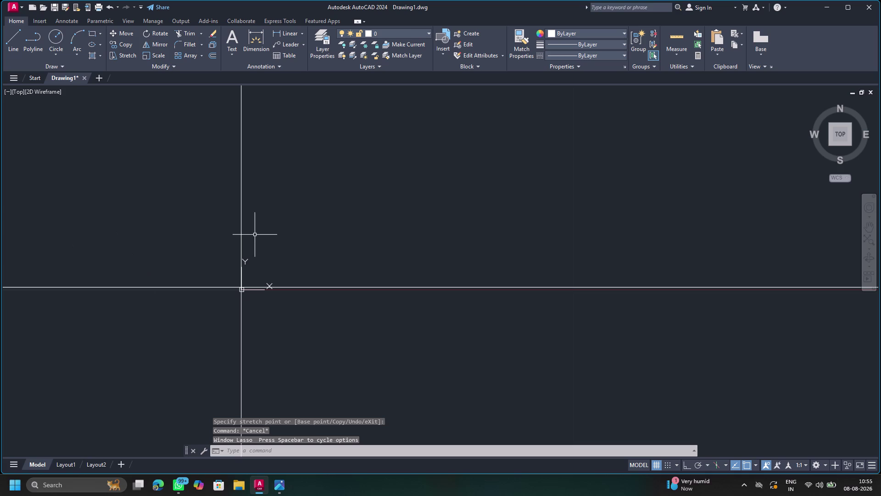
click(241, 231)
click(301, 288)
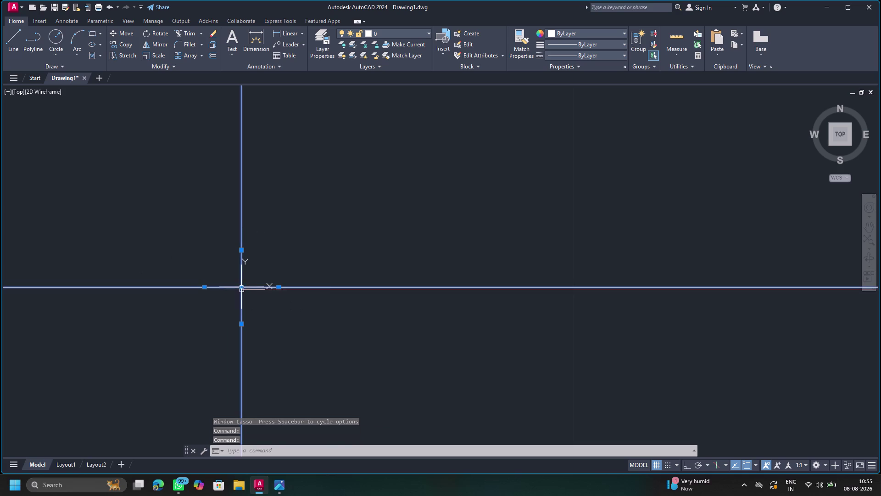
key(Delete)
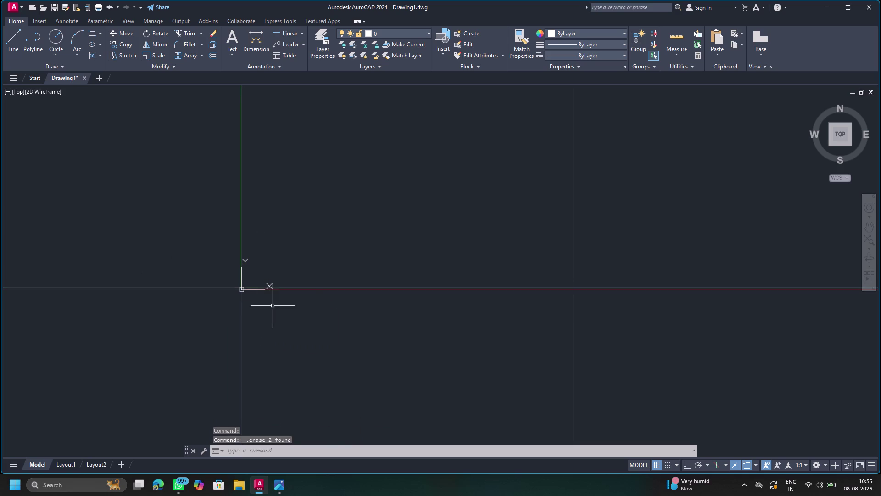
click(295, 286)
key(Delete)
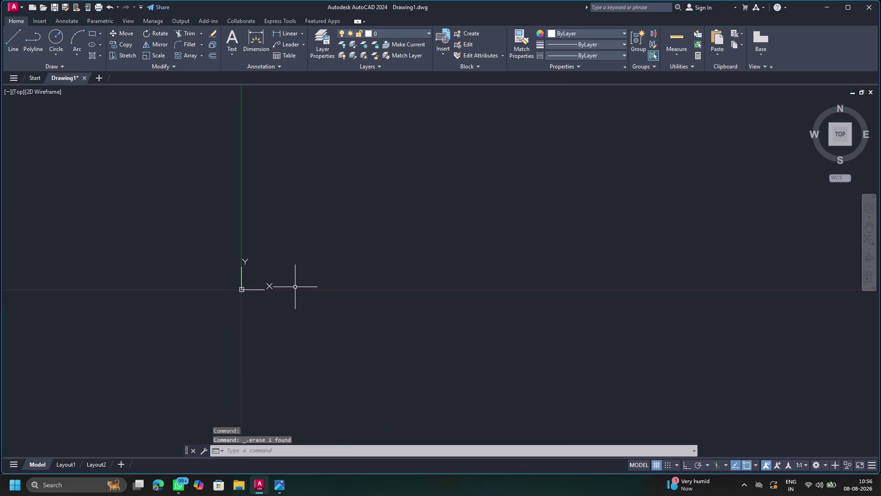
text(xl)
key(Return)
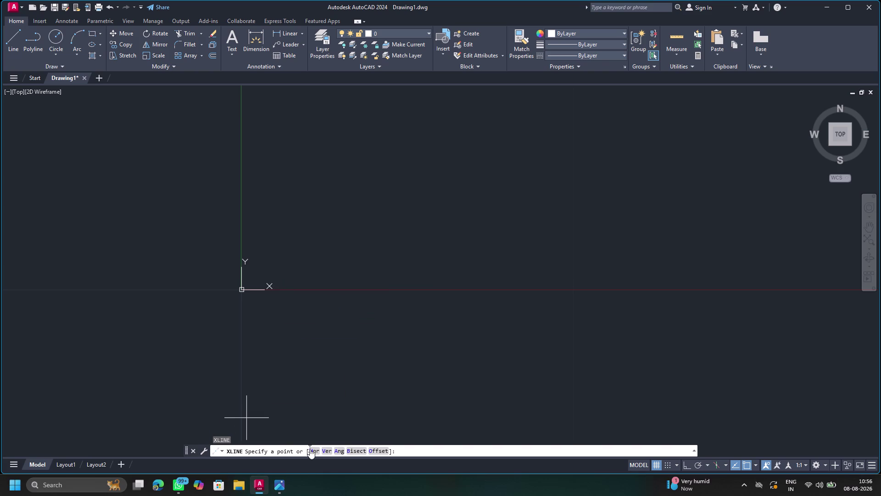
Place a horizontal construction line through point 0,0.
click(313, 451)
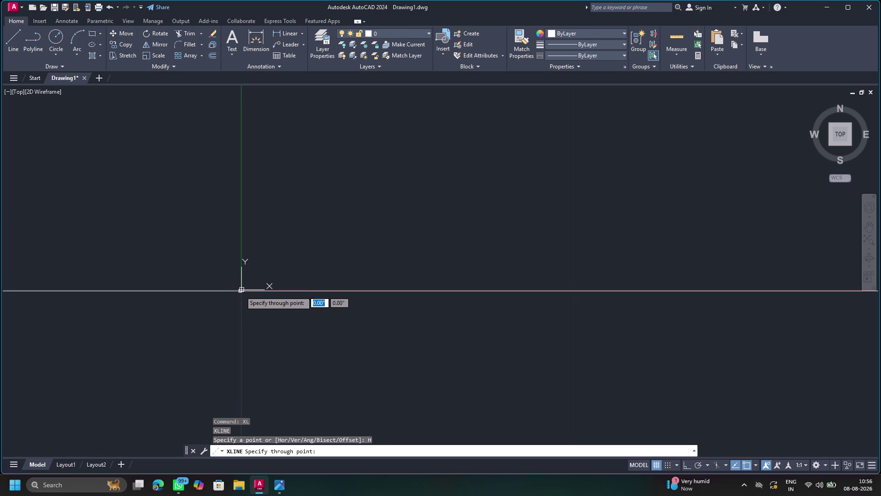
scroll(up, 3)
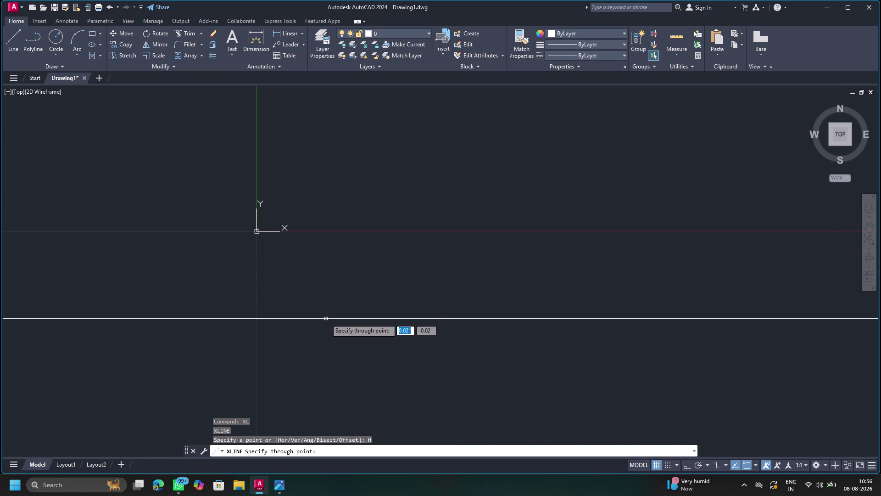
key(0)
text(,0)
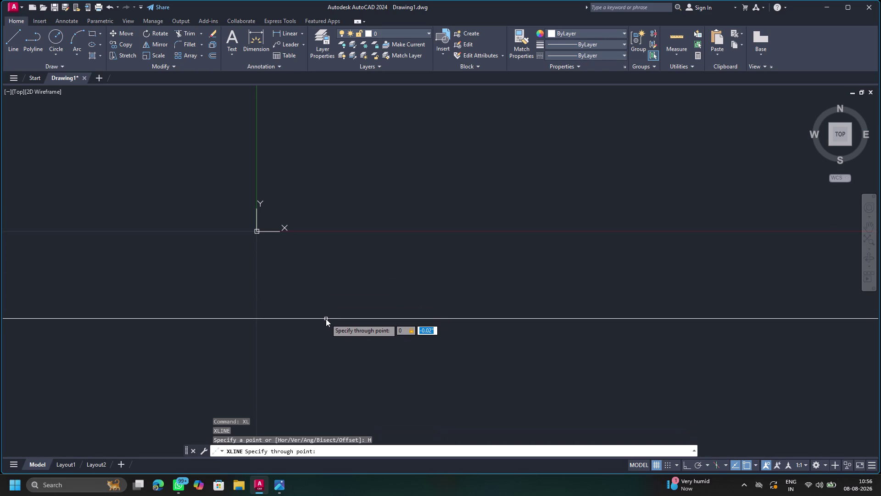
key(Return)
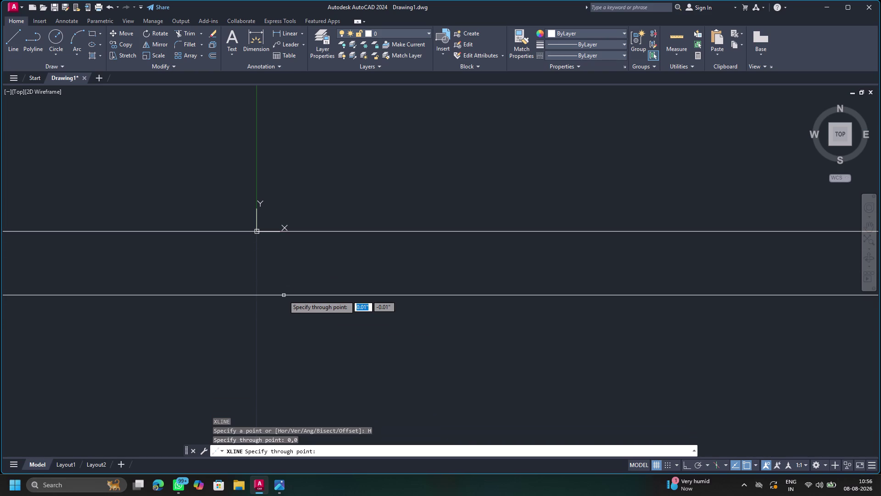
key(Escape)
Place a vertical construction line through 0,0 and recentre the view.
key(x)
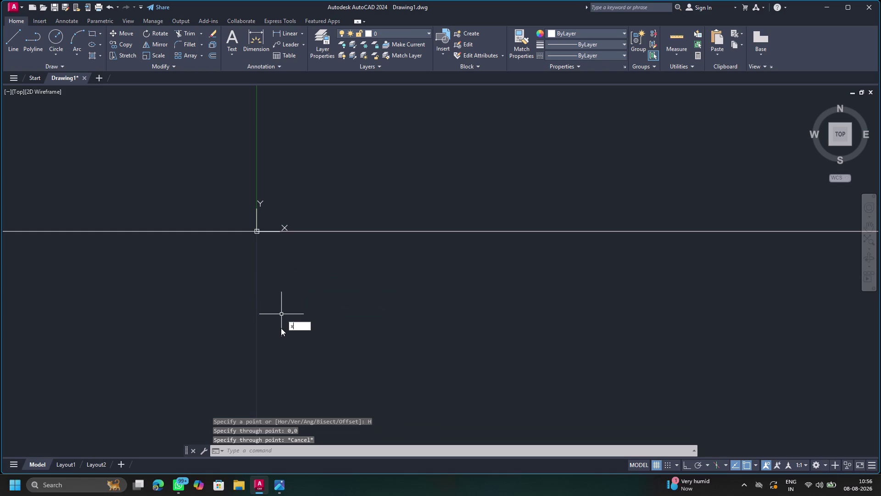
click(315, 342)
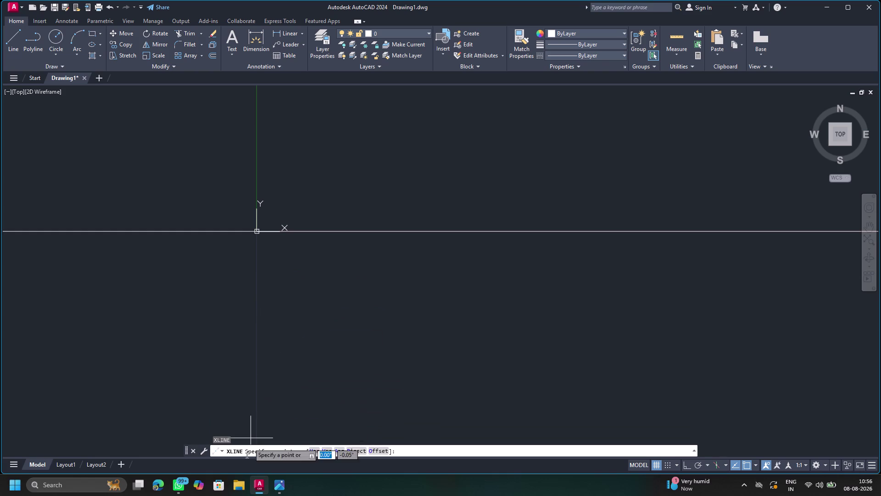
click(326, 447)
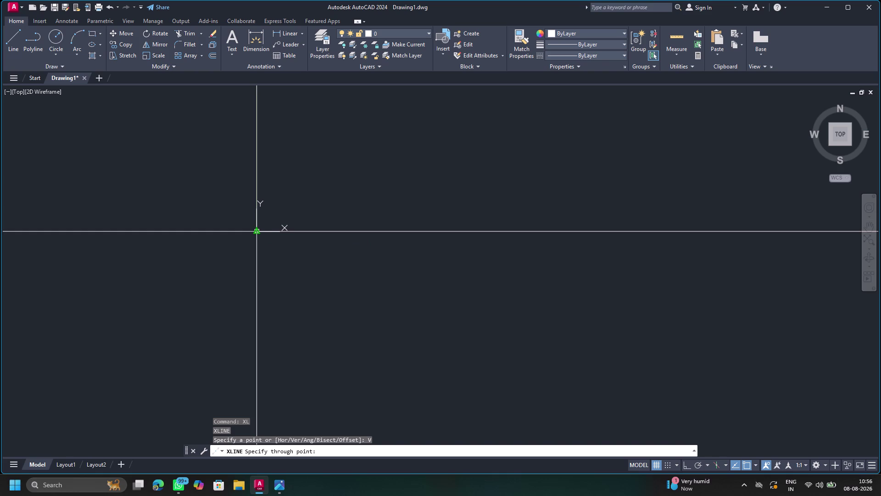
key(0)
text(,0)
key(Return)
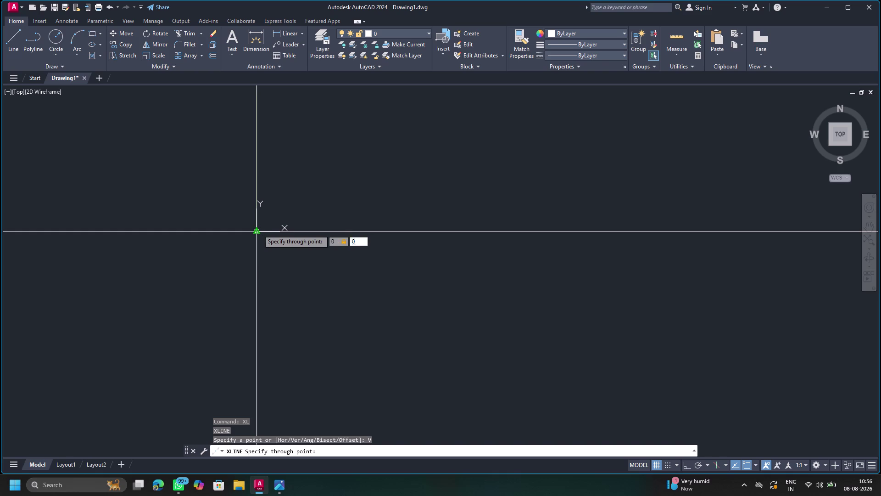
key(Escape)
scroll(down, 3)
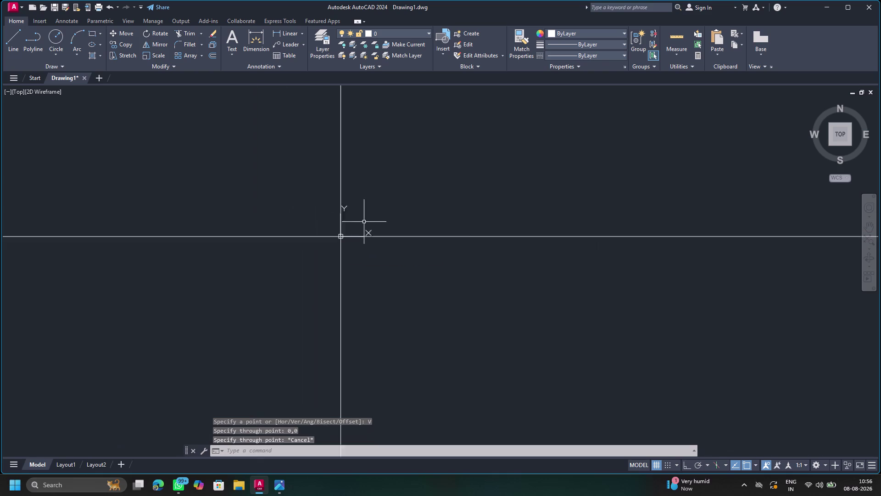
scroll(down, 3)
middle_drag(443, 178, 277, 350)
scroll(down, 3)
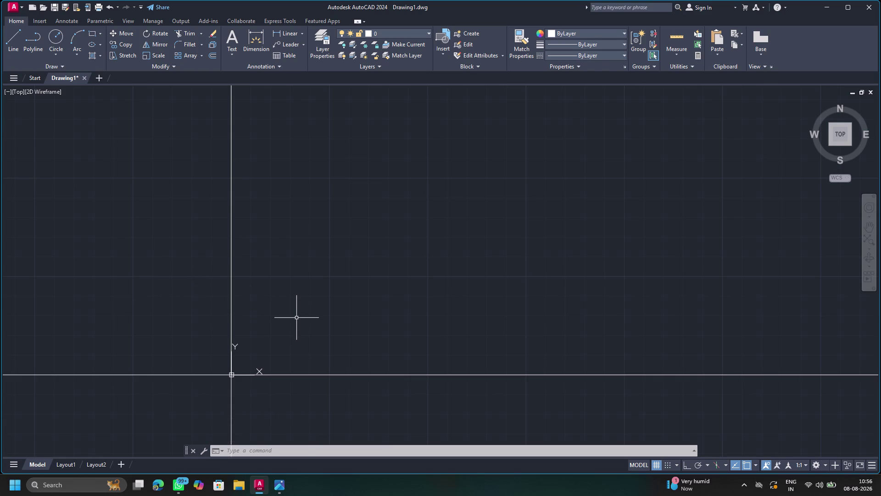
Offset the vertical construction line by 26' to create a second one.
key(o)
key(Return)
key(Return)
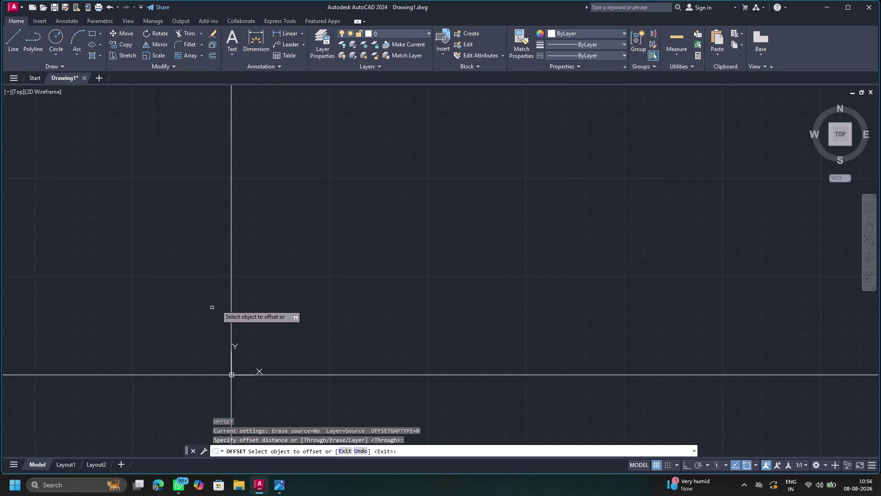
click(231, 300)
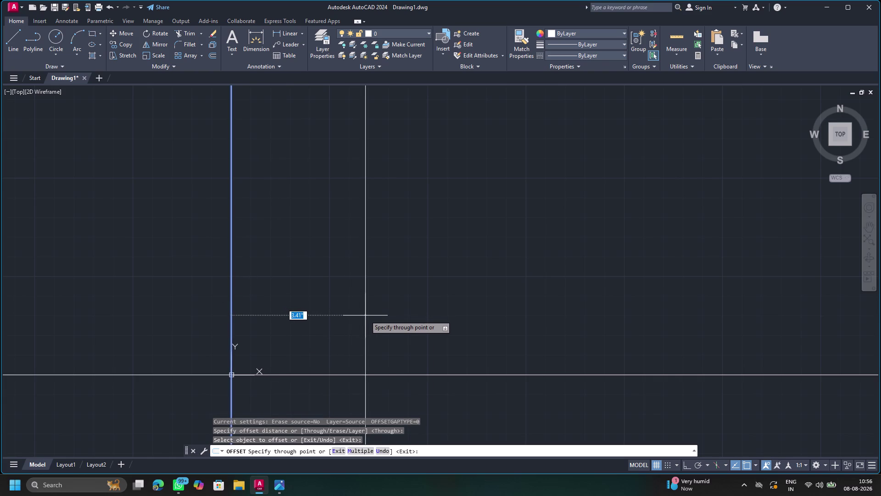
key(2)
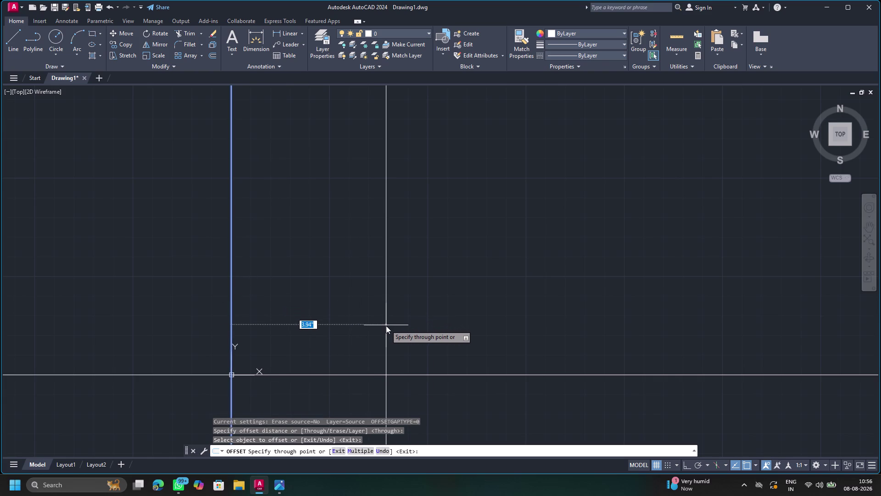
key(6)
key(apostrophe)
key(Return)
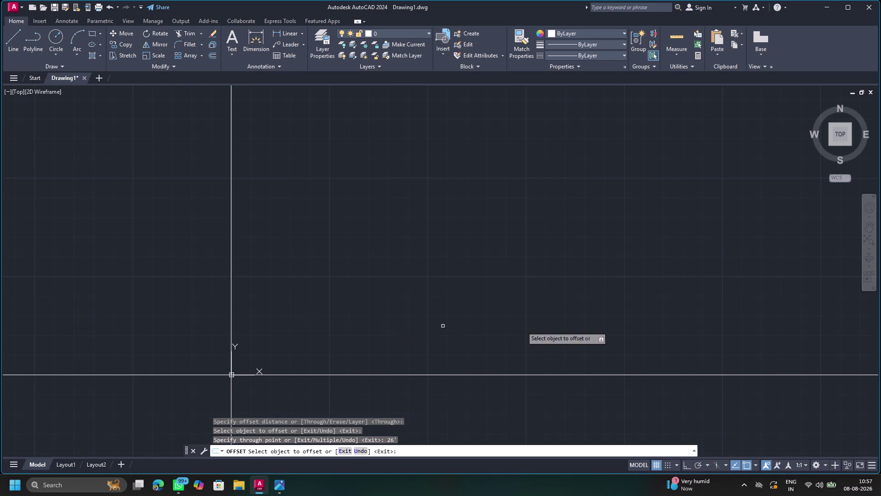
Pan over the reference plan, pick the upper horizontal line, then cancel the offset.
scroll(down, 3)
scroll(down, 3)
middle_drag(763, 289, 88, 372)
scroll(down, 3)
middle_drag(164, 351, 166, 351)
scroll(up, 3)
middle_drag(166, 351, 290, 325)
scroll(up, 3)
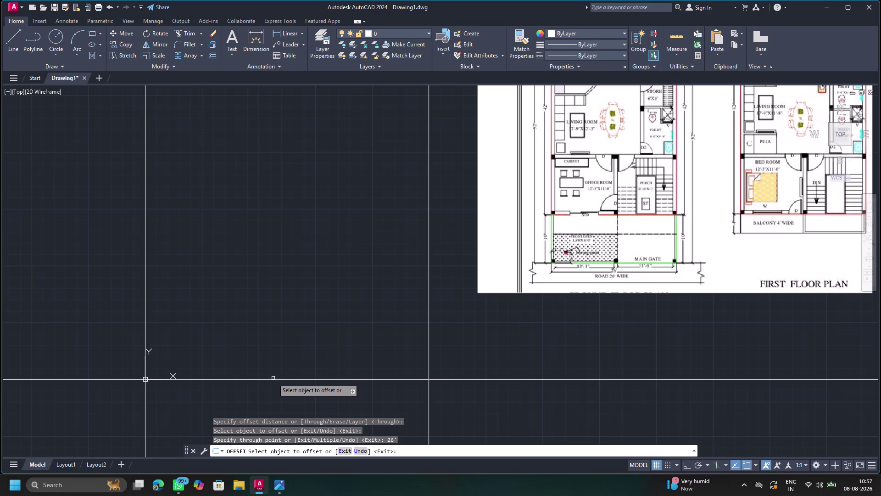
scroll(down, 3)
scroll(down, 3)
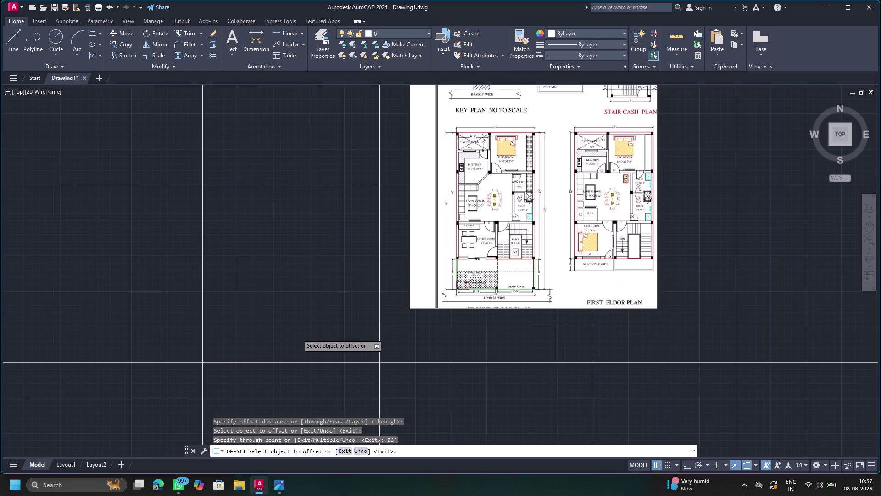
scroll(down, 3)
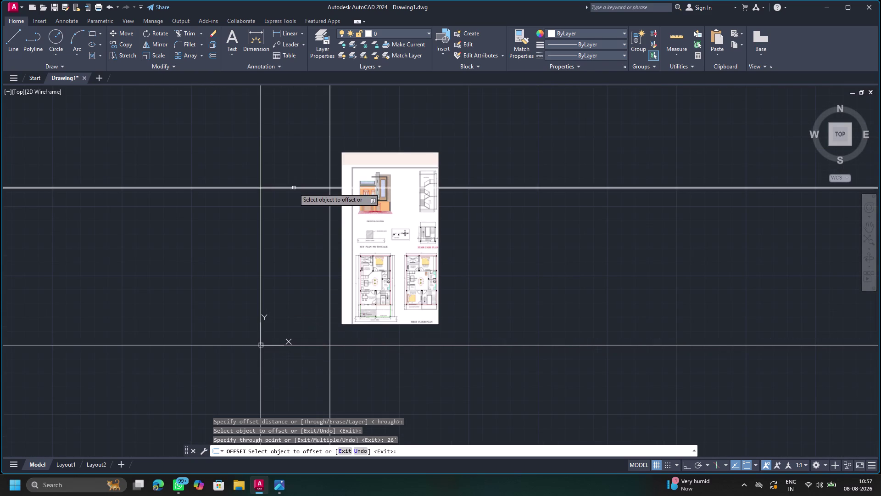
click(294, 188)
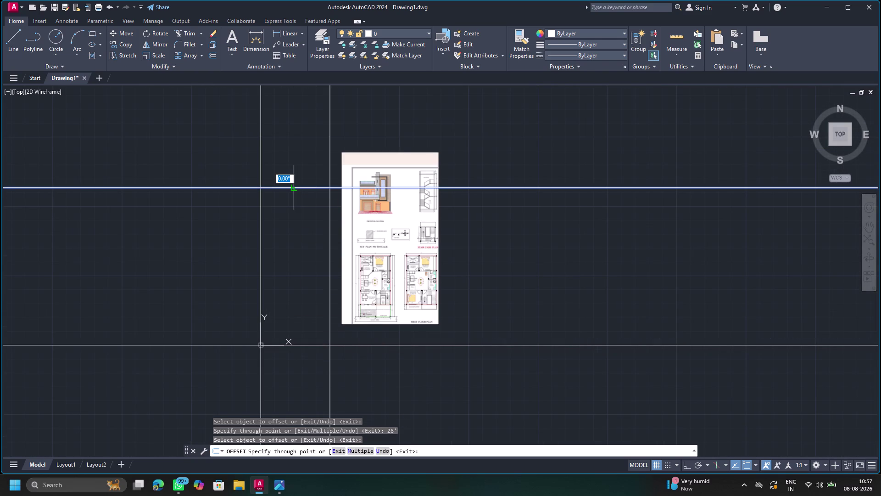
key(Delete)
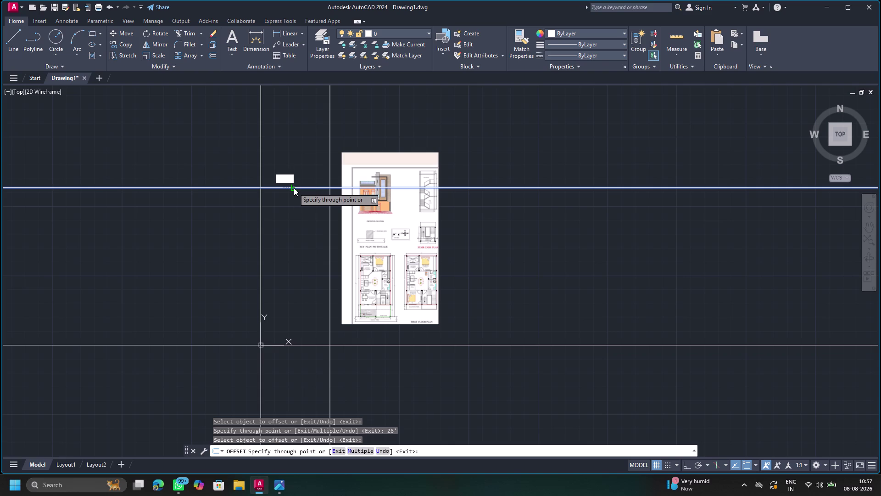
key(Escape)
key(Delete)
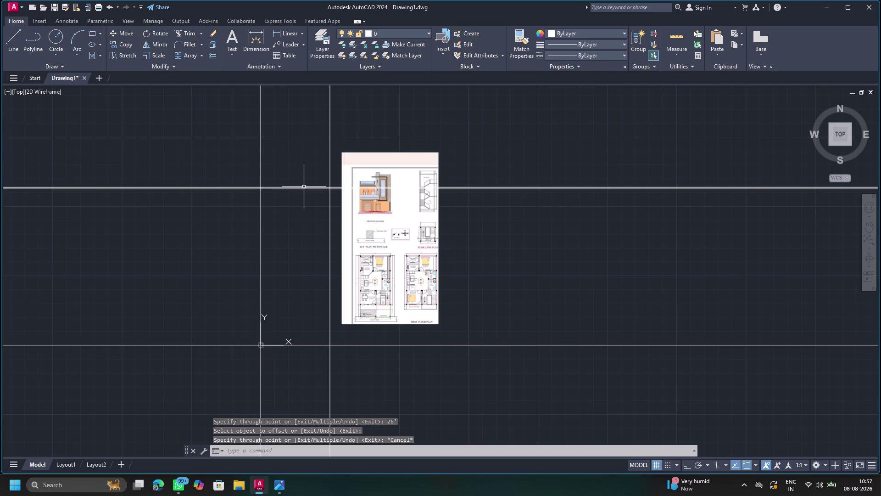
Delete the stray upper horizontal construction line.
click(303, 187)
key(Delete)
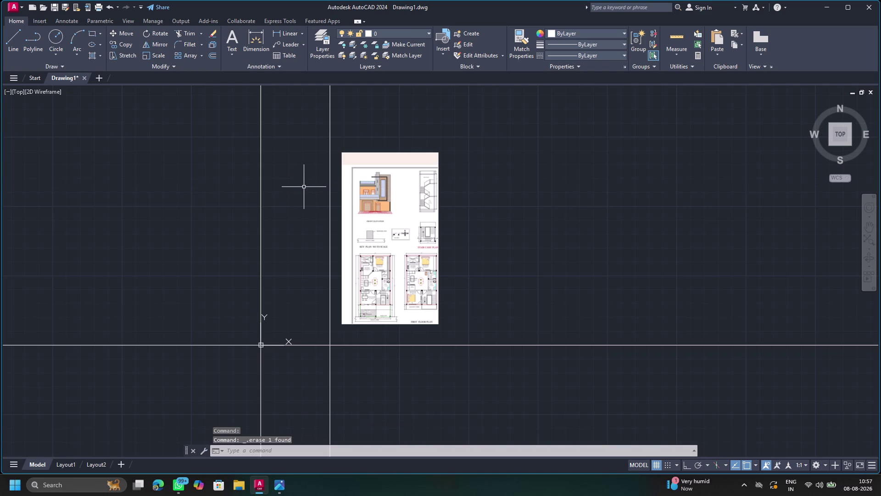
scroll(up, 3)
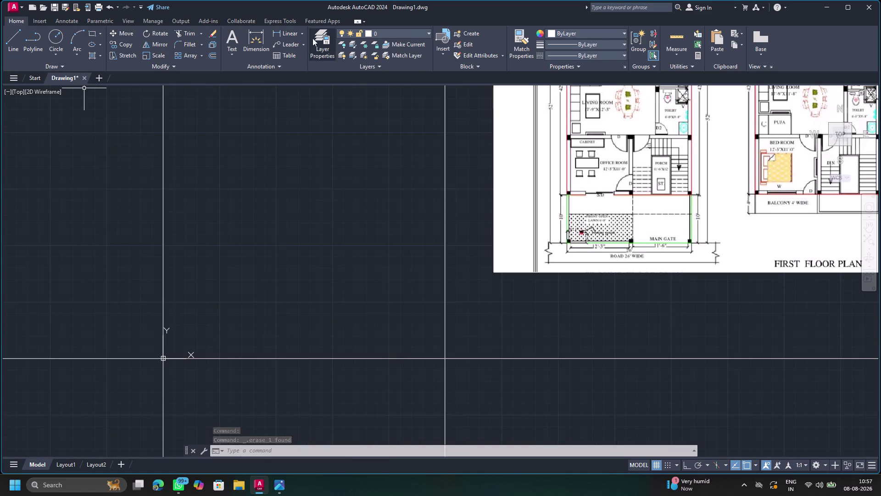
Dimension the base line between the vertical lines (26'-0.5"), then delete the dimension.
click(257, 35)
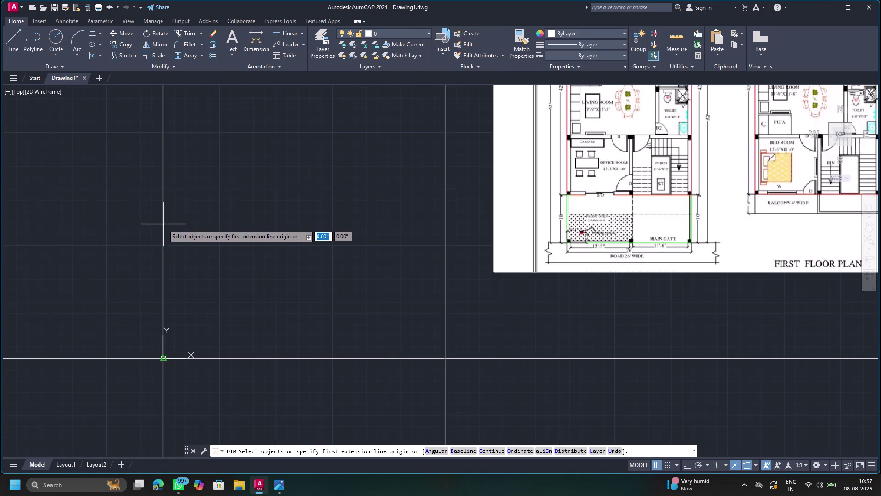
click(164, 357)
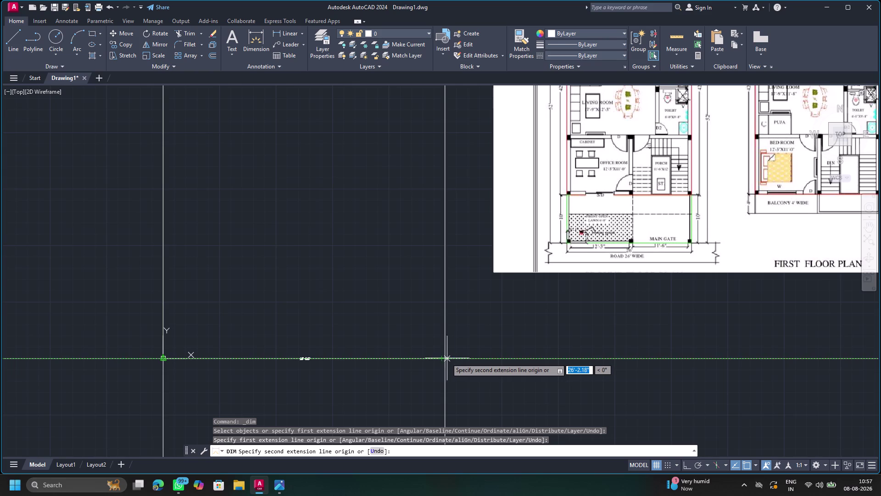
click(446, 358)
click(400, 310)
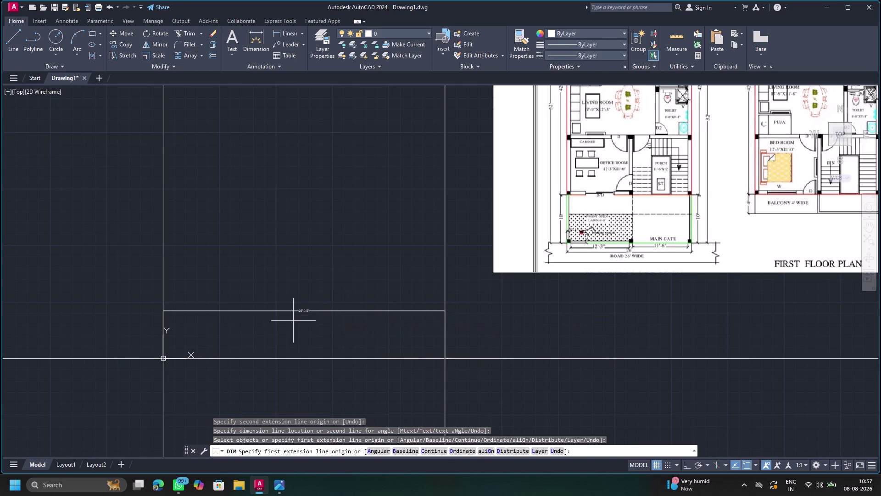
scroll(up, 3)
click(338, 258)
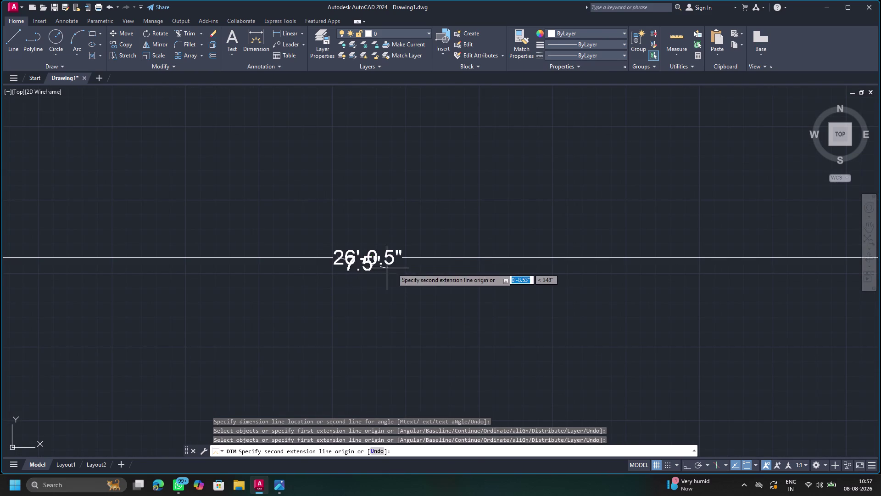
key(Escape)
click(354, 259)
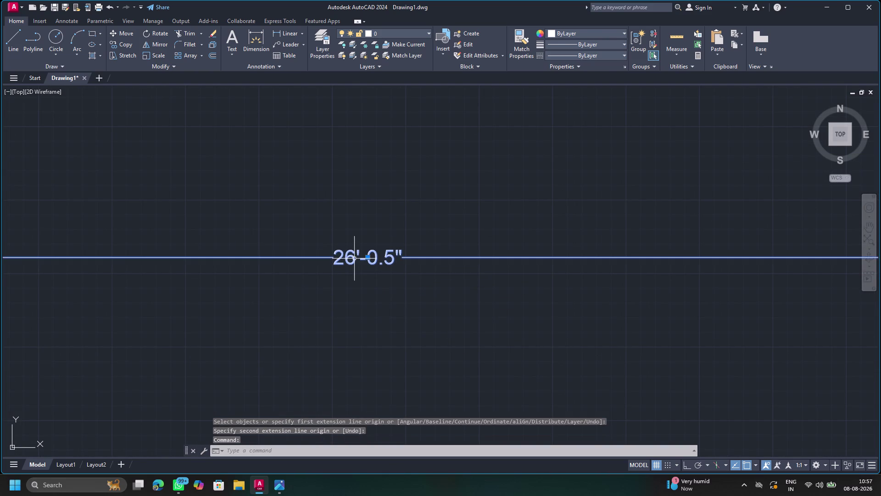
key(Delete)
scroll(down, 3)
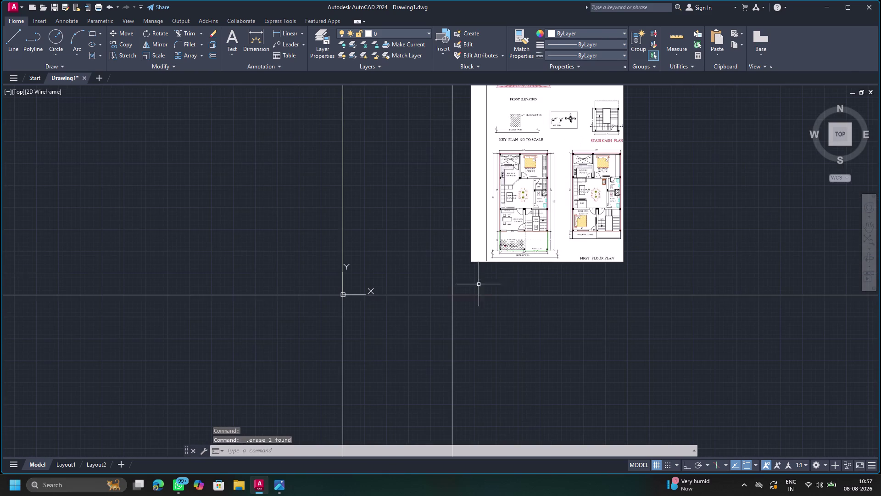
Erase the stray right vertical line and offset the left line 26' to the right.
click(453, 285)
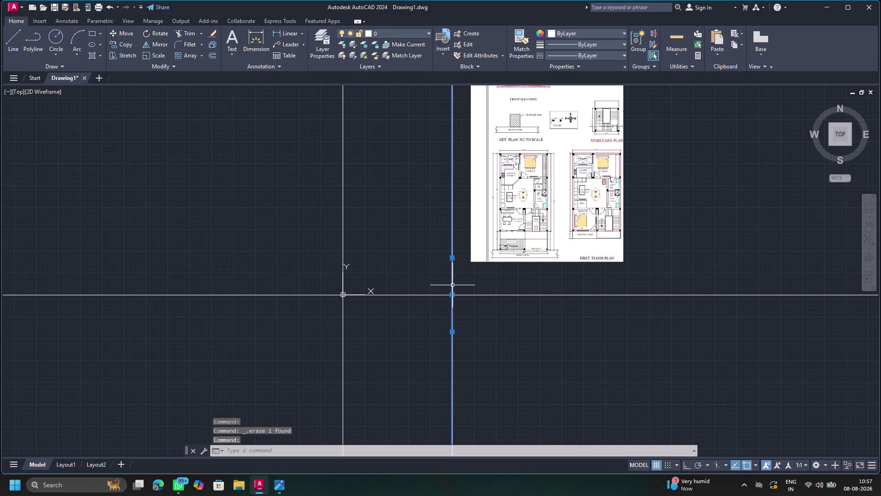
key(Delete)
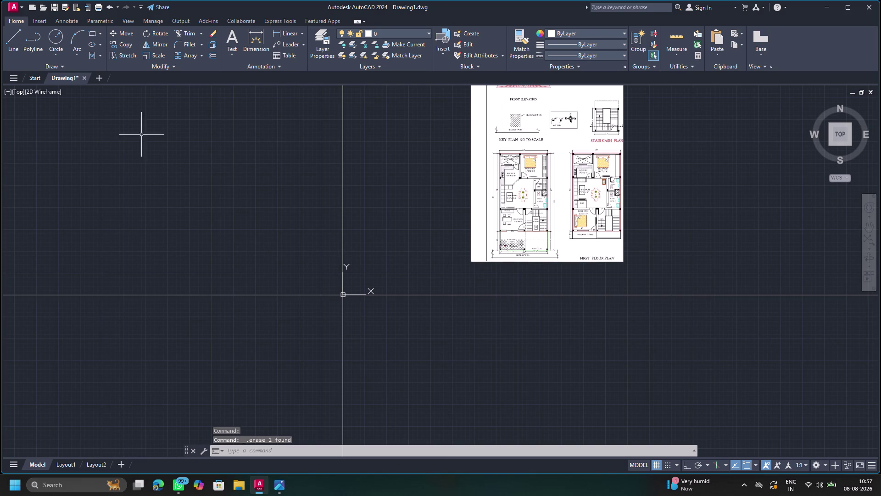
key(o)
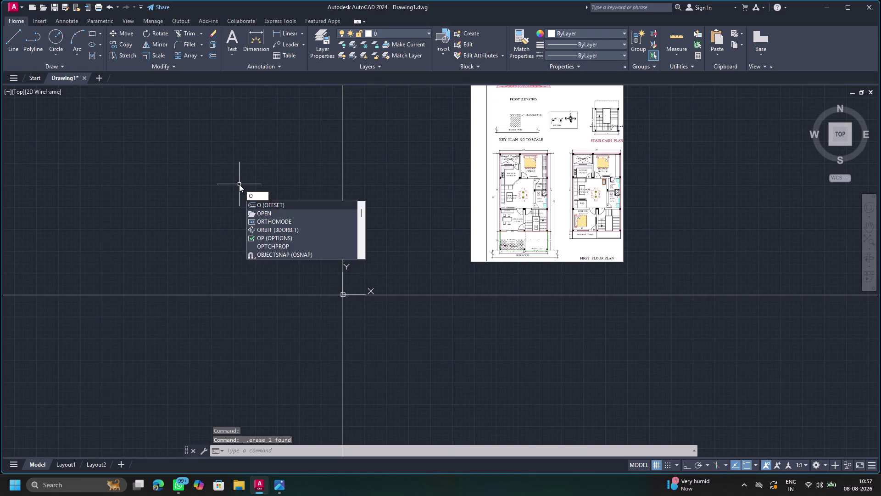
key(Return)
key(Return)
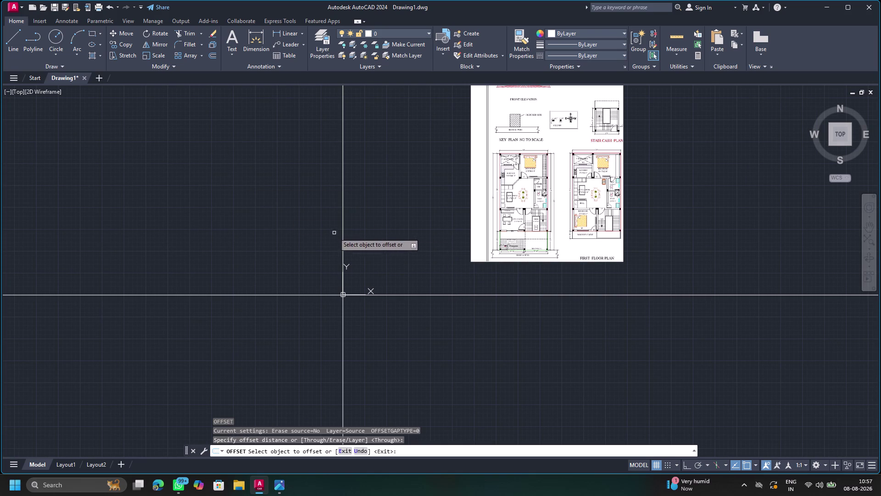
click(341, 239)
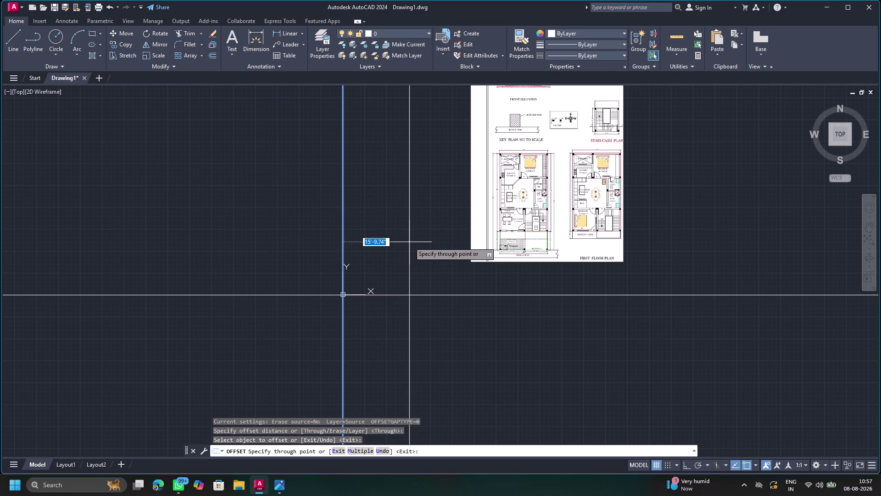
key(2)
key(6)
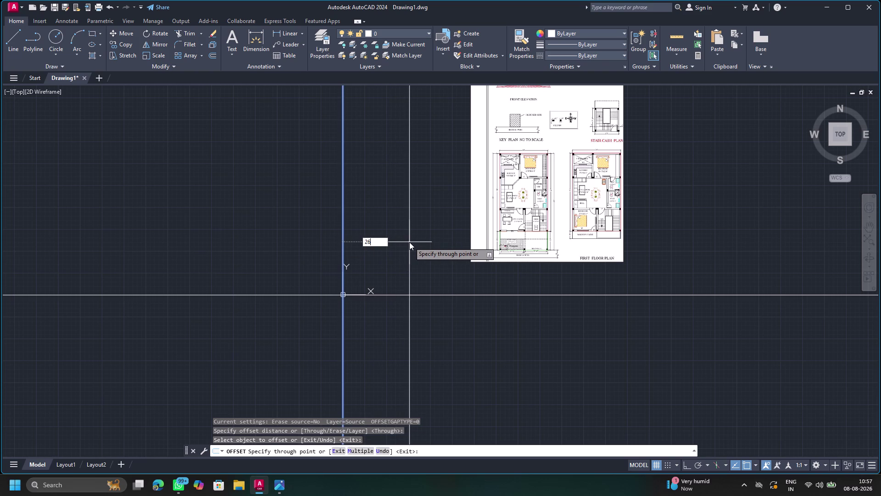
key(apostrophe)
key(Return)
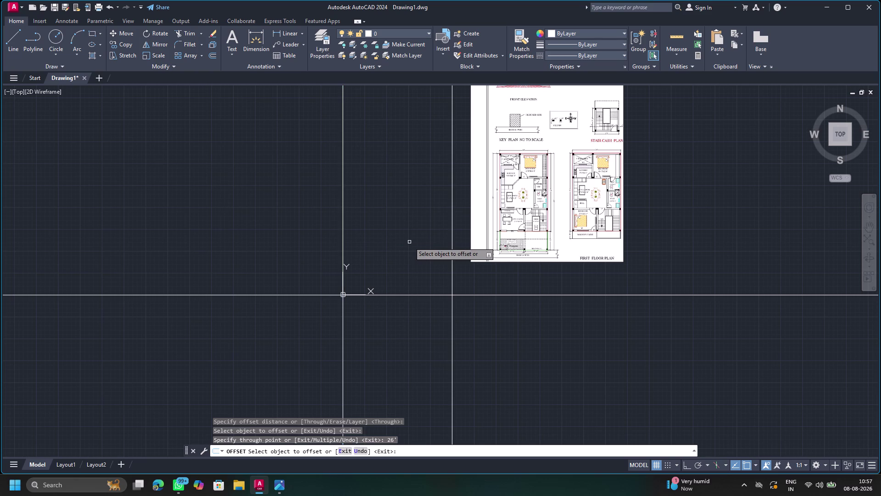
Offset the horizontal base line 52' upward.
click(382, 296)
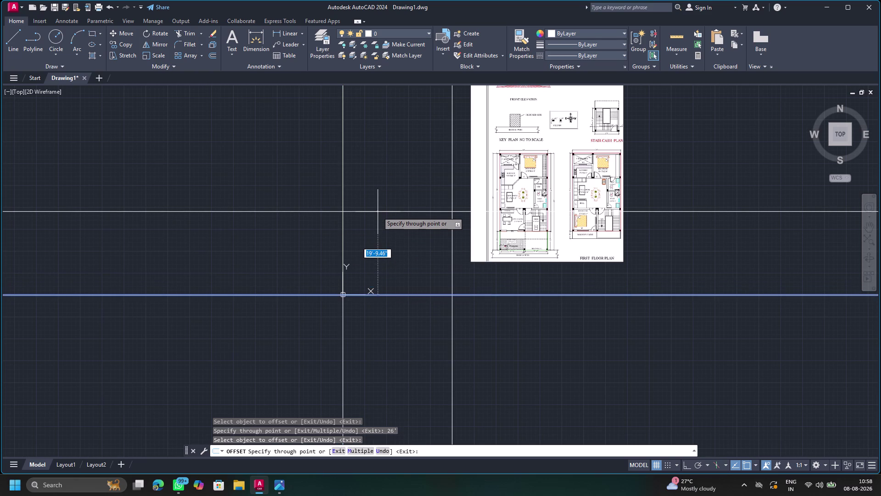
text(5)
text(2)
key(apostrophe)
key(Return)
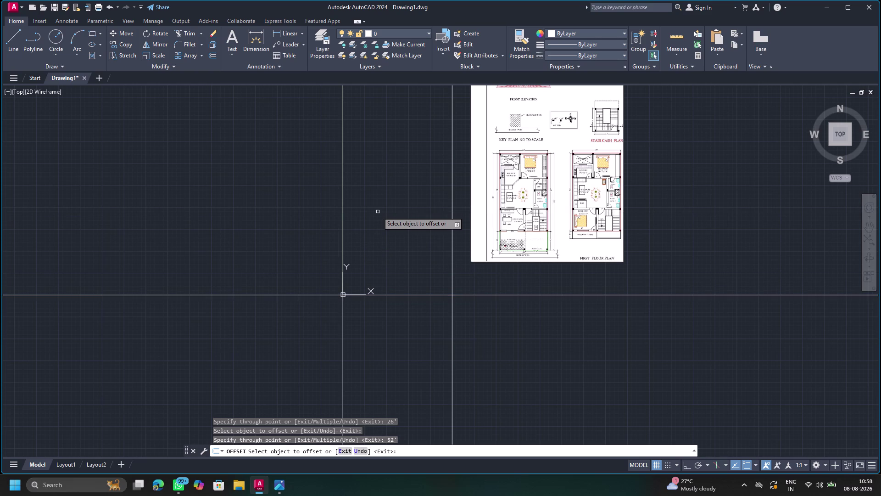
scroll(down, 3)
scroll(up, 3)
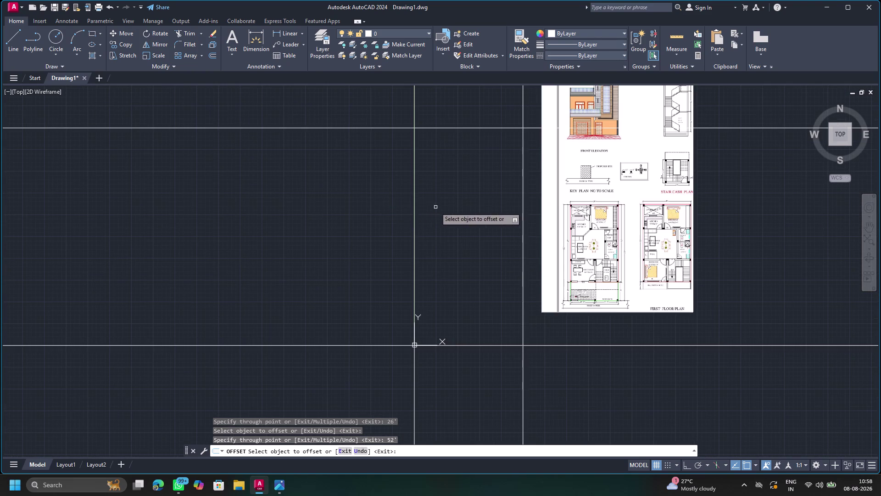
Fence-trim the four guide lines' overhanging ends, leaving a closed 26' by 52' outline.
middle_drag(435, 207, 230, 241)
scroll(down, 3)
scroll(down, 3)
middle_drag(234, 232, 236, 231)
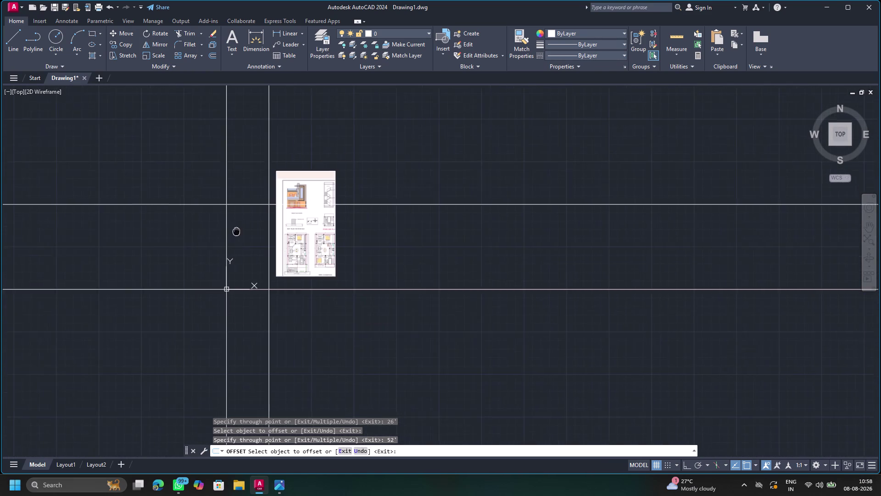
middle_drag(237, 231, 280, 211)
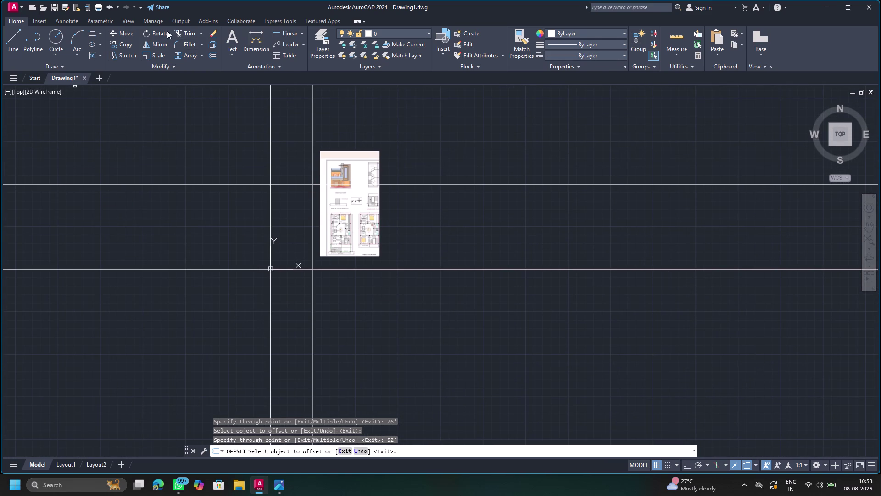
click(187, 34)
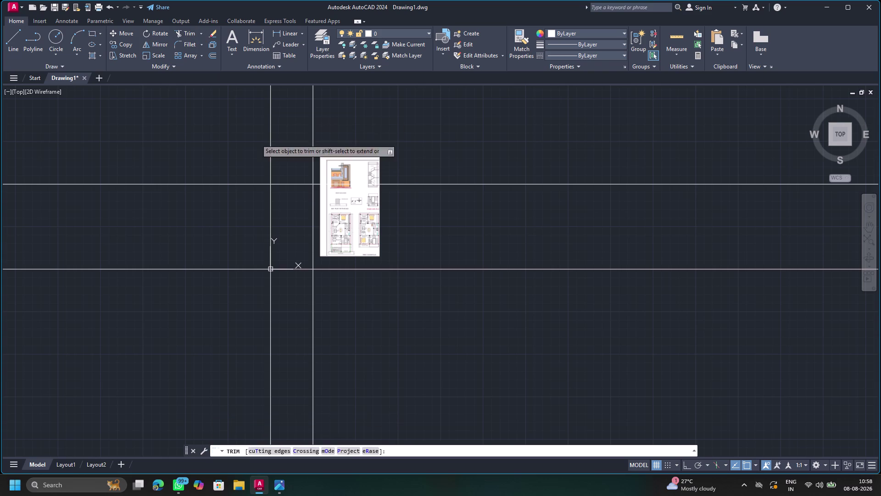
drag(171, 118, 200, 147)
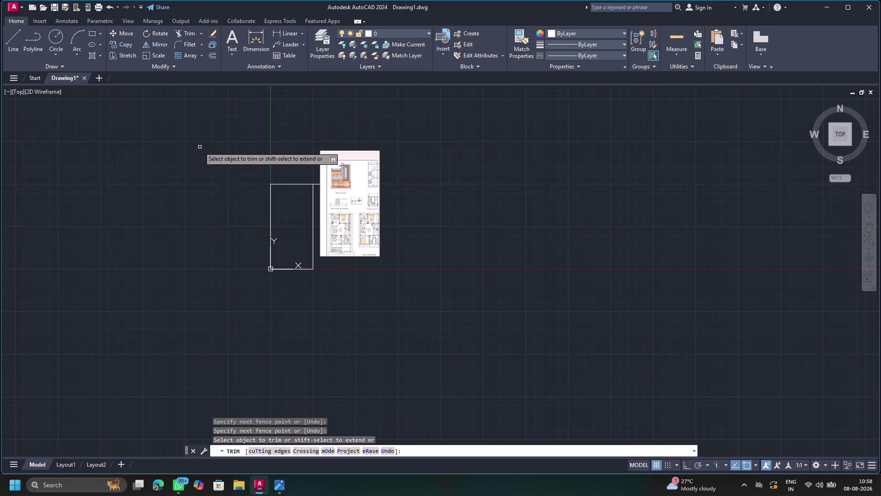
scroll(up, 3)
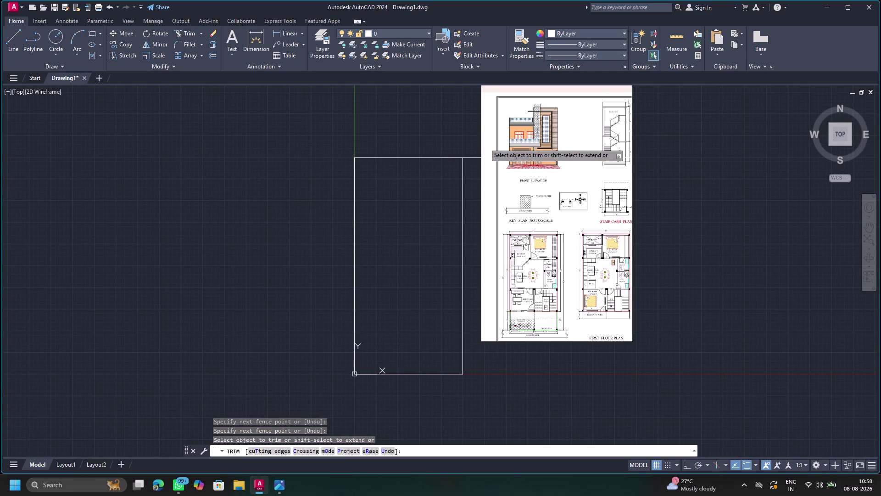
click(471, 157)
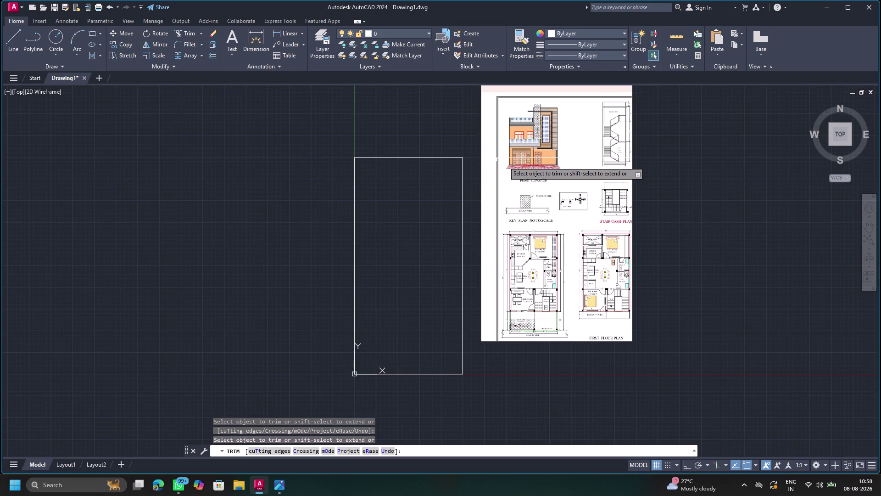
click(525, 158)
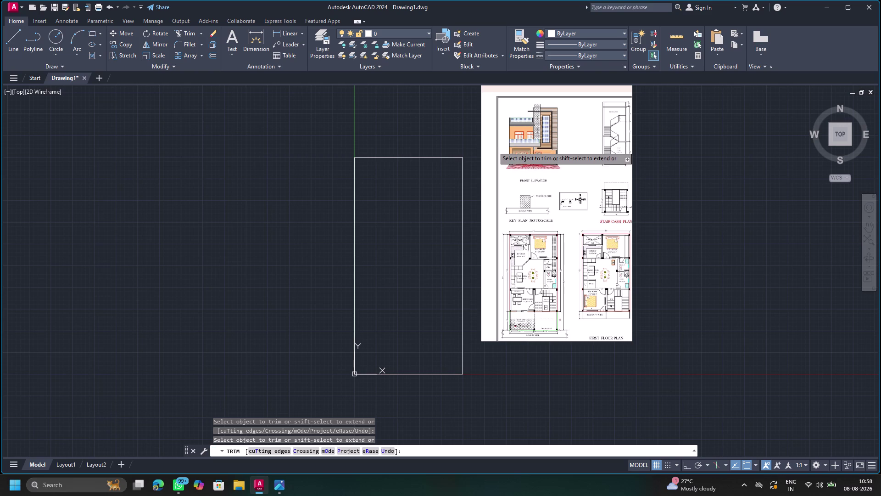
key(Escape)
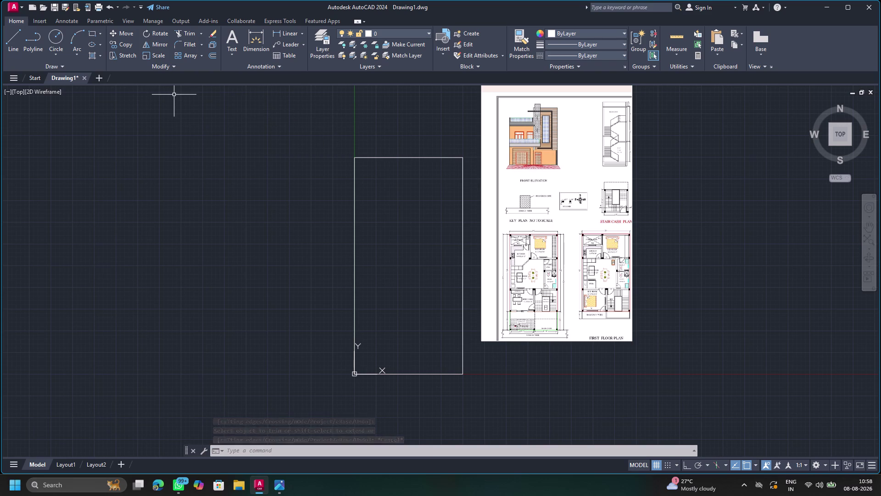
key(Escape)
Offset the outline's top edge 12'0" downward.
key(o)
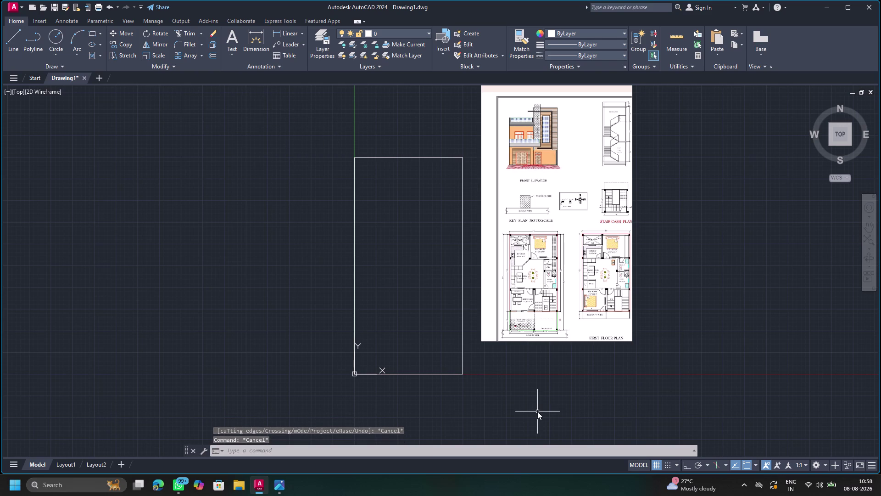
key(Return)
key(Return)
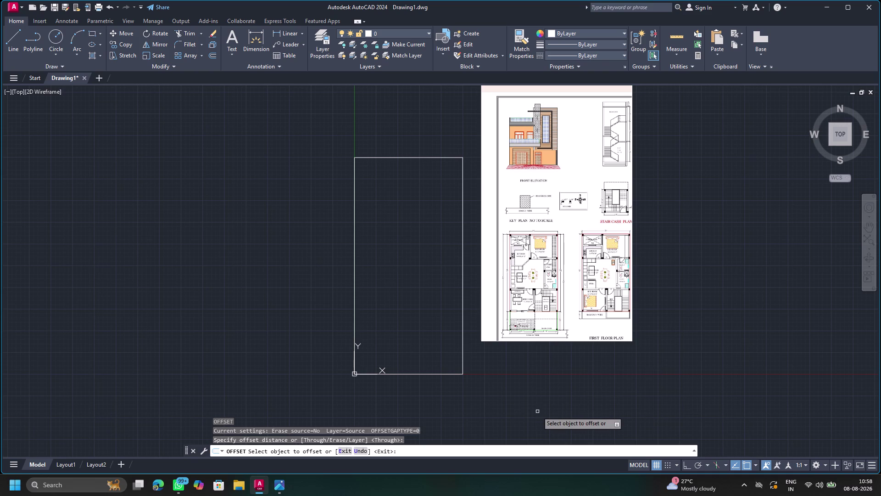
click(402, 157)
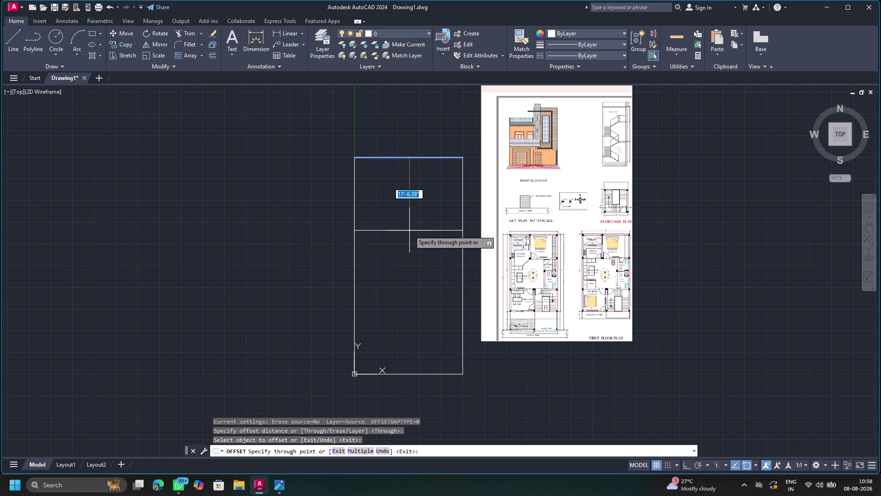
text(12)
key(apostrophe)
key(shift+parenright)
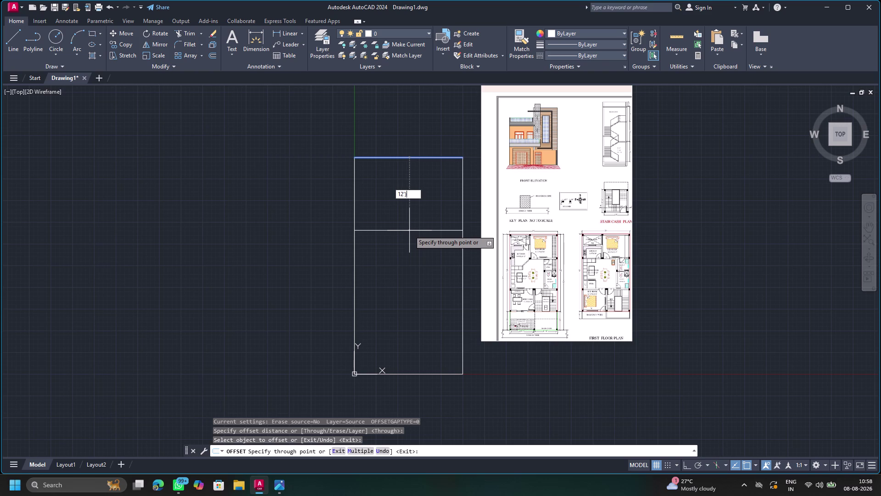
key(BackSpace)
text(0)
text(")
key(Return)
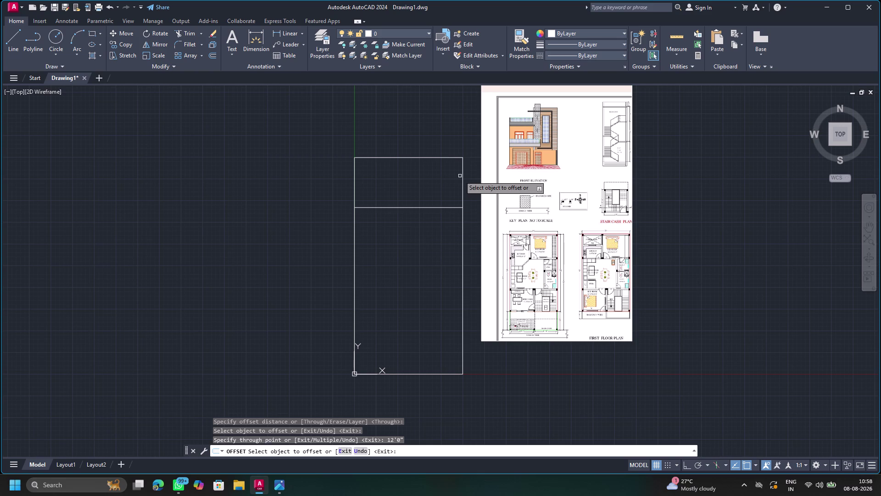
Offset the outline's right edge 14'0" to the left.
click(463, 180)
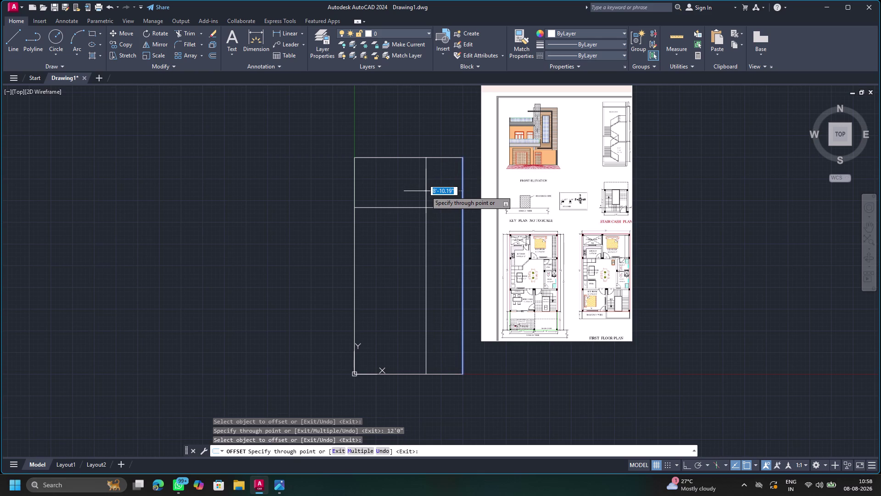
text(14)
text('0")
key(Return)
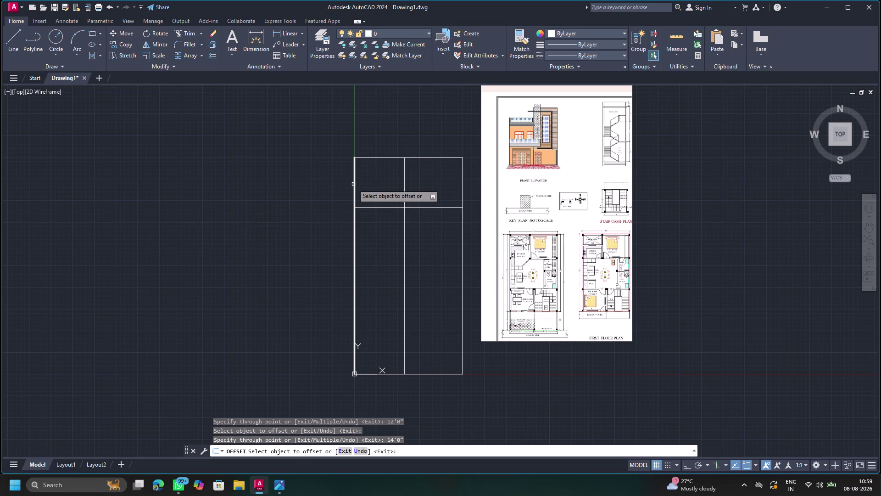
click(354, 184)
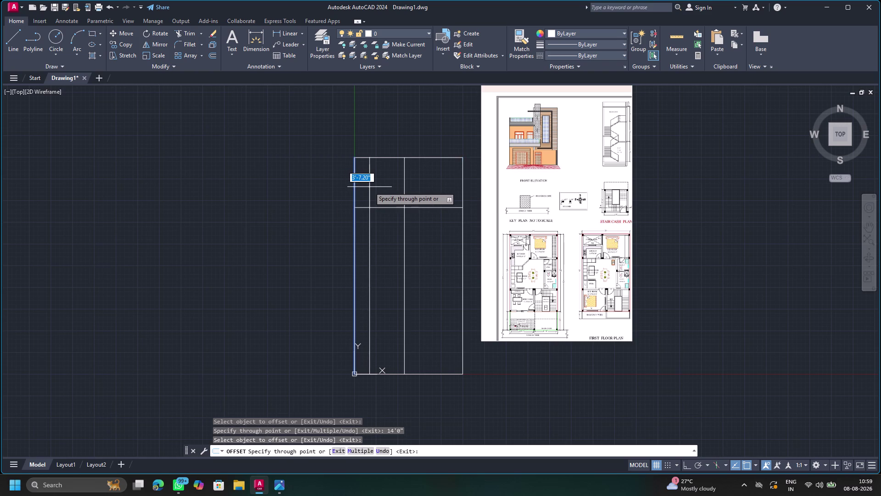
key(Escape)
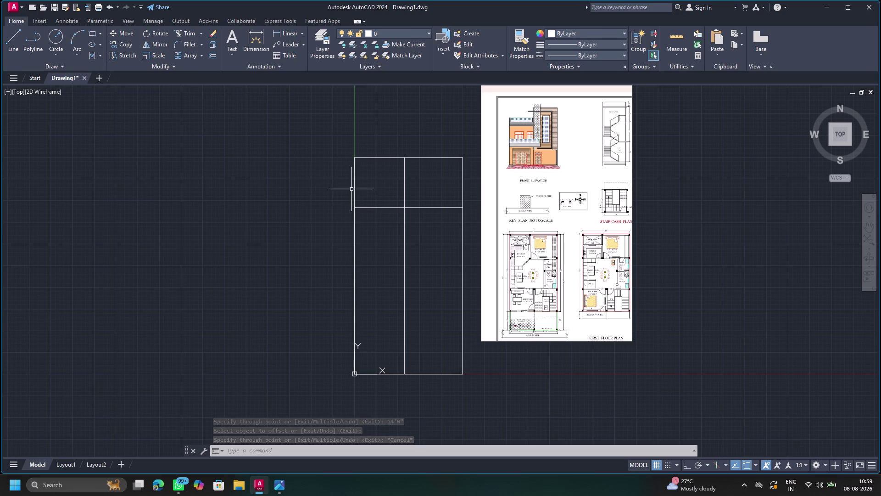
Cancel the unfinished trim and offset the top edge 9' downward.
click(387, 208)
key(Escape)
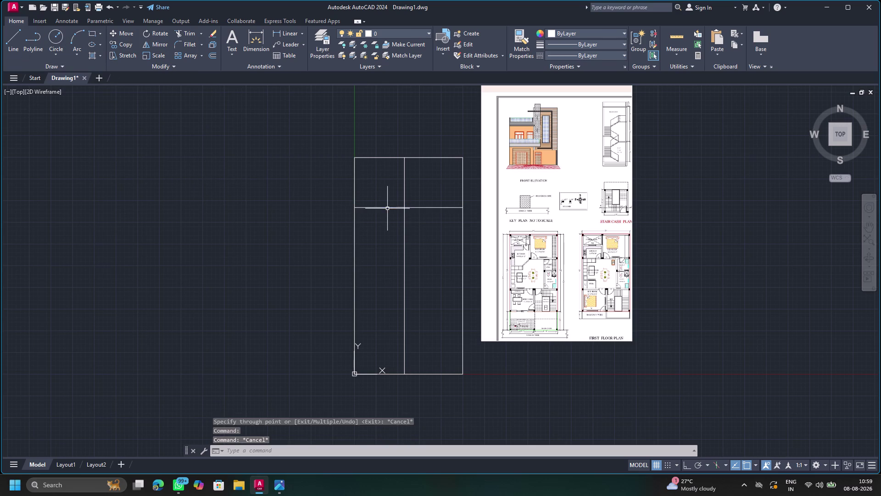
click(186, 32)
drag(373, 191, 422, 241)
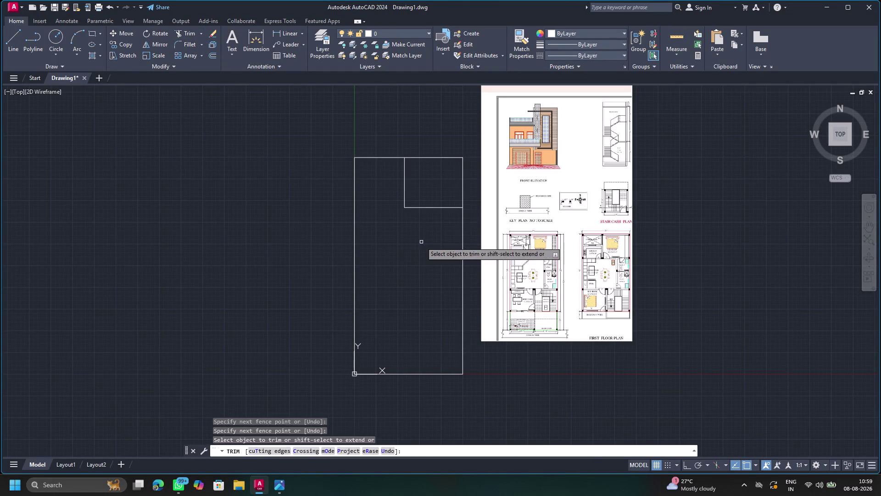
key(Escape)
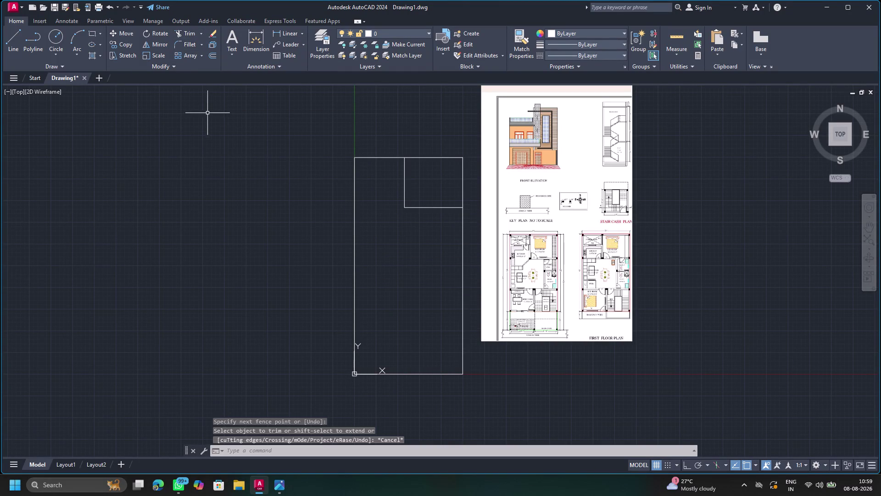
key(o)
key(Return)
key(Return)
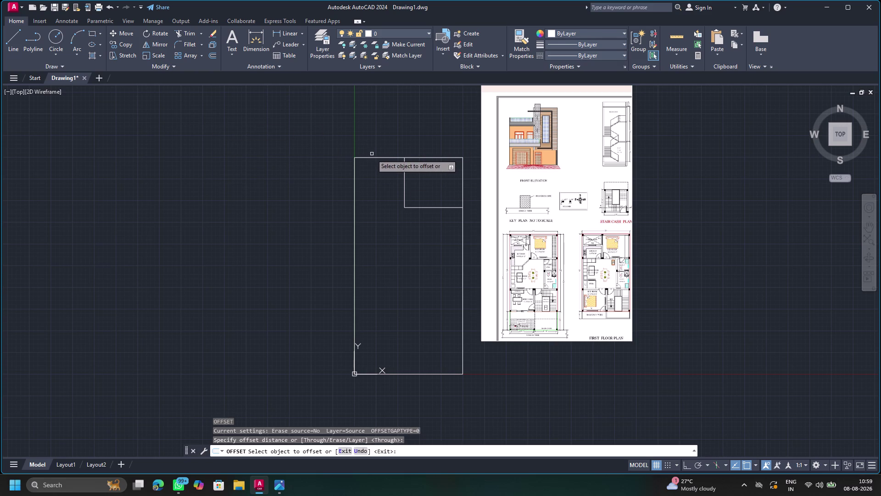
click(374, 157)
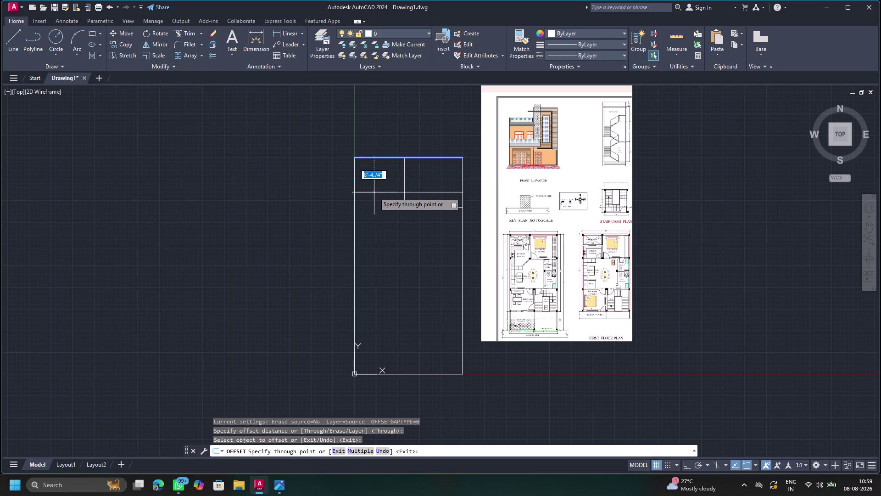
text(9')
key(Return)
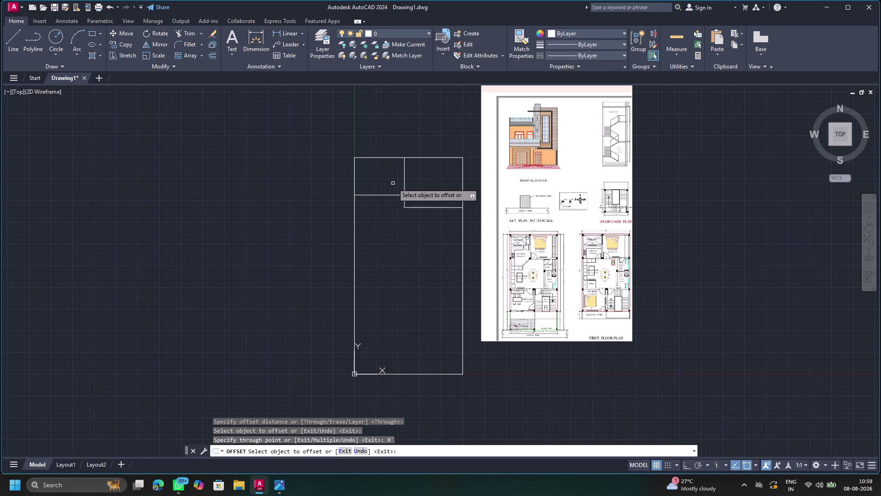
Offset the left edge 9' inward and start fence-trimming the overshooting partition ends.
click(354, 187)
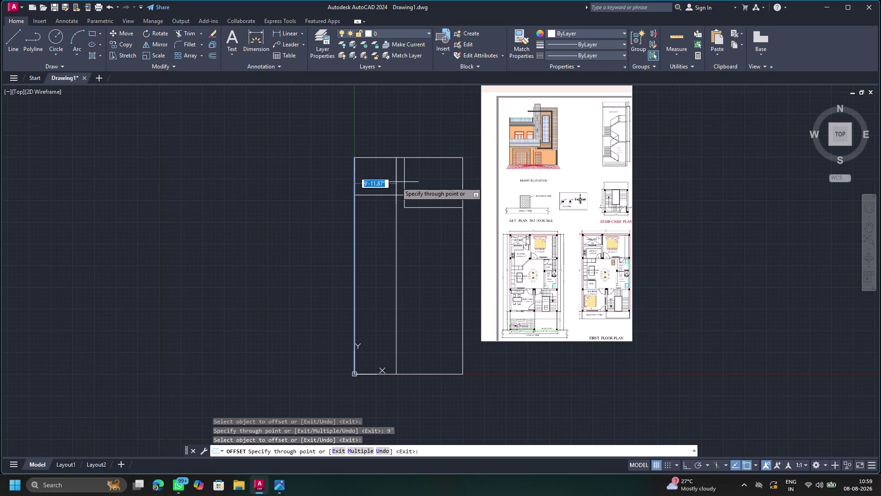
text(9')
key(Return)
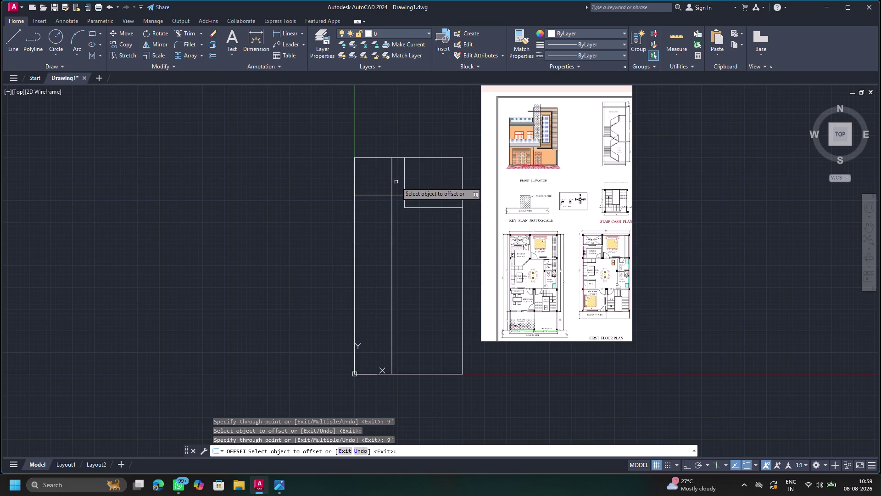
key(Escape)
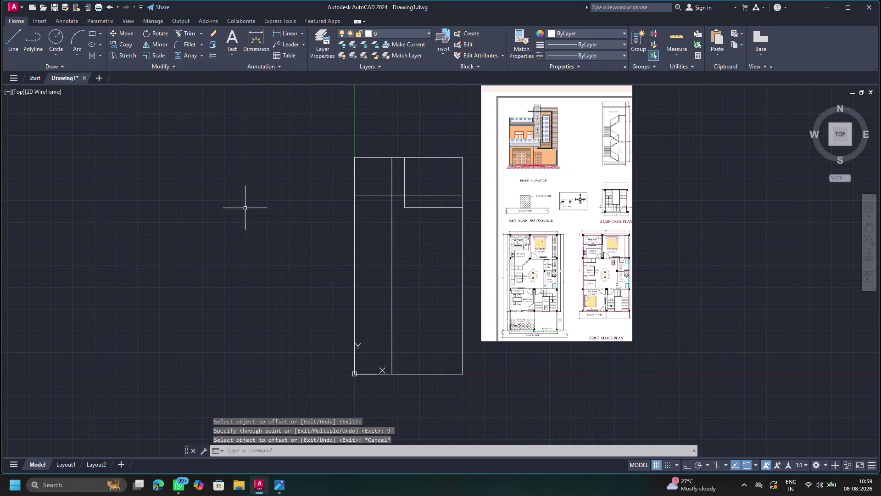
click(183, 32)
drag(379, 259, 406, 254)
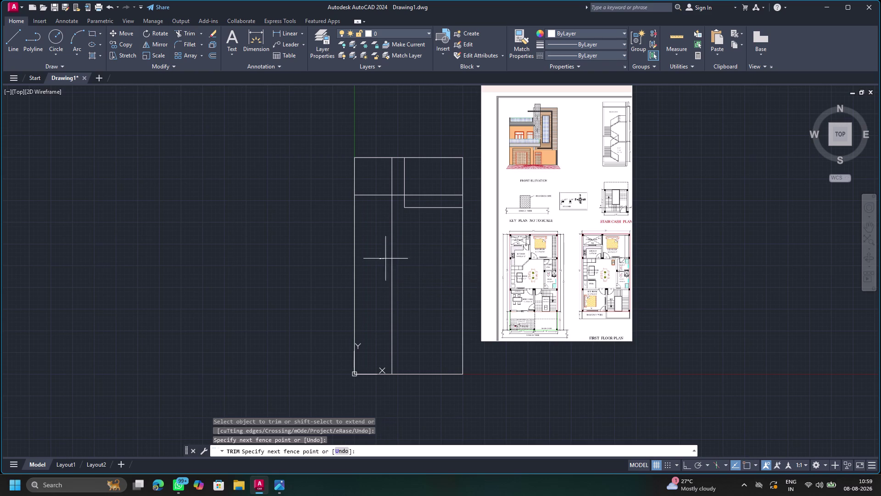
drag(406, 255, 418, 250)
Finish fence-trimming the remaining partition line ends.
drag(399, 182, 398, 209)
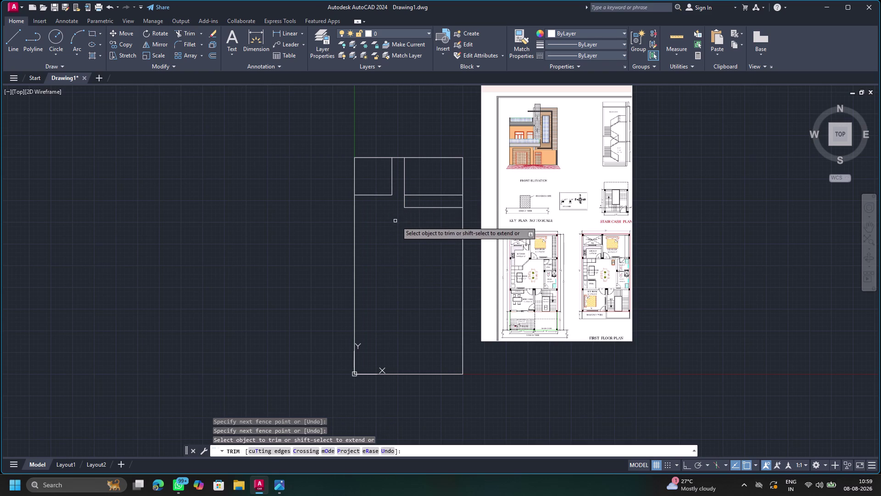
drag(423, 182, 421, 197)
key(Escape)
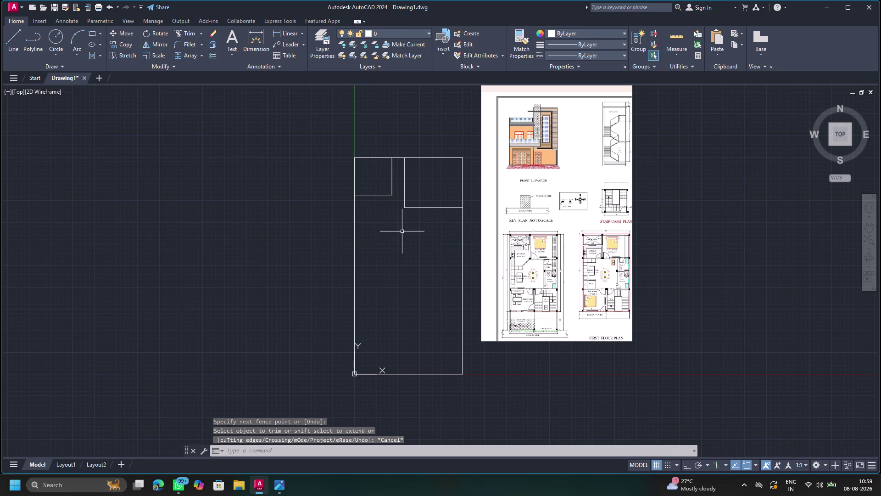
Select the four interior vertical and horizontal partition lines and delete them.
drag(385, 181, 421, 175)
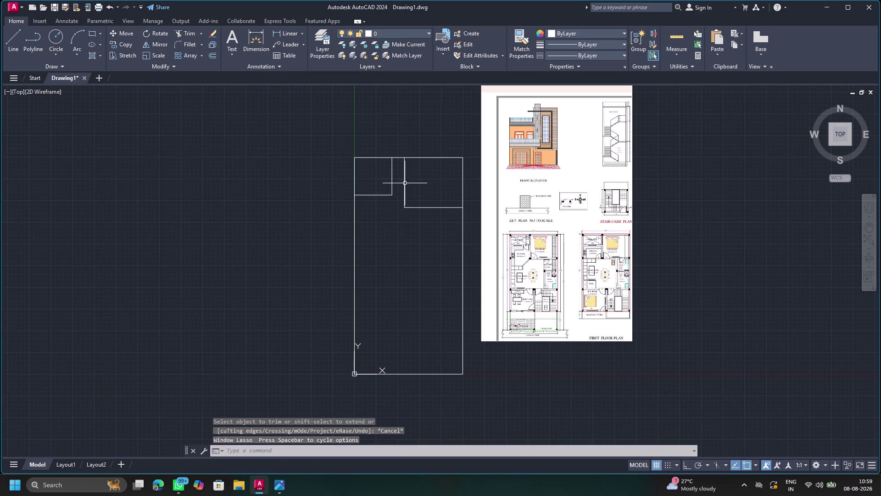
click(392, 191)
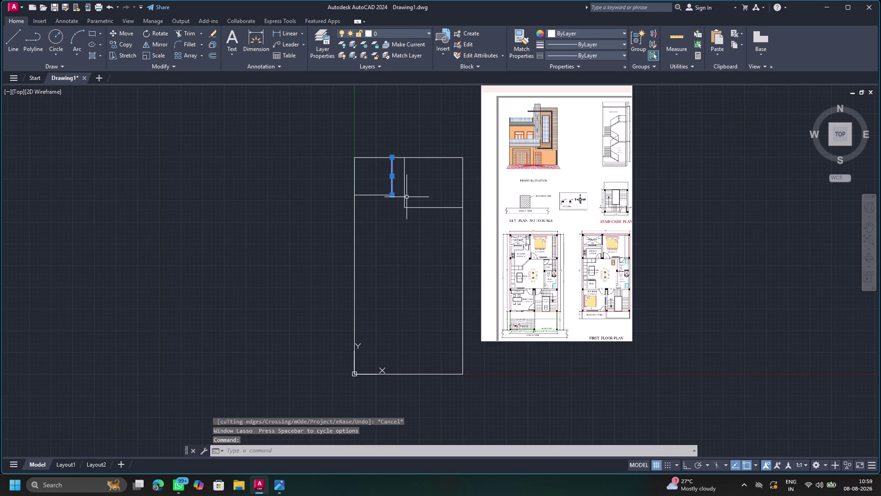
drag(383, 176, 386, 205)
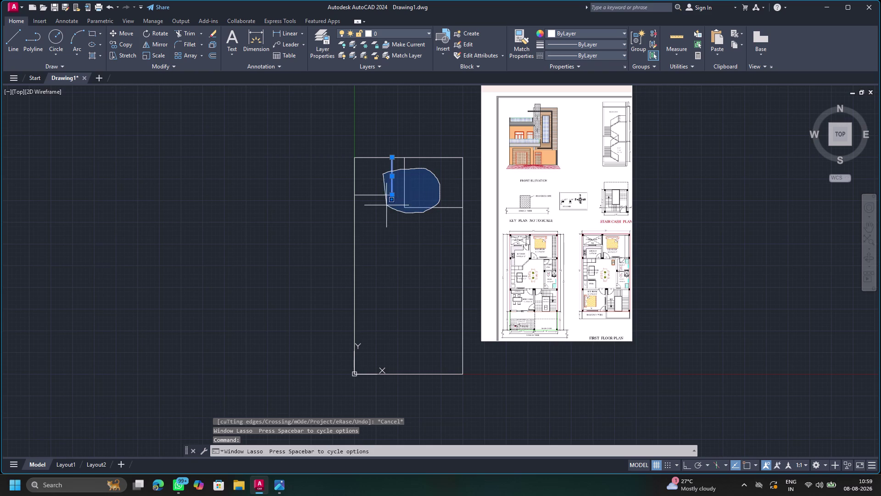
drag(386, 205, 381, 185)
click(405, 189)
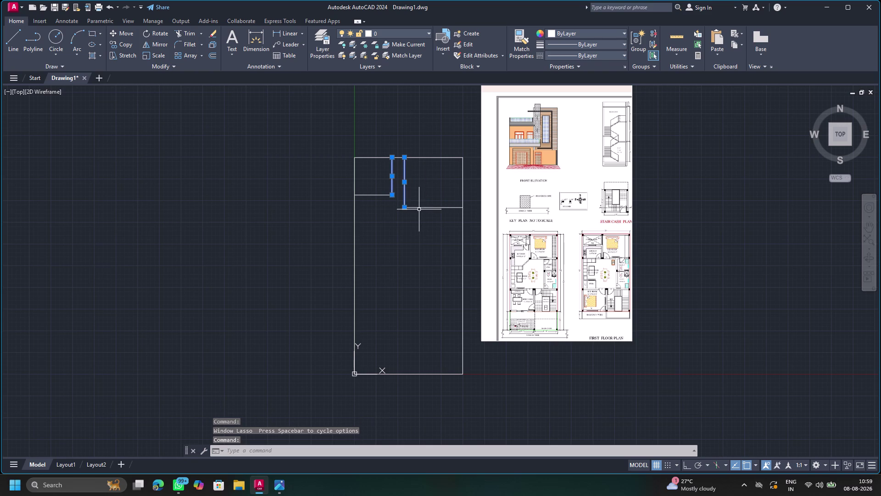
click(419, 209)
click(419, 207)
click(389, 195)
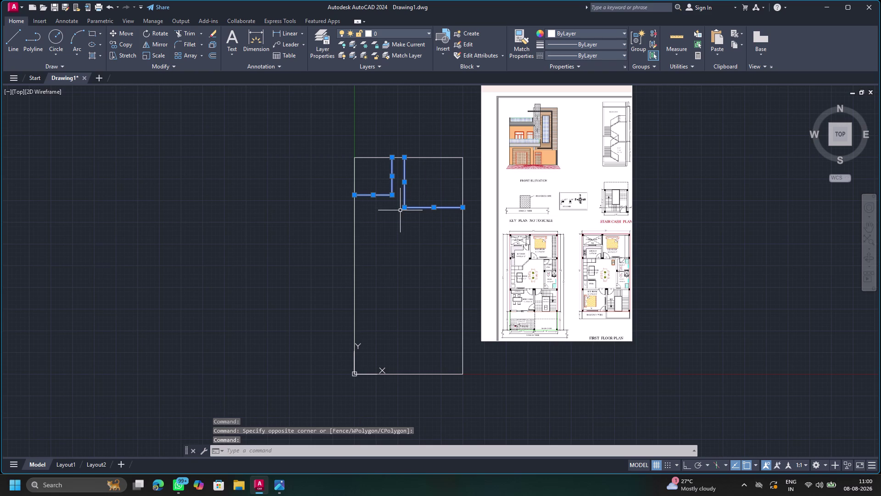
key(Delete)
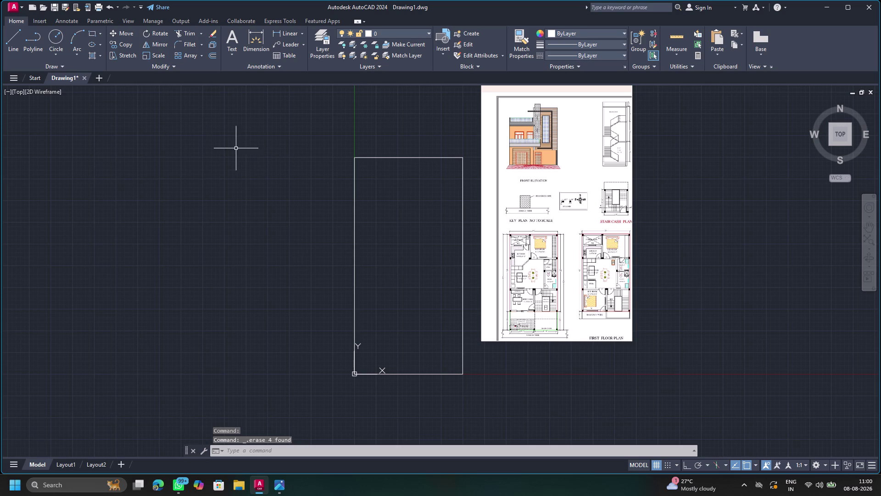
key(o)
key(Return)
key(Return)
key(Escape)
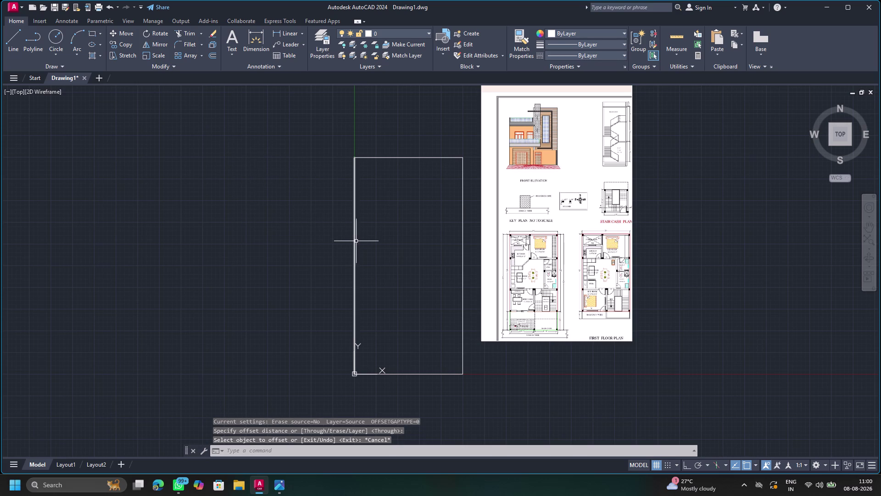
Offset the left and top outline edges 9" inward.
key(o)
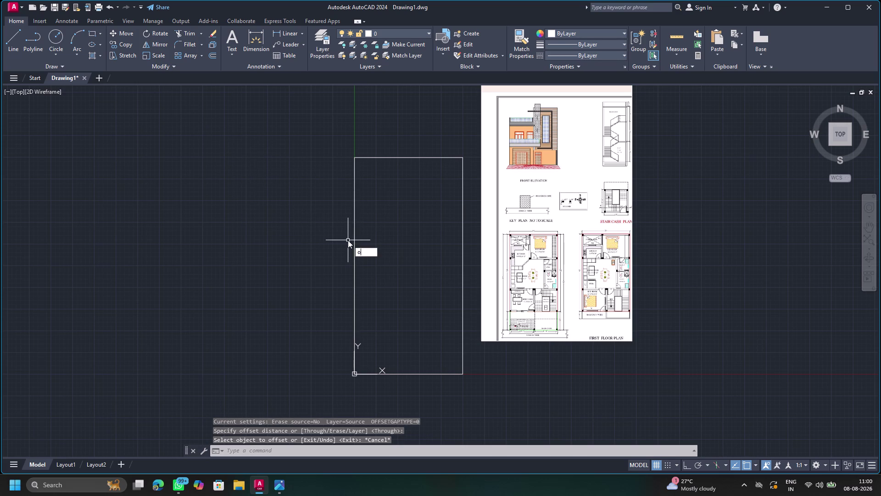
key(Return)
key(Return)
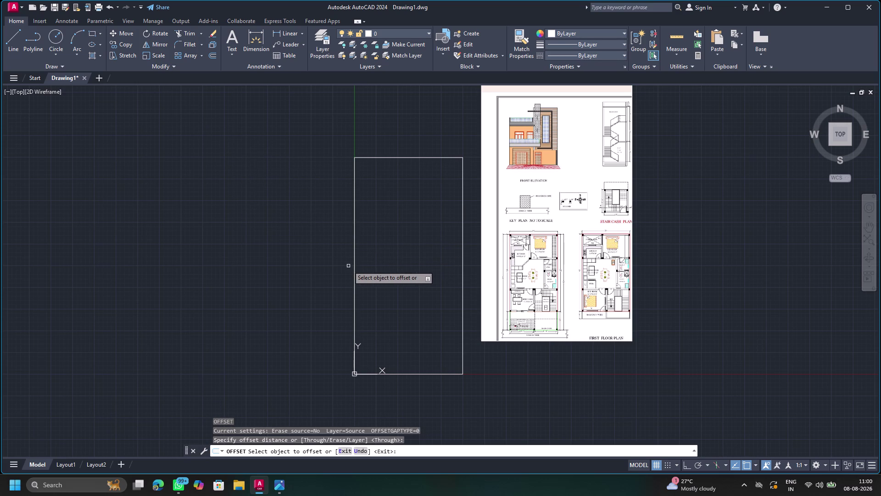
click(356, 270)
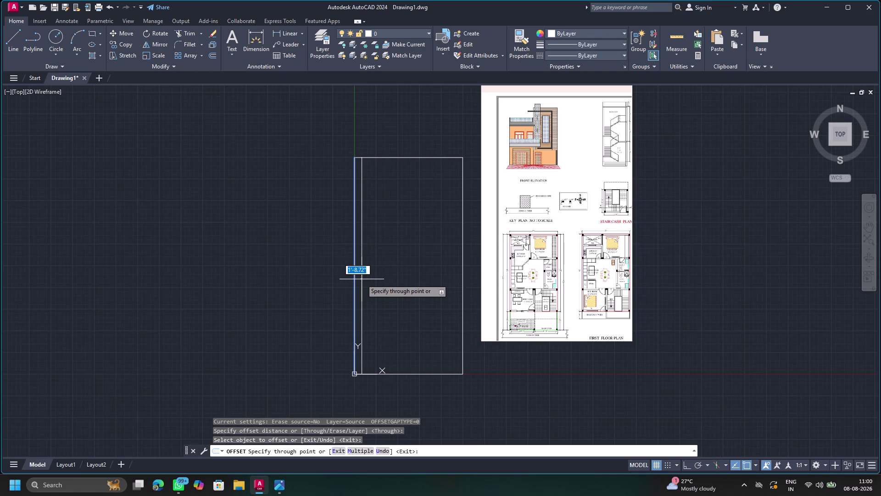
key(9)
key(shift+quotedbl)
key(Return)
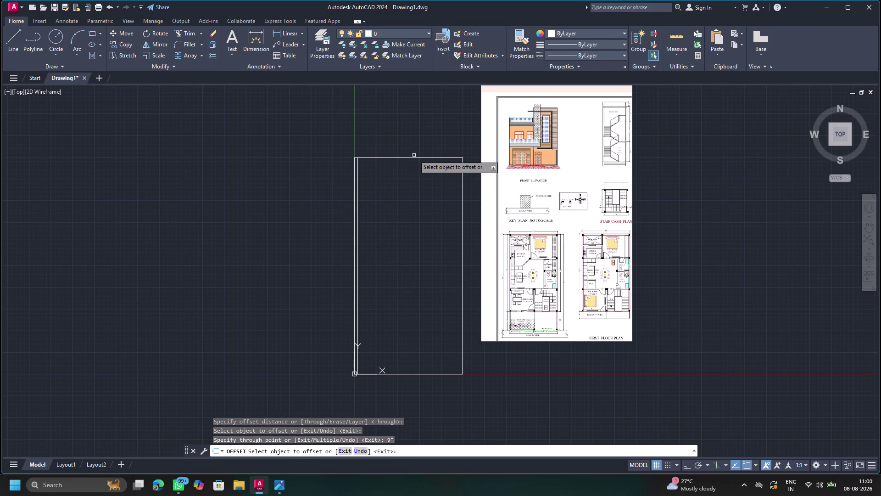
click(414, 156)
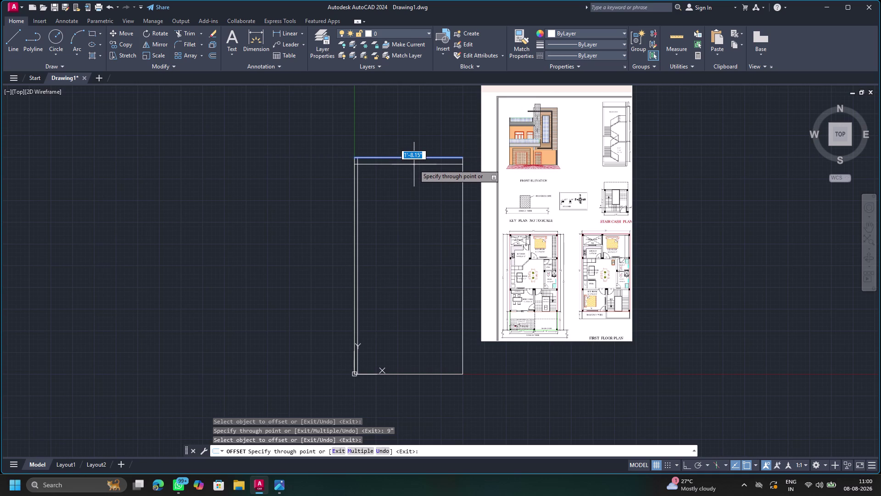
text(9")
key(Return)
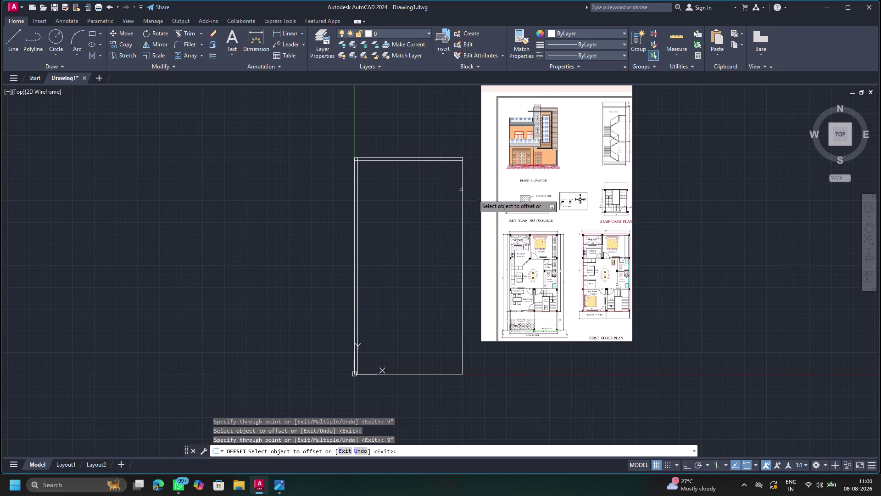
Offset the right and bottom outline edges 9" inward.
click(463, 211)
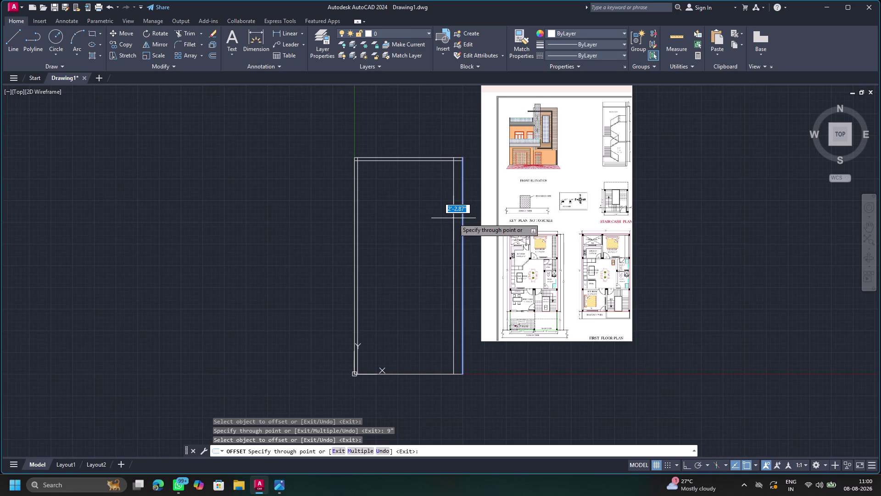
key(0)
key(BackSpace)
key(9)
key(shift+quotedbl)
key(Return)
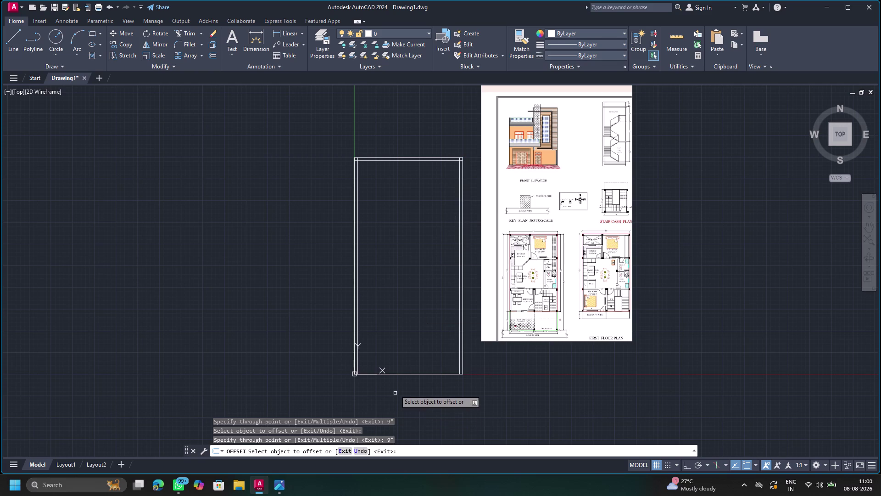
click(402, 375)
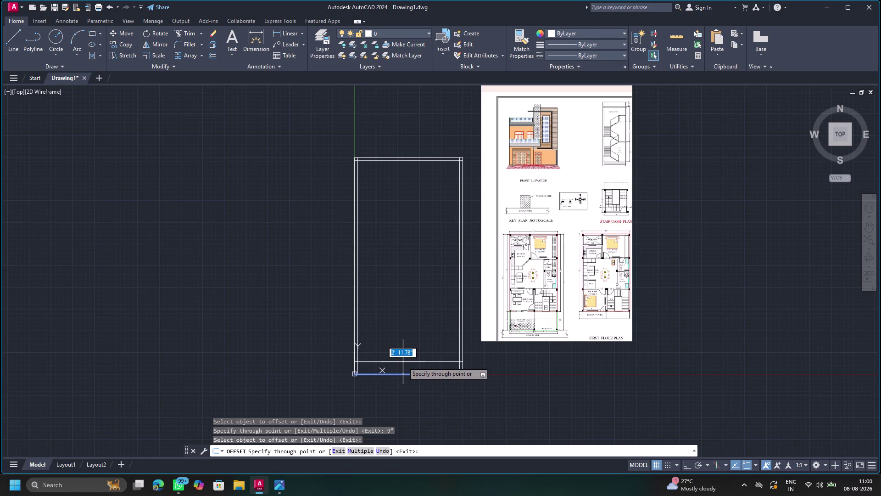
text(9")
key(Return)
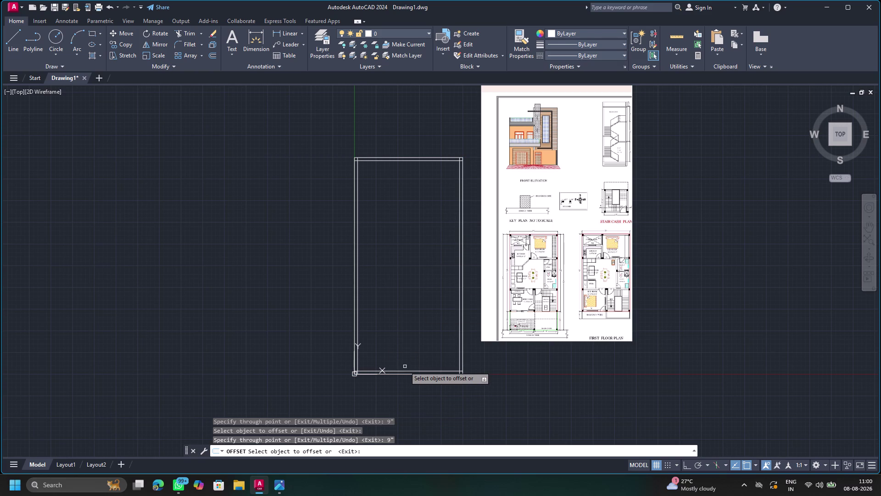
key(Escape)
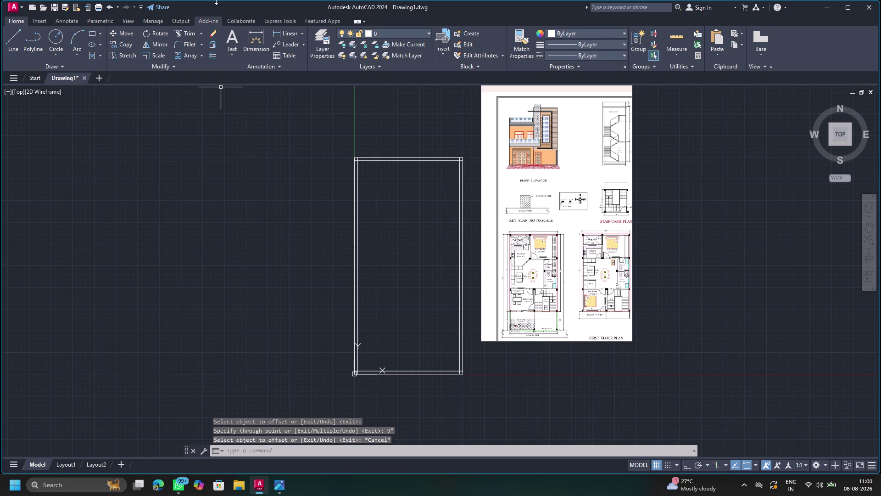
click(185, 32)
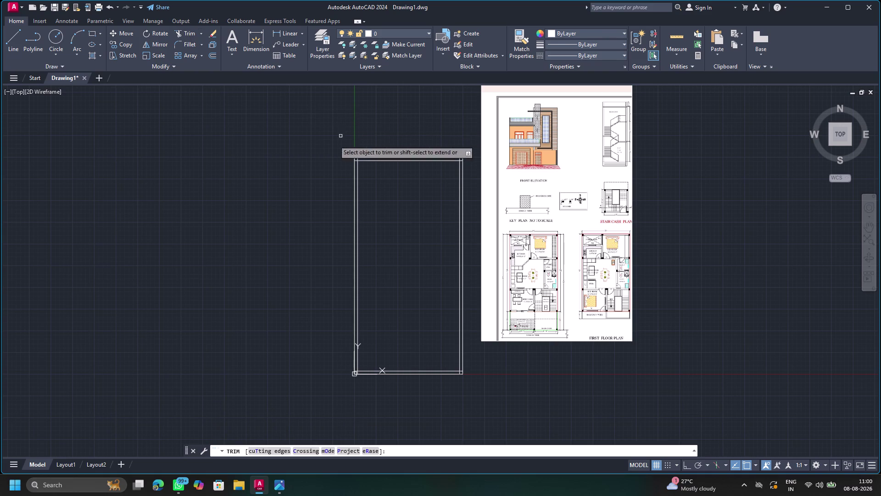
Trim the overlapping wall line ends at the first two corners.
scroll(up, 3)
drag(390, 91, 368, 94)
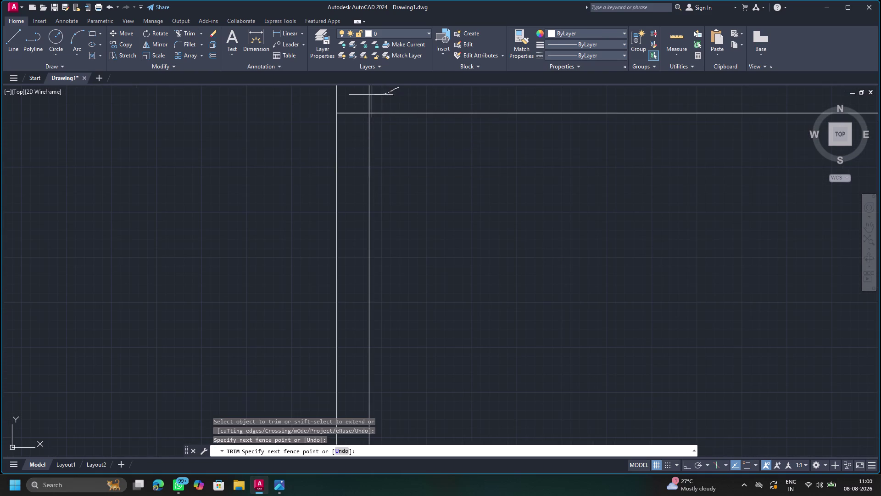
drag(368, 95, 352, 128)
scroll(down, 3)
middle_drag(676, 195, 495, 230)
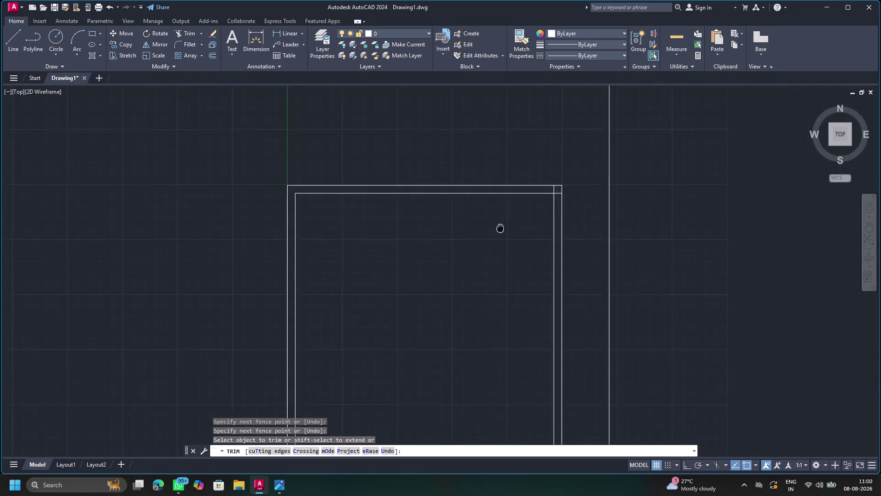
middle_drag(495, 229, 471, 232)
scroll(up, 3)
drag(573, 177, 629, 228)
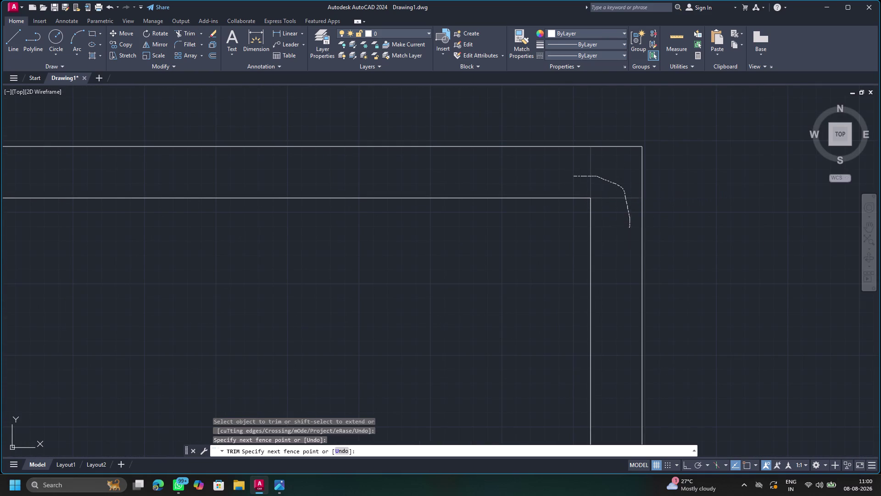
drag(629, 227, 629, 228)
scroll(down, 3)
Trim the overlapping wall ends at the remaining corners, including bottom-left, then end trimming.
middle_drag(517, 331, 554, 22)
scroll(up, 3)
scroll(down, 3)
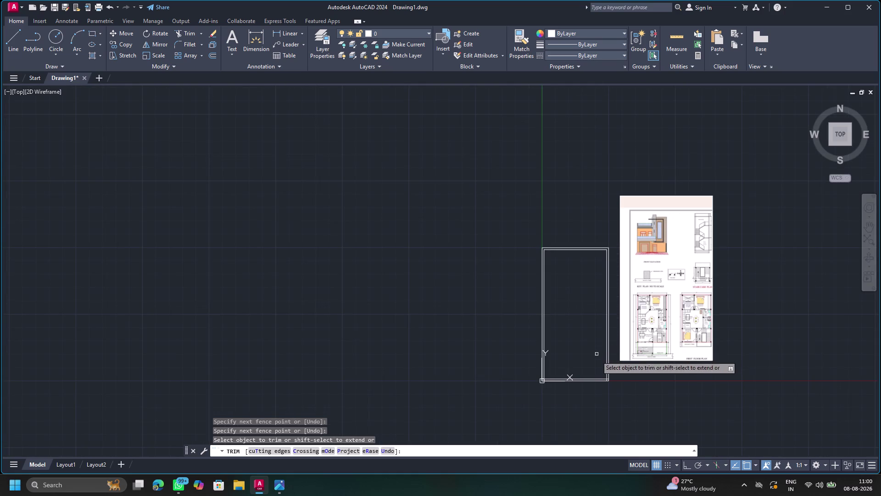
middle_drag(597, 367, 524, 245)
scroll(up, 3)
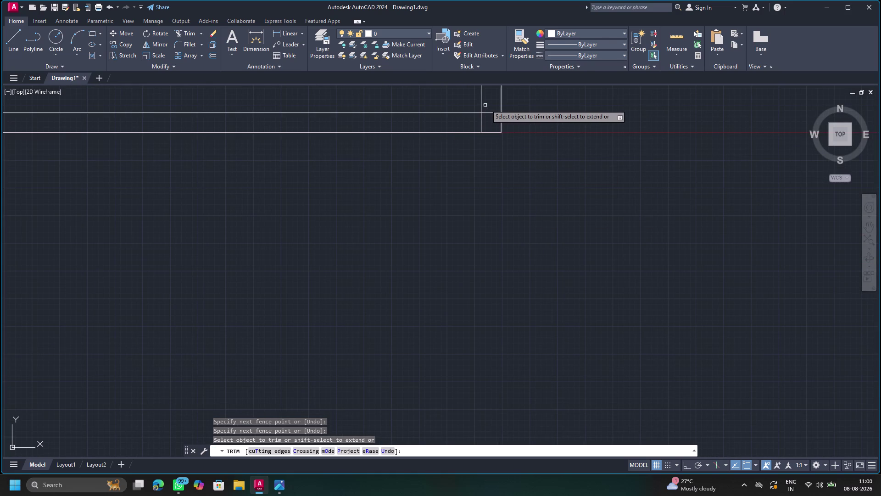
drag(487, 105, 472, 126)
scroll(down, 3)
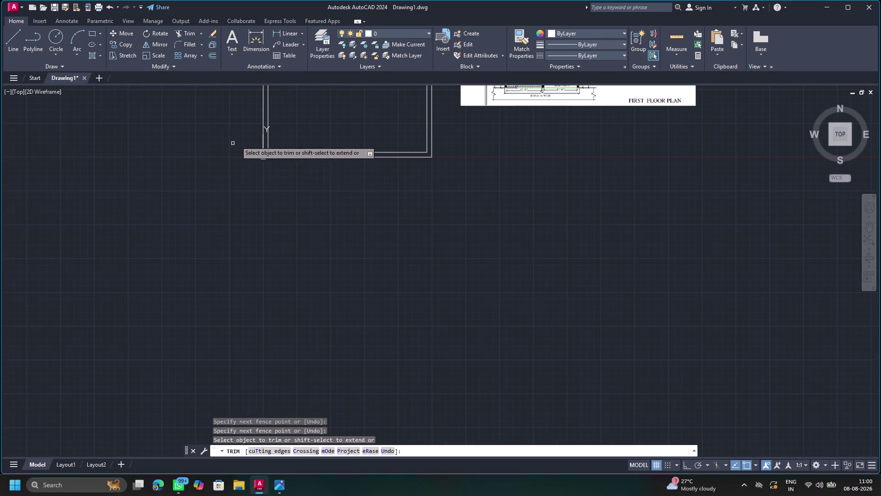
middle_drag(261, 139, 311, 188)
scroll(up, 3)
drag(312, 195, 314, 205)
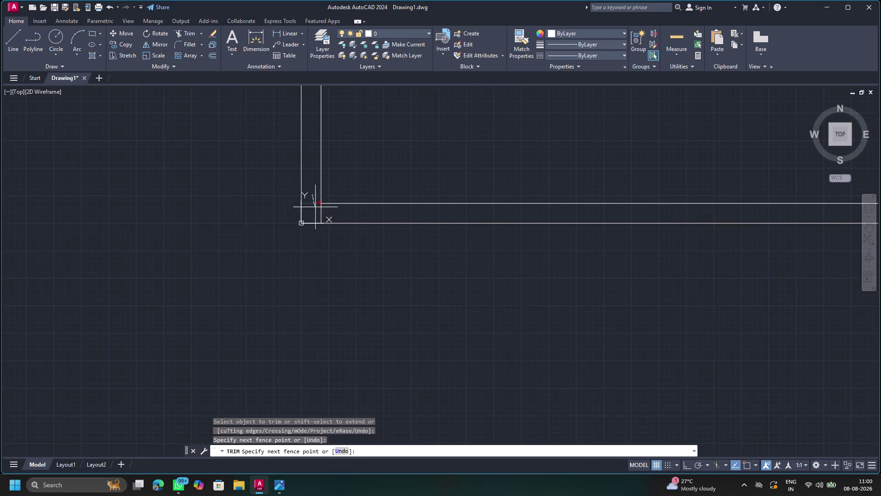
drag(314, 205, 335, 214)
scroll(down, 3)
middle_drag(386, 143, 371, 316)
scroll(down, 3)
scroll(up, 3)
scroll(up, 3)
scroll(up, 3)
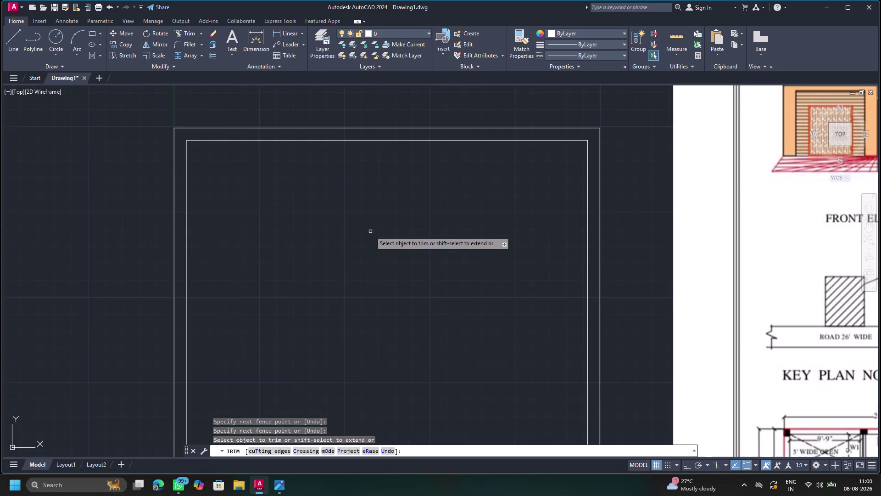
key(Escape)
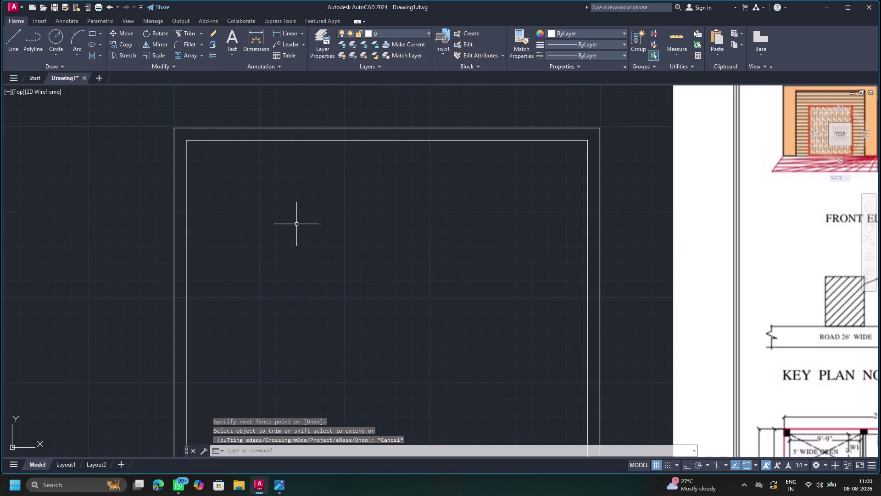
Offset the right inner wall 14'0", then offset that new line 9" for wall thickness.
key(o)
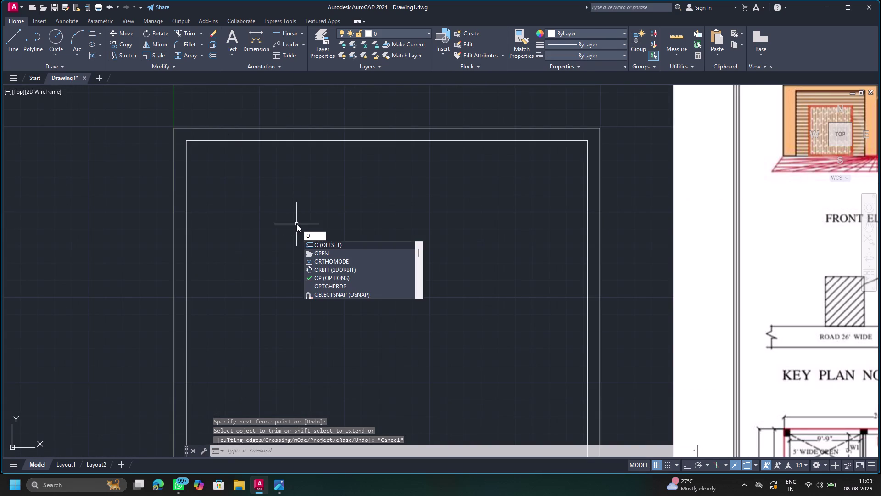
key(Return)
key(Return)
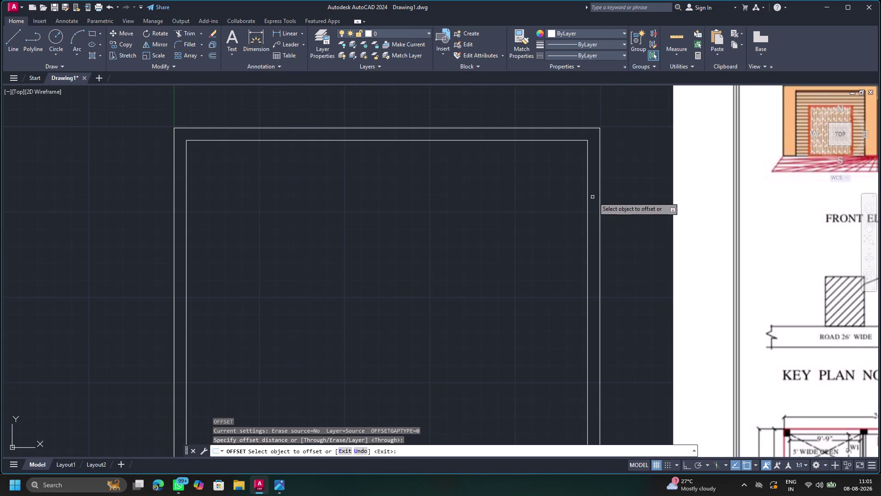
click(587, 203)
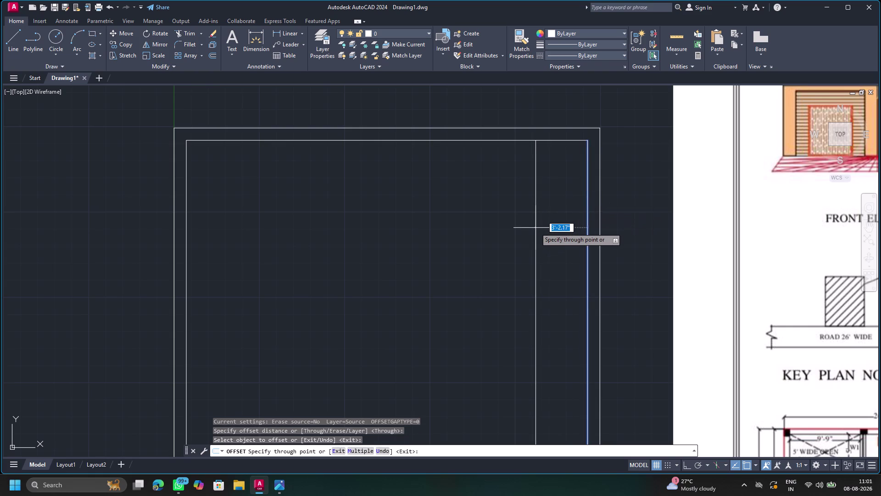
text(14)
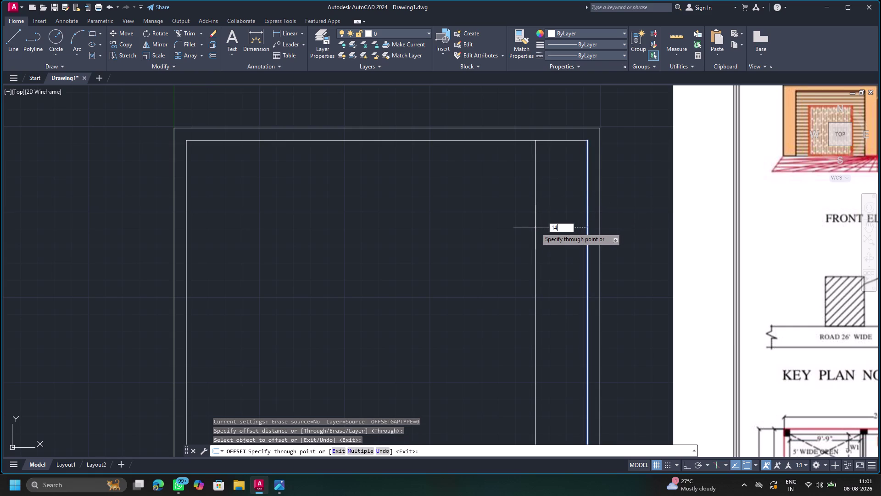
text('0)
text(")
key(Return)
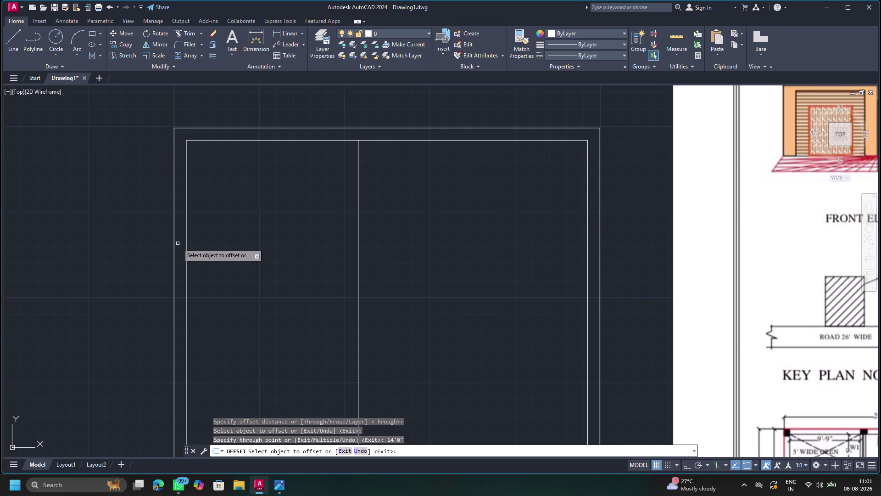
click(186, 247)
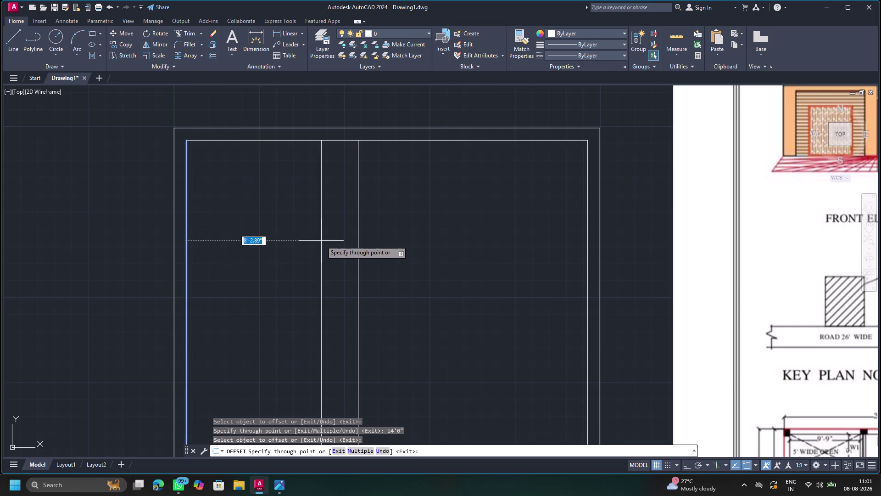
key(9)
key(apostrophe)
key(Return)
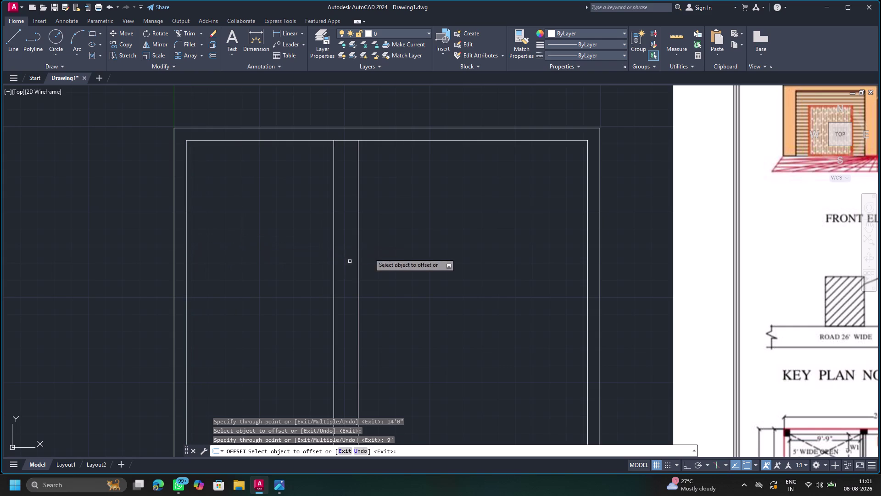
Offset the top inner wall 12'0", then offset the new horizontal line 9".
click(463, 139)
text(12)
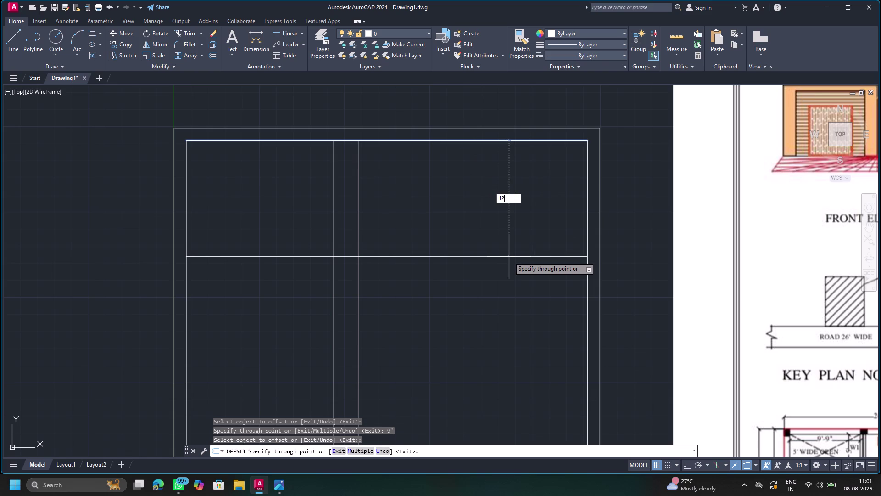
key(apostrophe)
key(0)
key(shift+quotedbl)
key(Return)
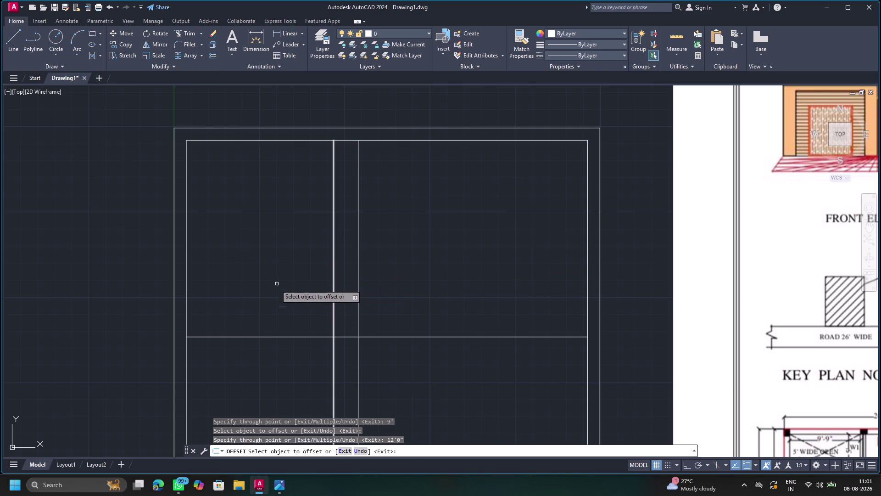
click(266, 337)
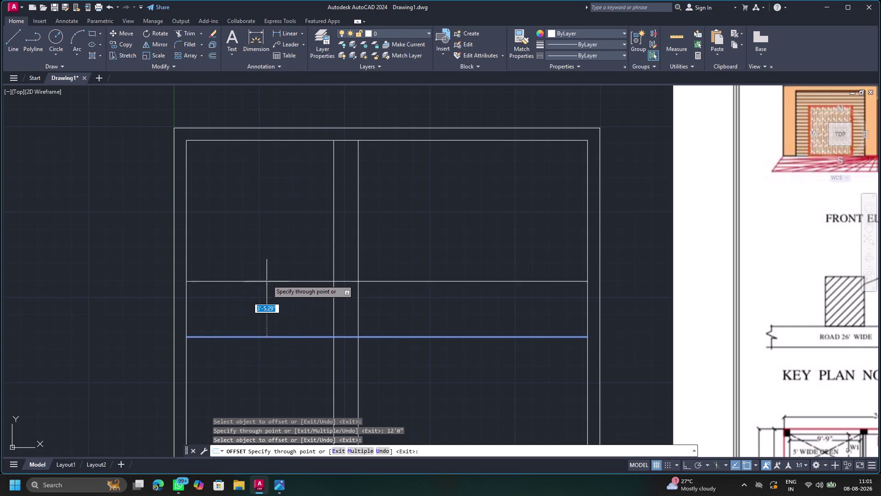
text(9)
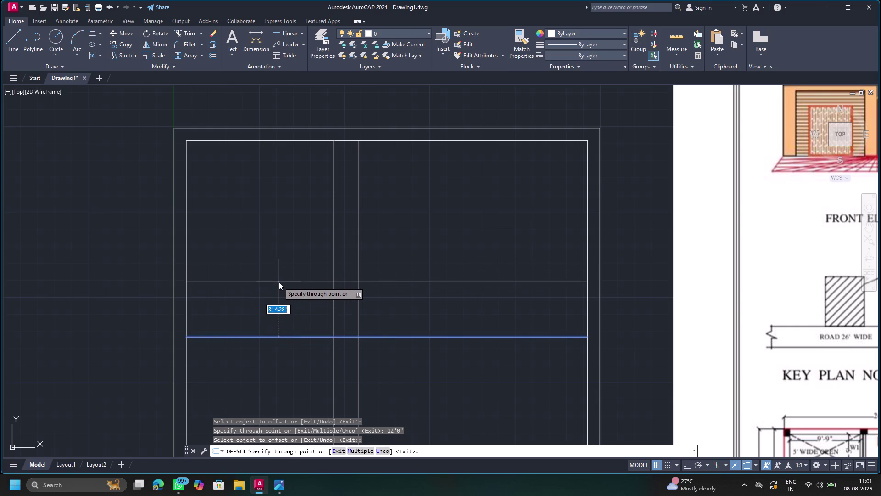
text(')
key(Return)
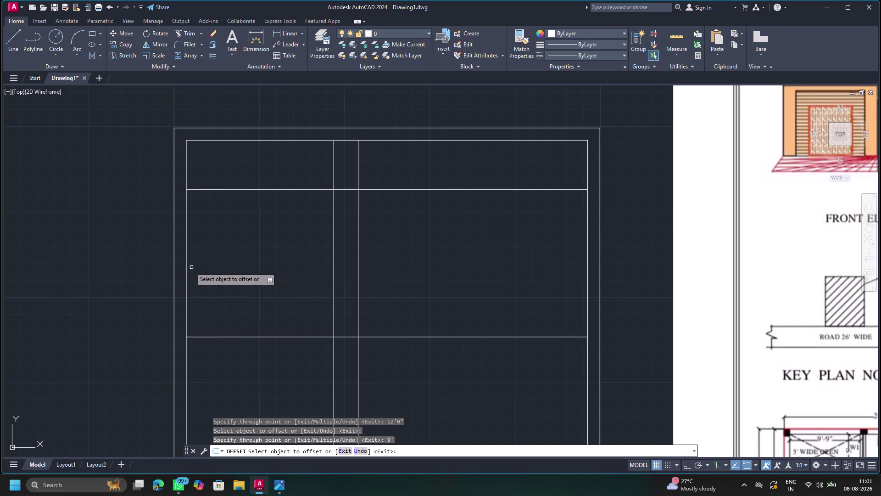
key(Escape)
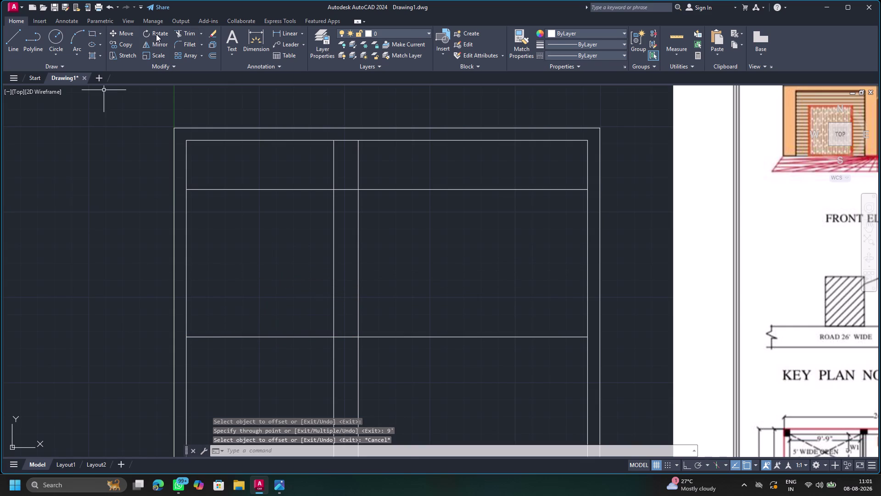
Trim away the excess partition segments where the new walls cross.
click(192, 33)
drag(488, 171, 489, 220)
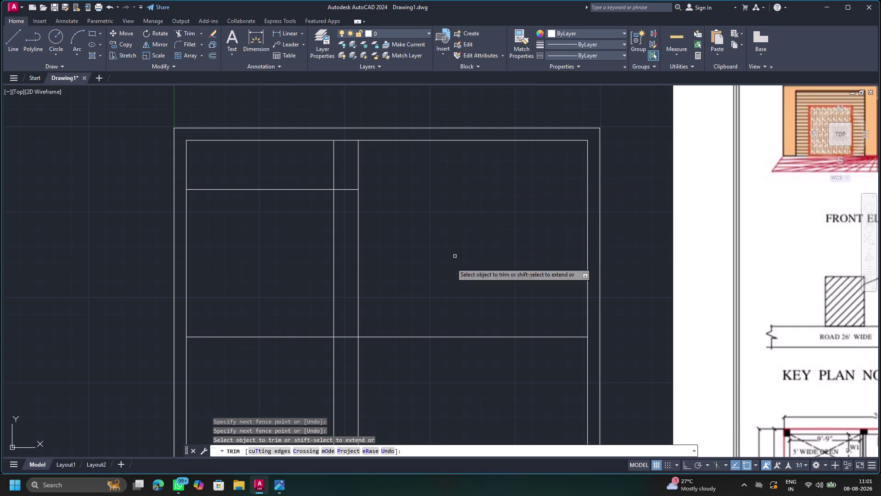
drag(290, 315, 295, 322)
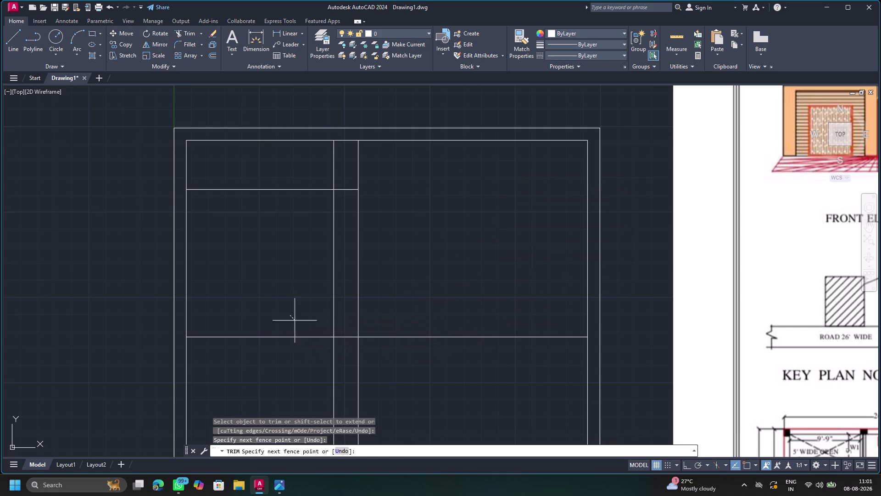
drag(295, 322, 294, 364)
drag(343, 321, 352, 347)
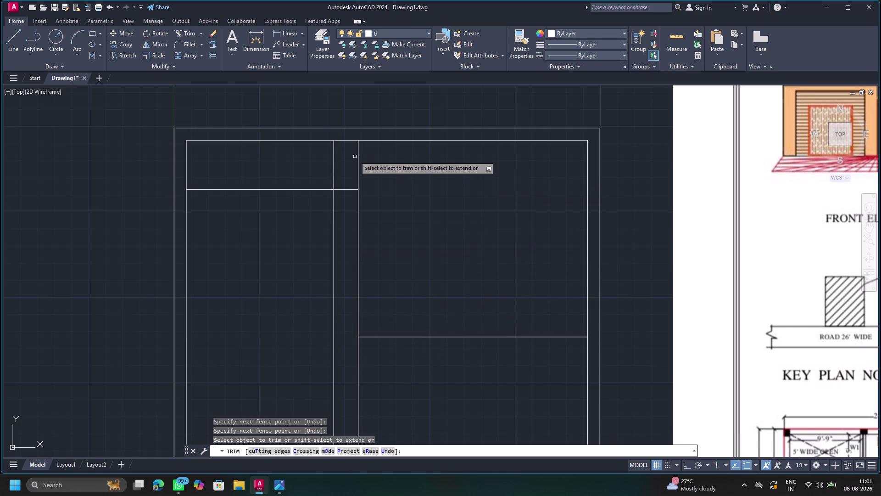
drag(344, 166, 346, 230)
Reframe the plan and trim one more excess partition segment, then end trimming.
scroll(down, 3)
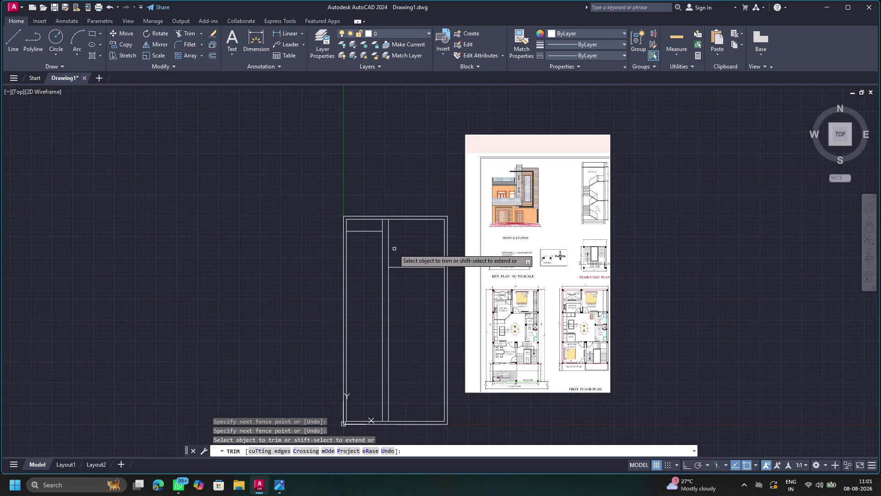
middle_drag(387, 242, 372, 216)
scroll(up, 3)
scroll(down, 3)
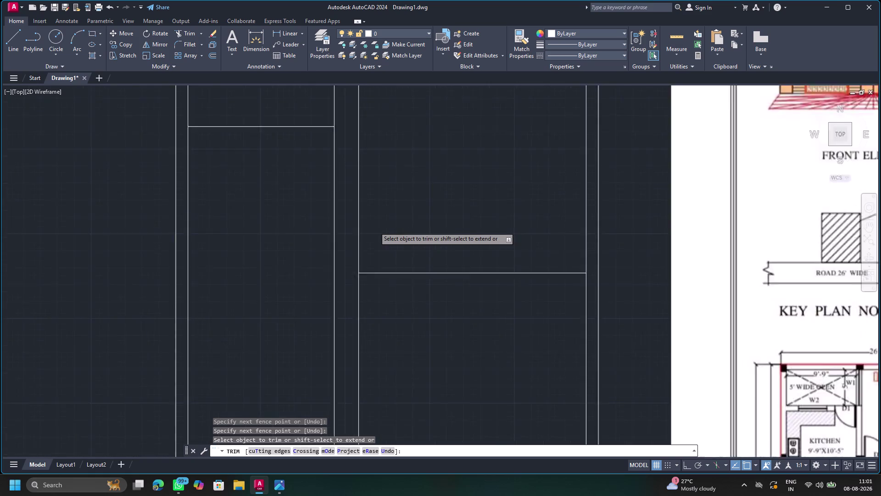
scroll(down, 3)
scroll(down, 3)
middle_drag(387, 210, 386, 210)
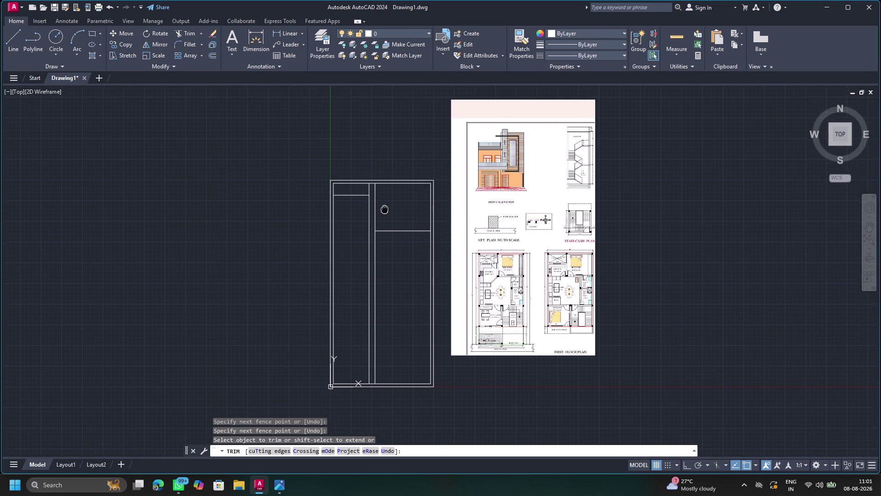
middle_drag(385, 210, 379, 195)
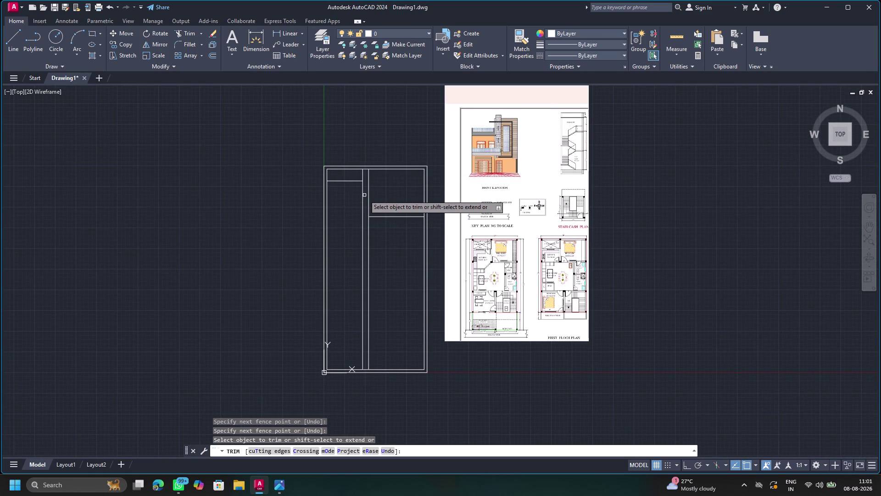
click(364, 198)
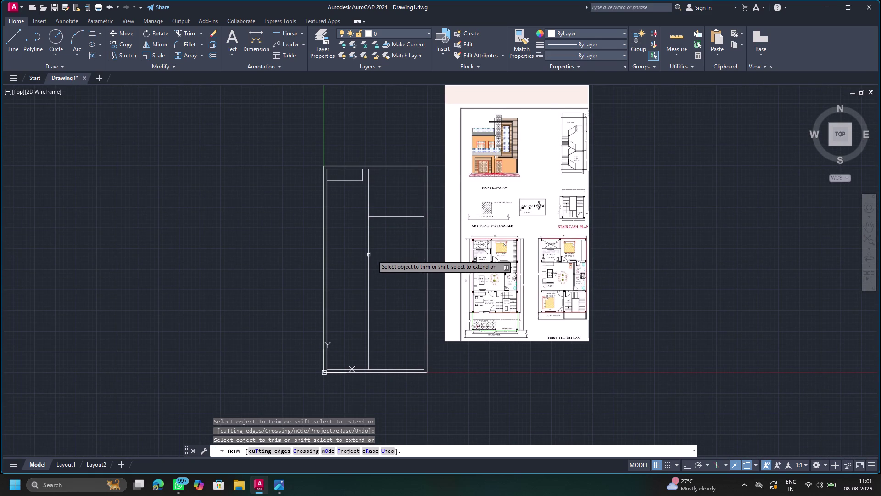
scroll(down, 3)
middle_drag(383, 247, 353, 292)
scroll(up, 3)
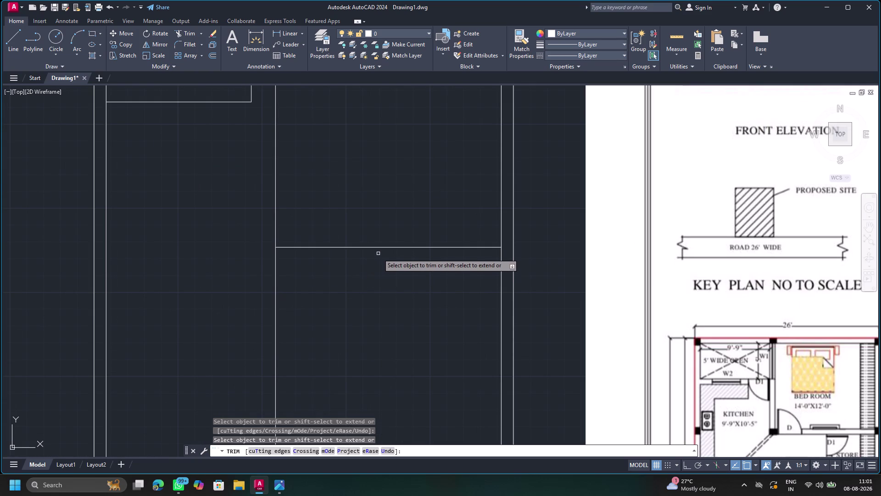
key(Escape)
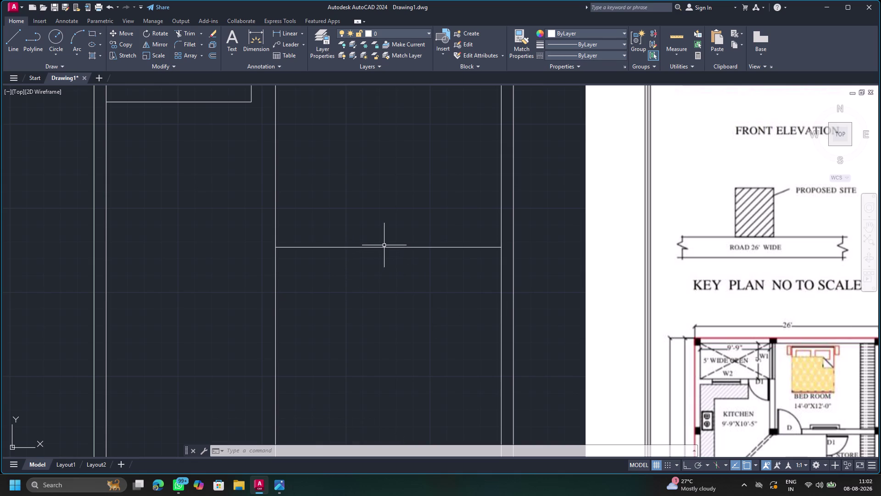
Frame the outline beside the reference plan and begin entering the offset command.
scroll(up, 3)
scroll(down, 3)
scroll(down, 3)
middle_drag(376, 241, 376, 240)
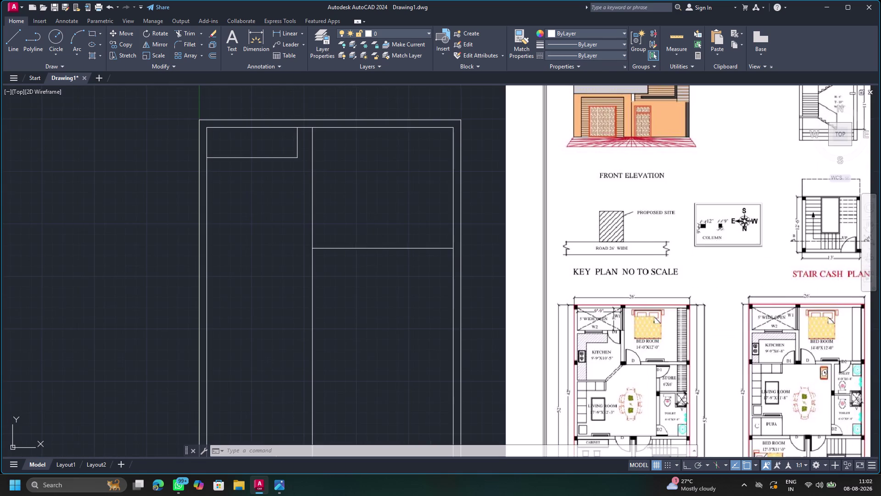
middle_drag(377, 241, 356, 259)
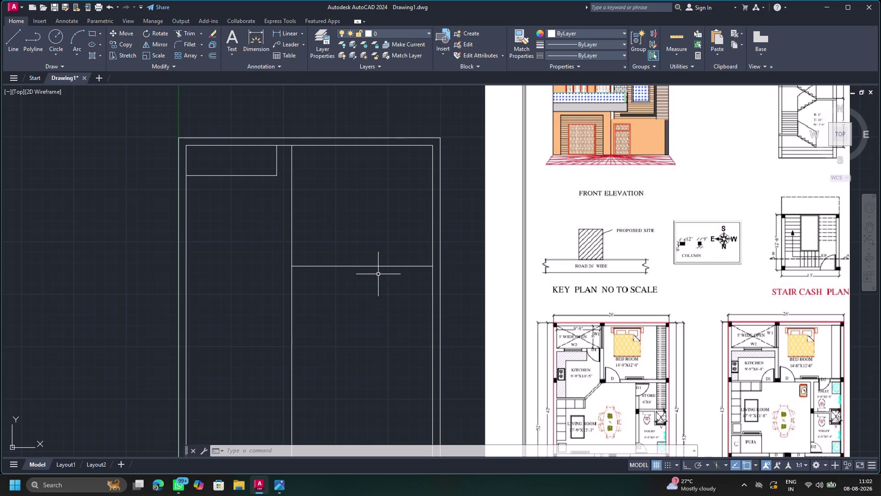
key(0)
key(BackSpace)
key(o)
key(k)
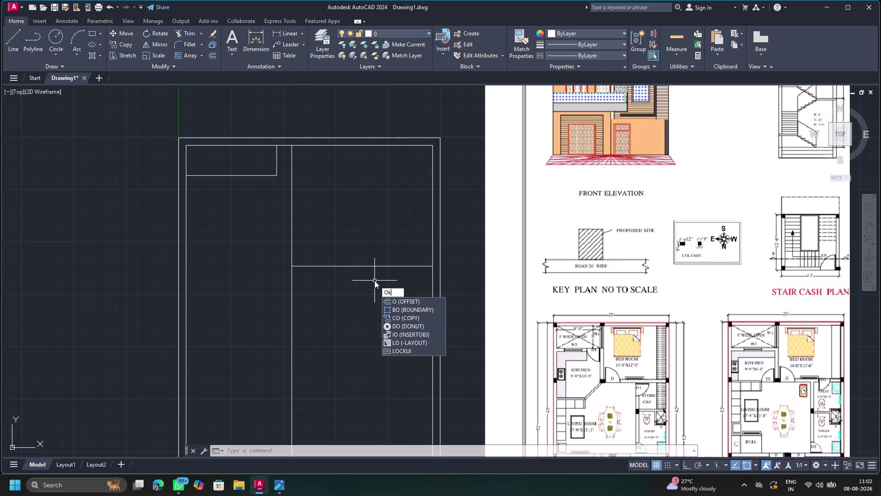
Offset the room dividing line 9" downward.
key(BackSpace)
key(Return)
key(Return)
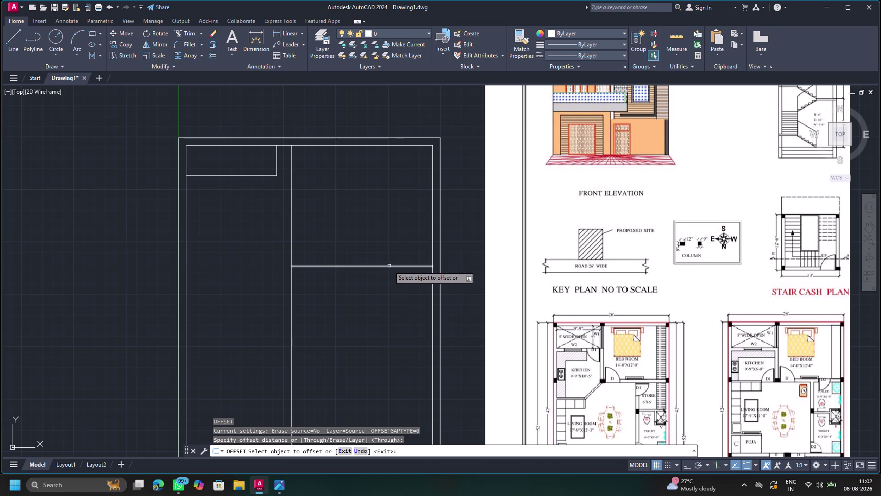
click(389, 266)
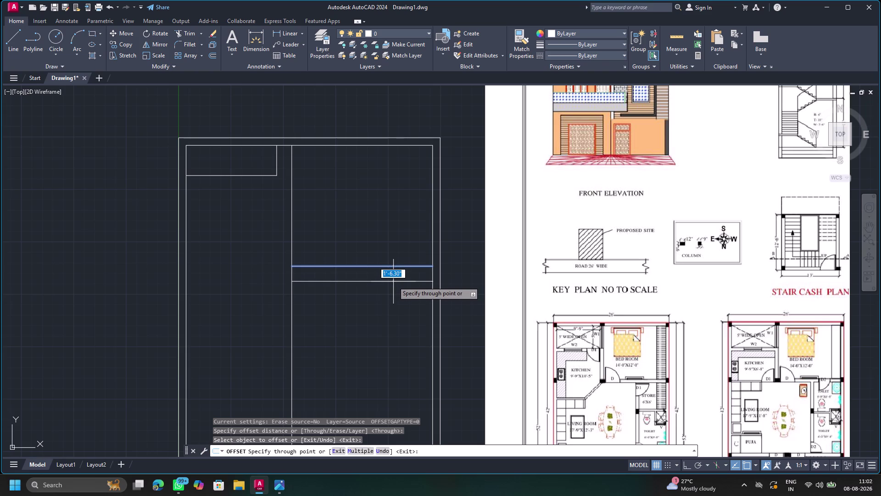
text(9")
key(Return)
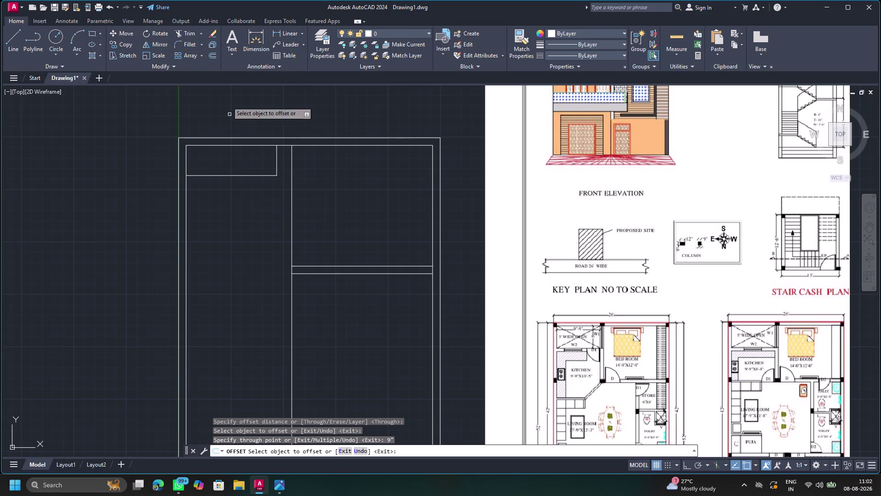
Offset the short vertical room line 9" right and the top room's lower line 9" down.
click(276, 166)
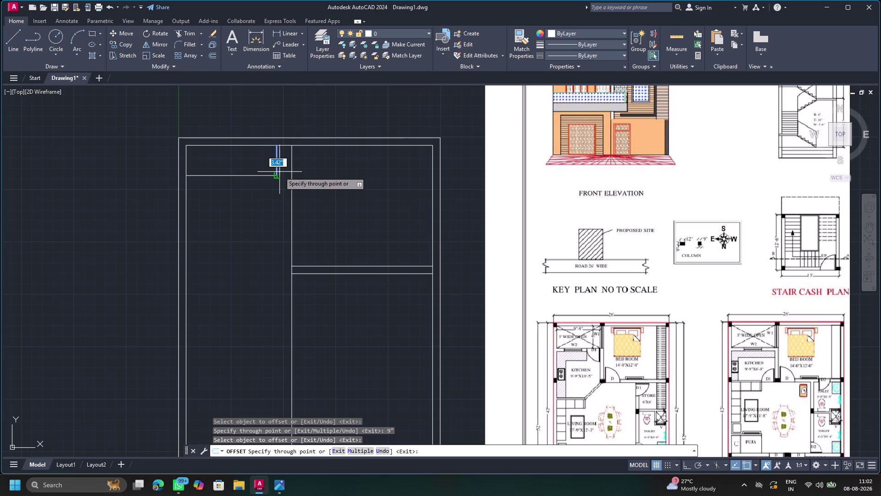
key(9)
key(shift+quotedbl)
key(Return)
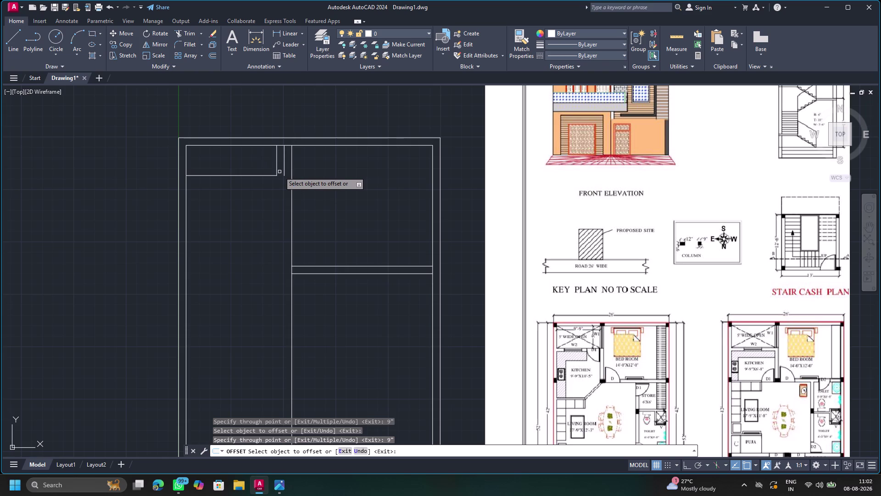
click(261, 175)
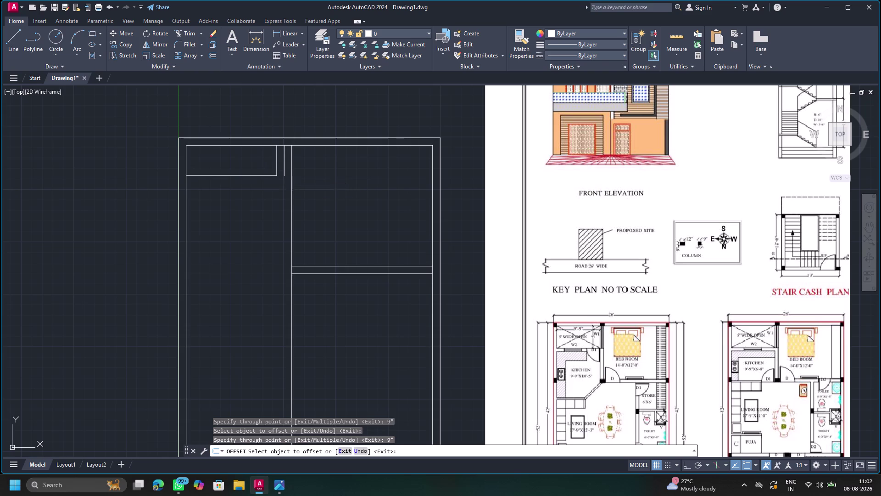
key(9)
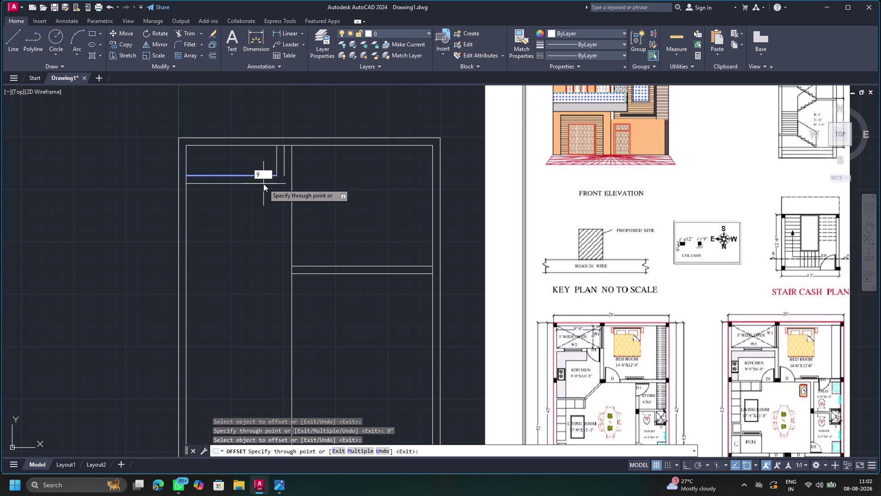
key(shift+quotedbl)
key(Return)
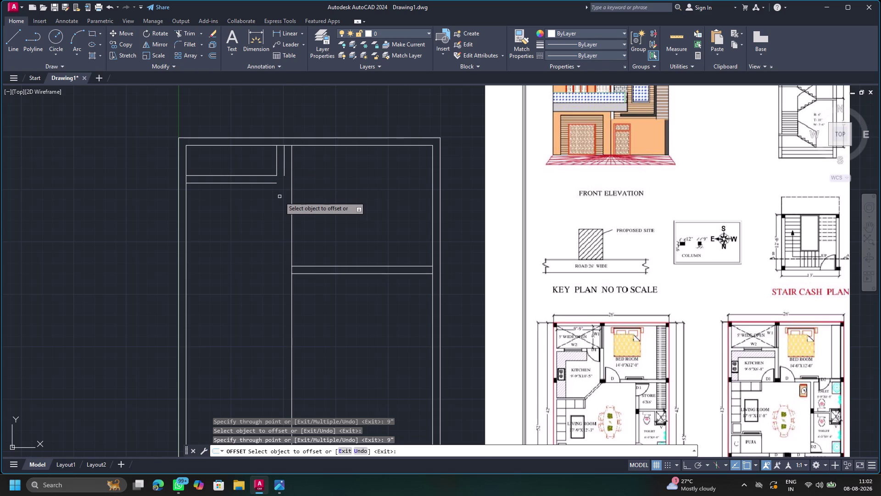
key(Escape)
Extend the two new wall lines to meet their neighbouring walls.
key(e)
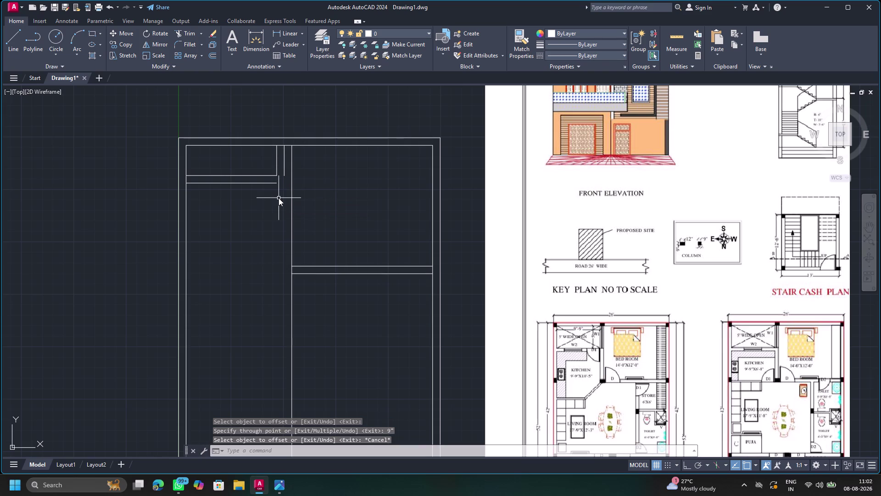
click(344, 224)
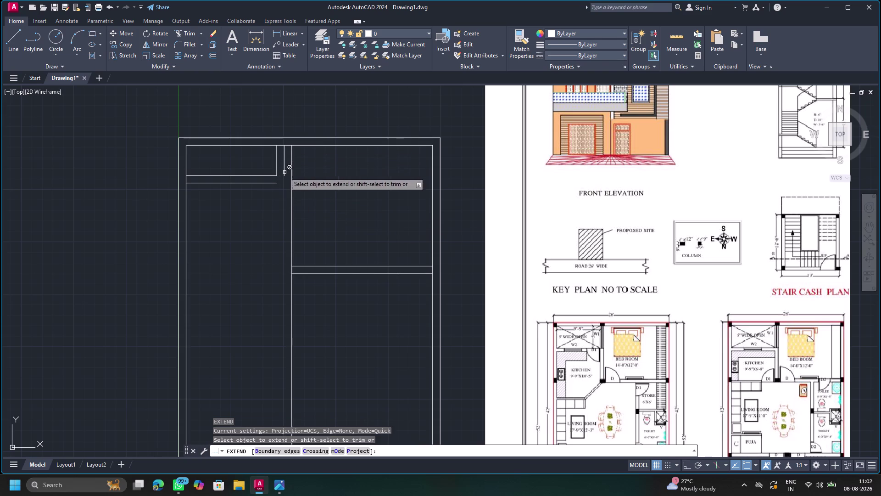
click(270, 183)
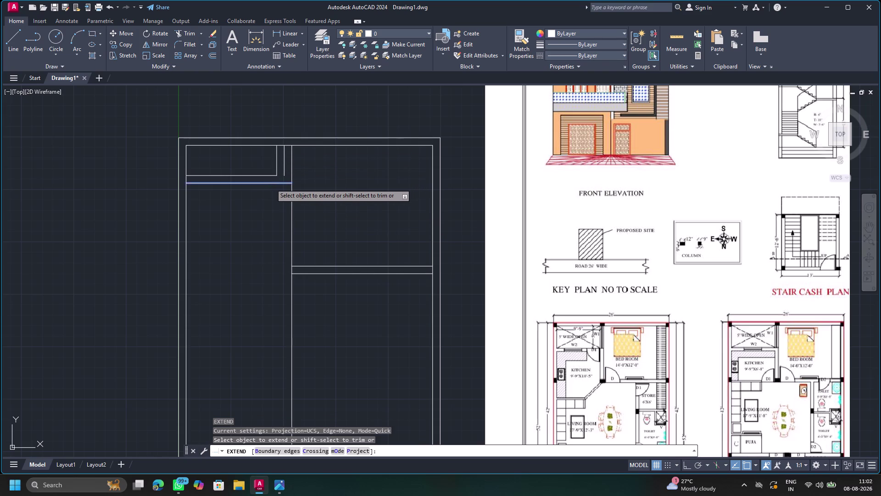
click(284, 169)
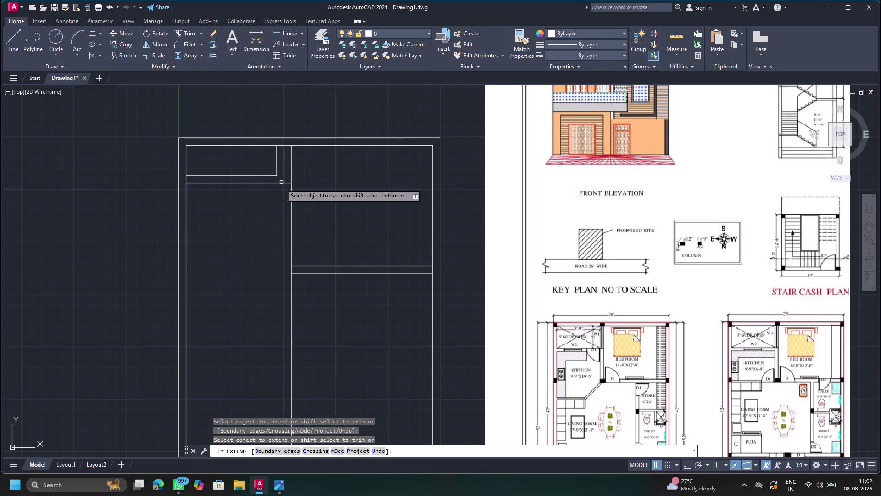
key(Escape)
click(180, 36)
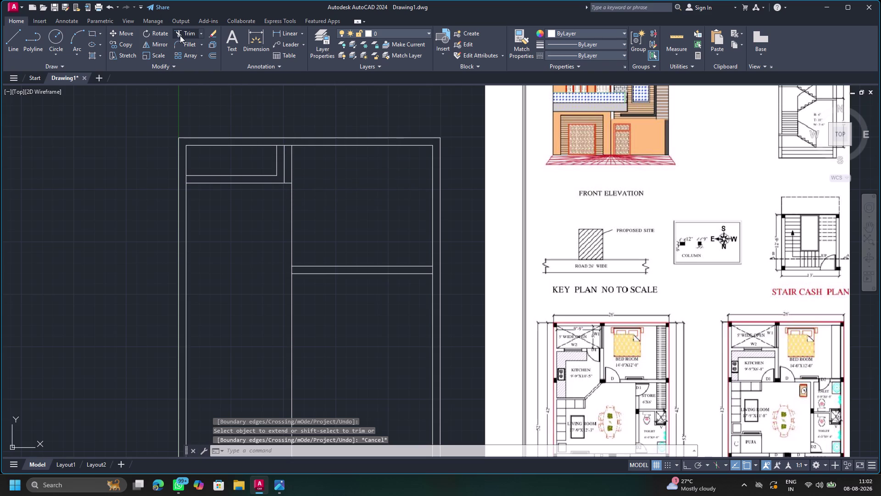
Trim the overlapping wall segments at the top-left junctions with a fence and a pick.
scroll(up, 3)
drag(260, 265, 263, 389)
scroll(down, 3)
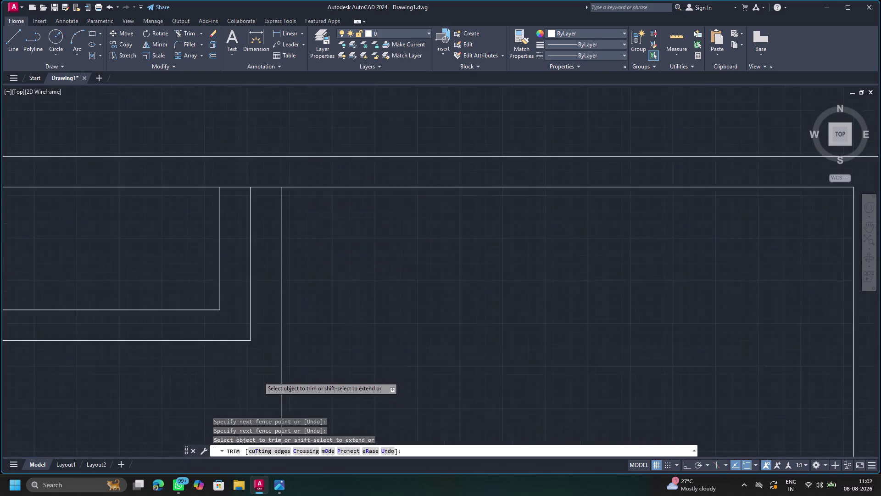
scroll(down, 3)
middle_drag(283, 378, 327, 249)
scroll(up, 3)
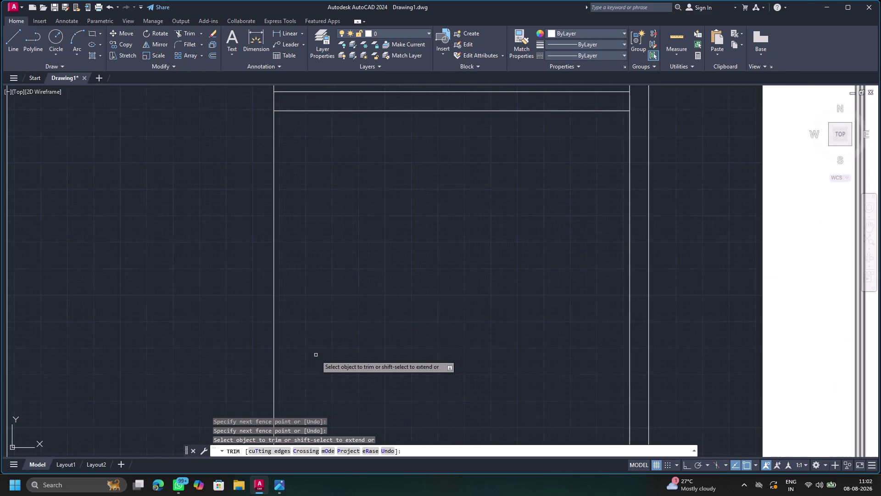
scroll(down, 3)
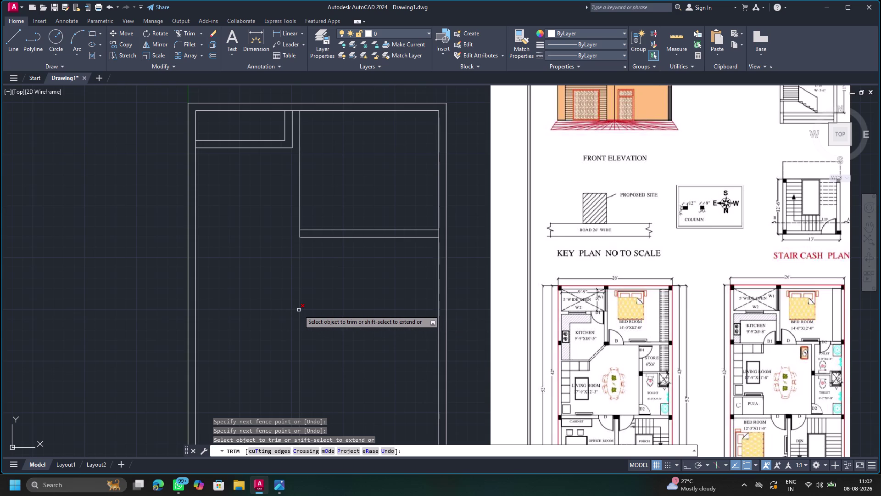
click(299, 310)
key(Escape)
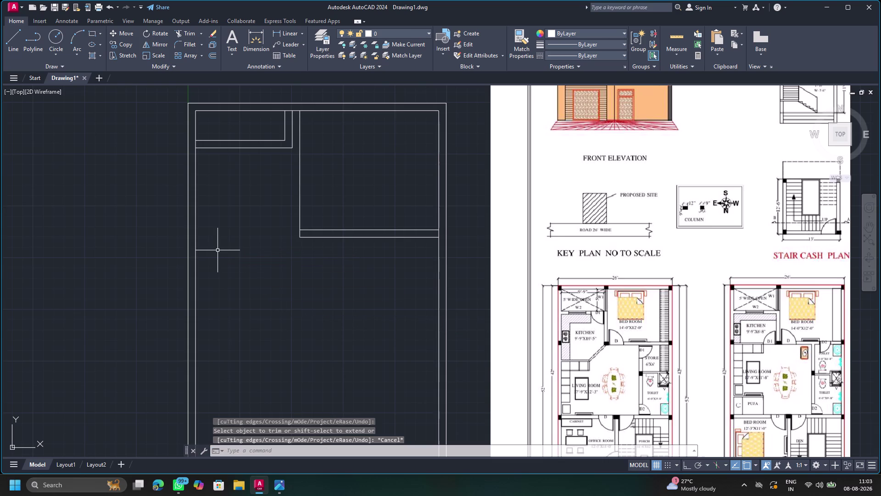
Offset the right room's vertical wall line 9" into the room.
key(o)
key(Return)
key(Return)
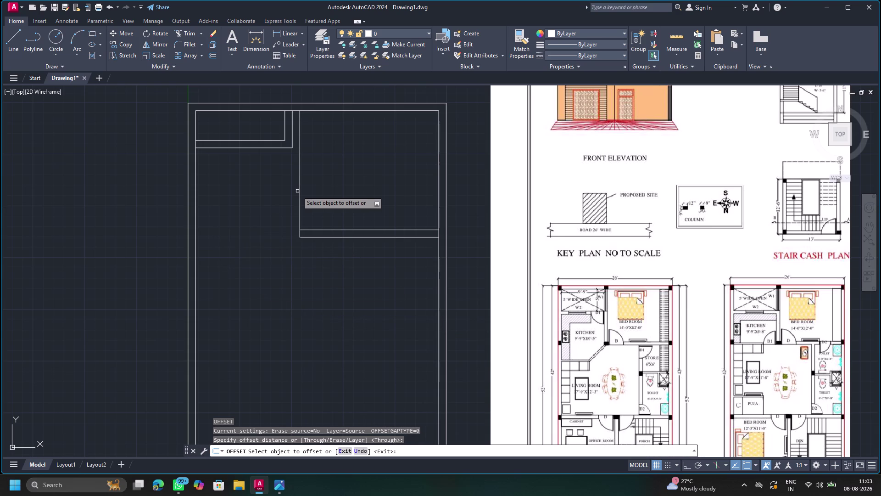
click(300, 191)
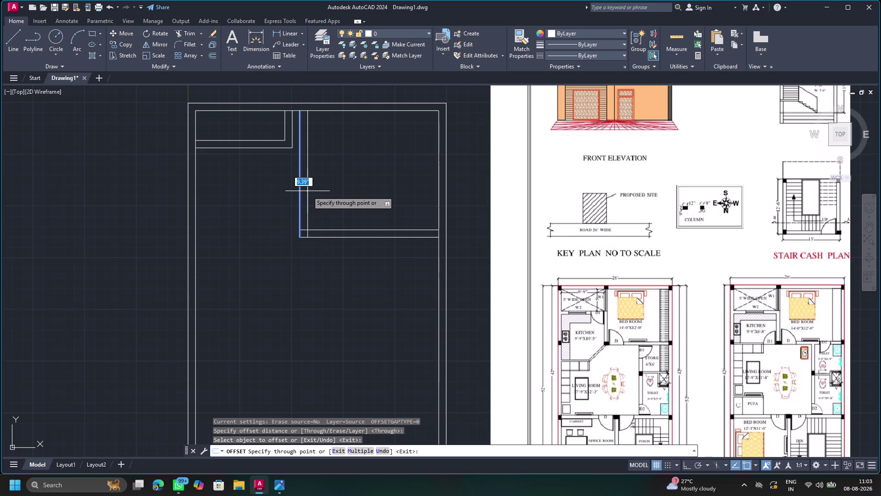
key(9)
key(shift+quotedbl)
key(Return)
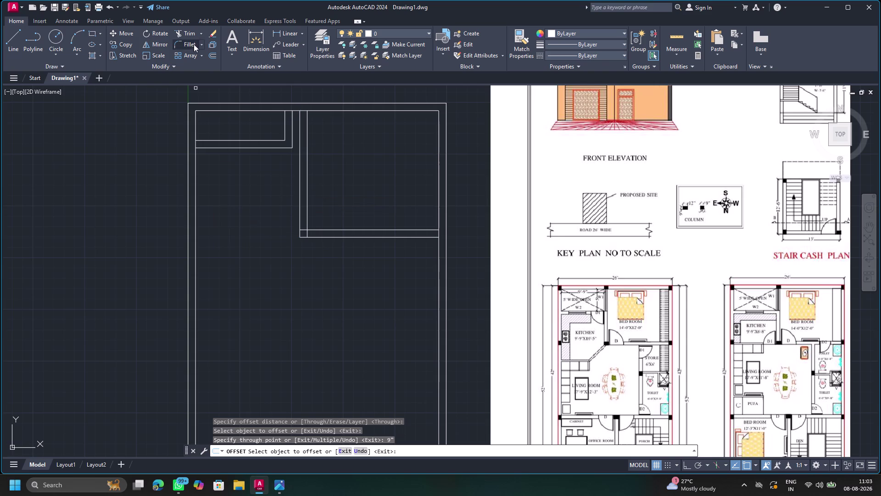
click(193, 30)
Trim the line overlaps at the right room's wall junction.
scroll(up, 3)
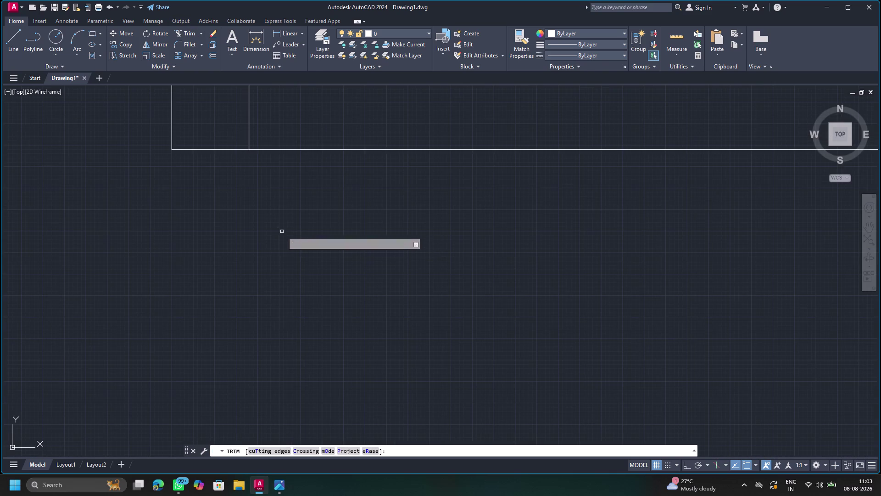
scroll(down, 3)
middle_drag(236, 127, 263, 167)
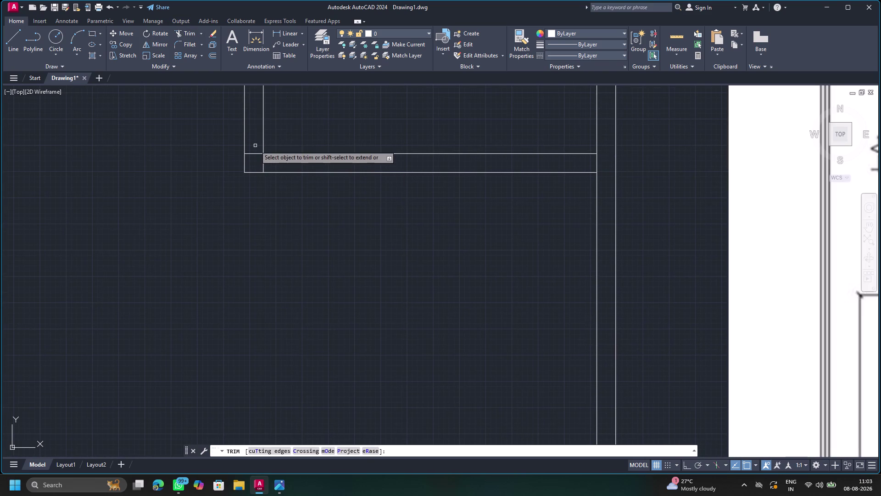
drag(254, 145, 268, 162)
scroll(down, 3)
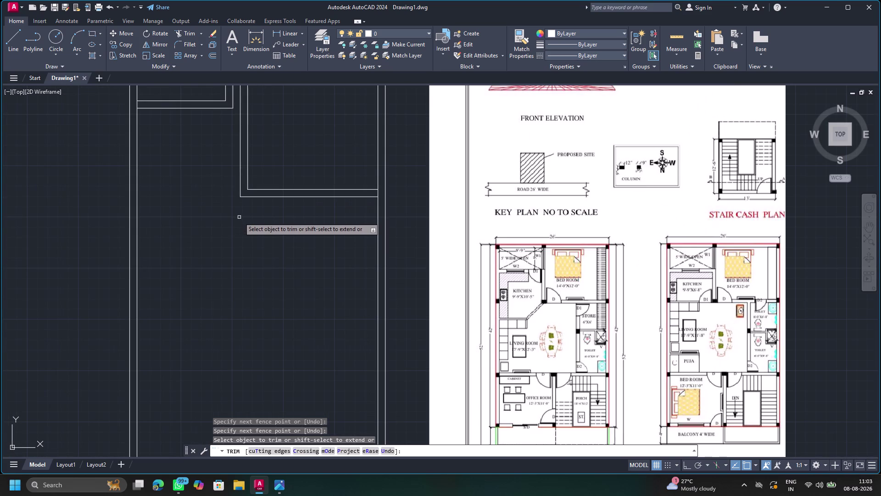
key(Escape)
Pan and zoom to recentre the traced outline beside the reference plan.
scroll(down, 3)
middle_drag(248, 238, 252, 237)
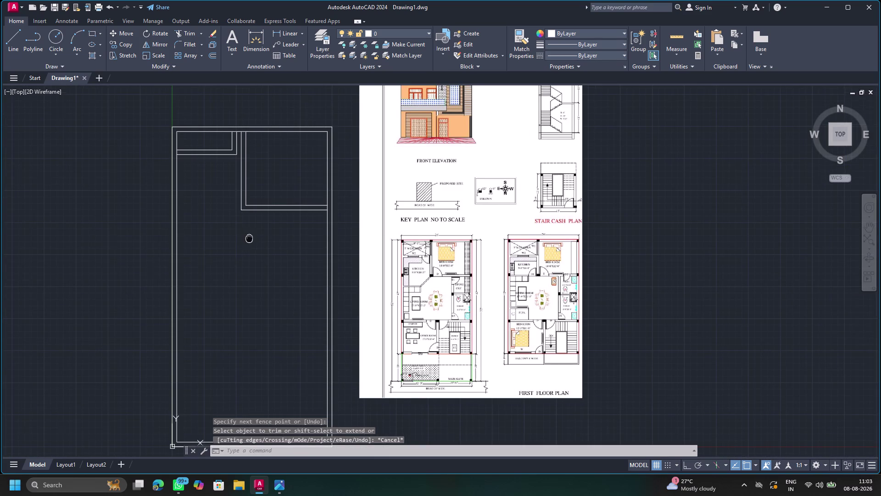
middle_drag(253, 237, 275, 234)
scroll(up, 3)
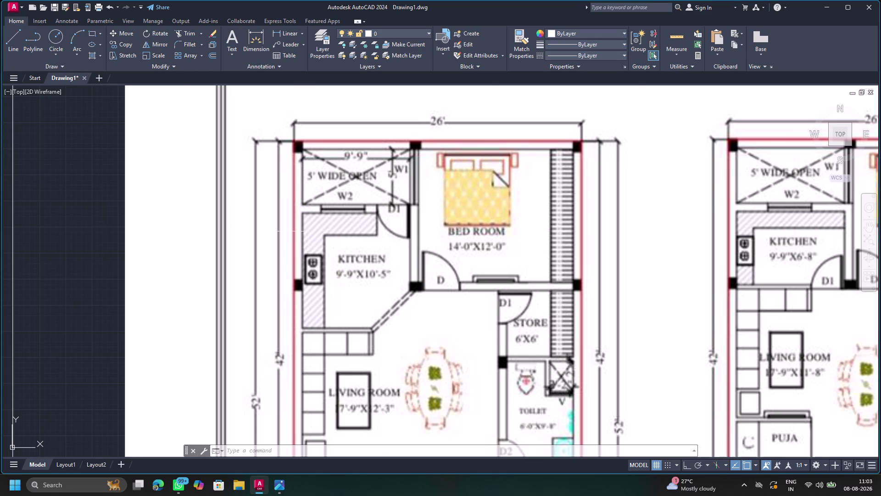
scroll(up, 3)
scroll(down, 3)
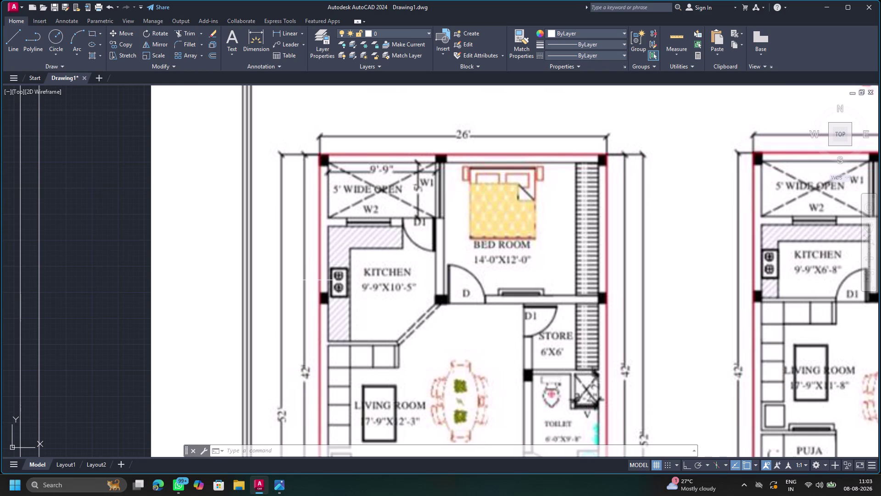
scroll(down, 3)
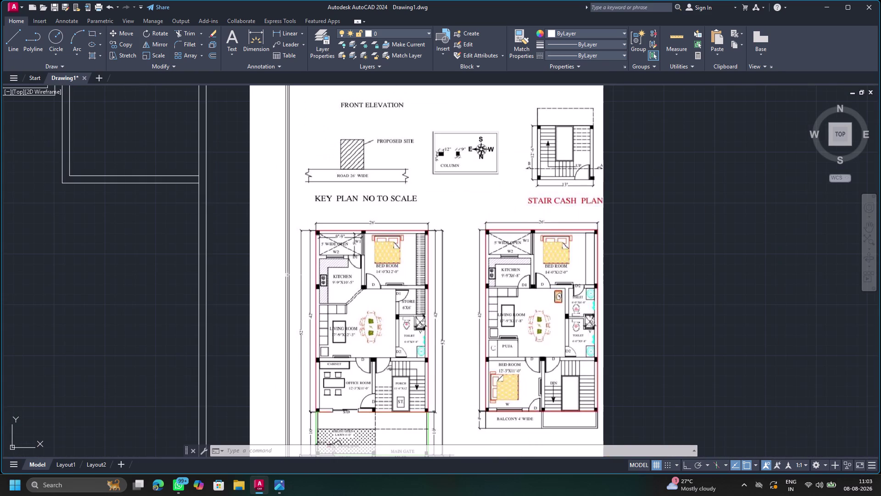
middle_drag(189, 256, 429, 212)
scroll(down, 3)
scroll(up, 3)
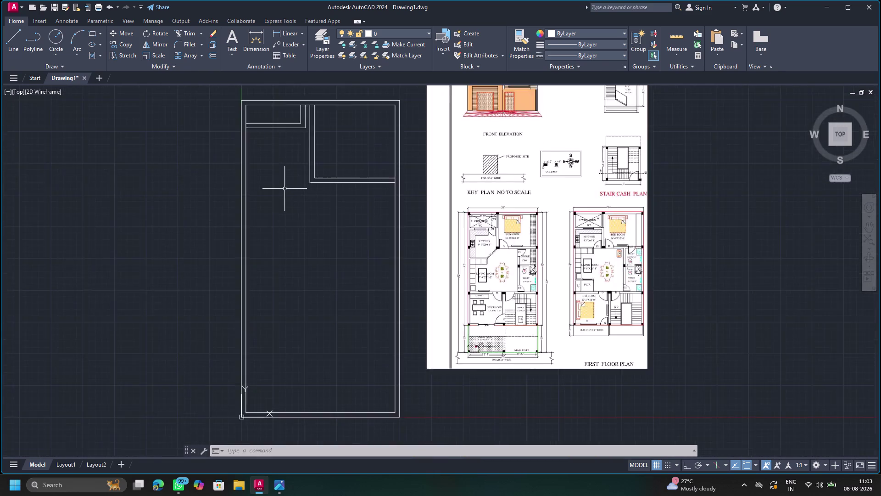
scroll(up, 3)
scroll(down, 3)
middle_drag(288, 176, 302, 263)
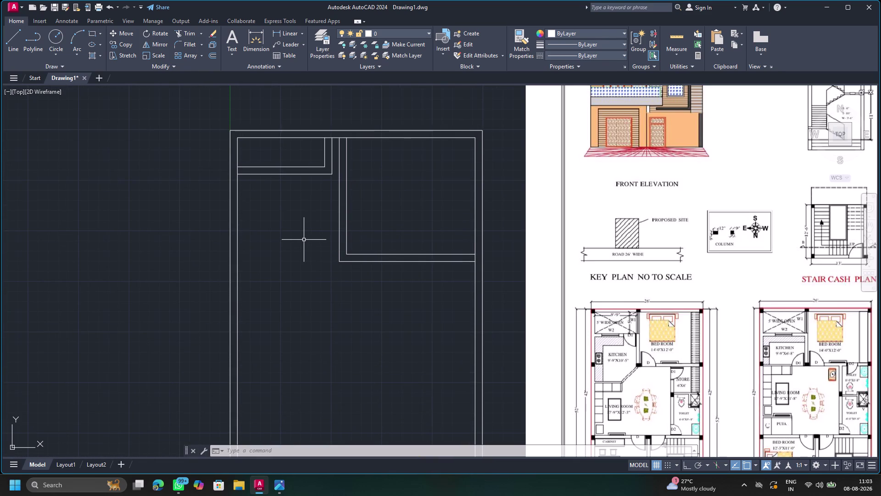
Offset the line below the top-left room by 9'9".
key(o)
key(Return)
key(Return)
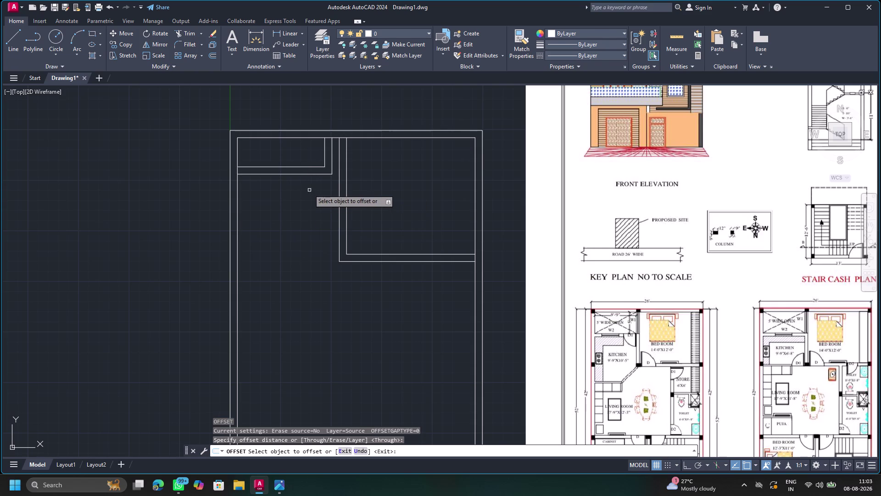
click(312, 174)
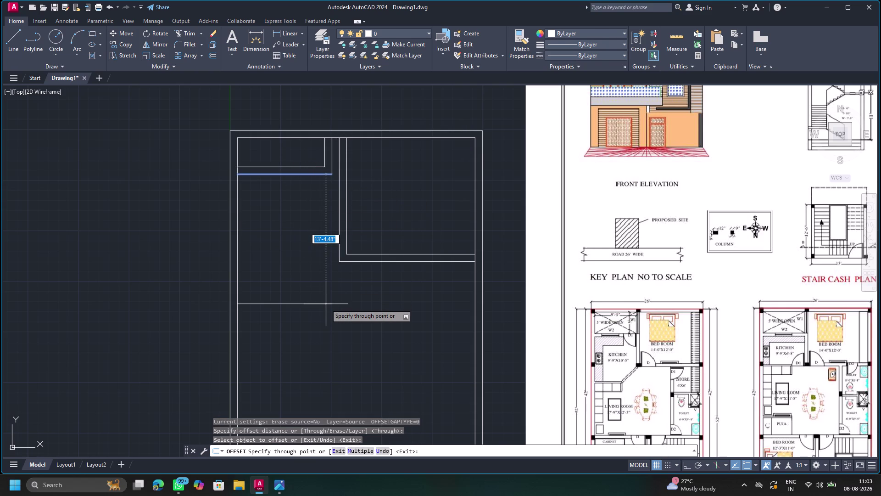
text(9'9")
key(Return)
scroll(up, 3)
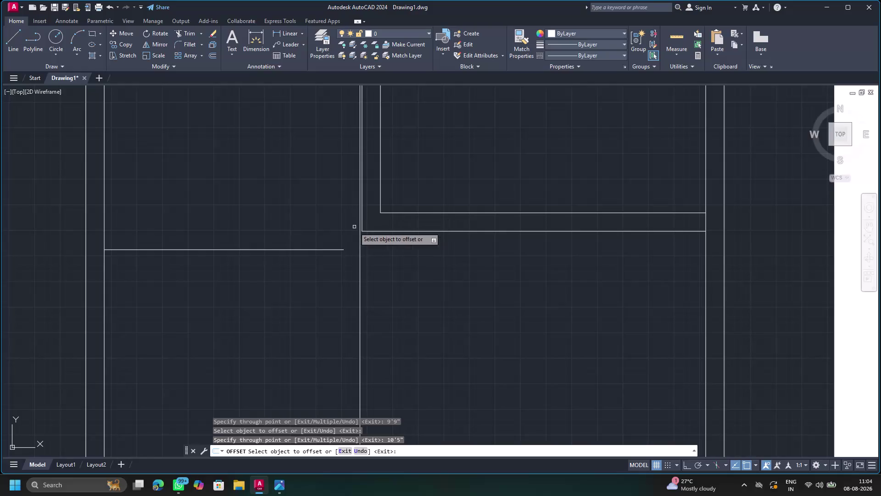
Offset the inner left wall 10'5" to create a vertical partition.
scroll(down, 3)
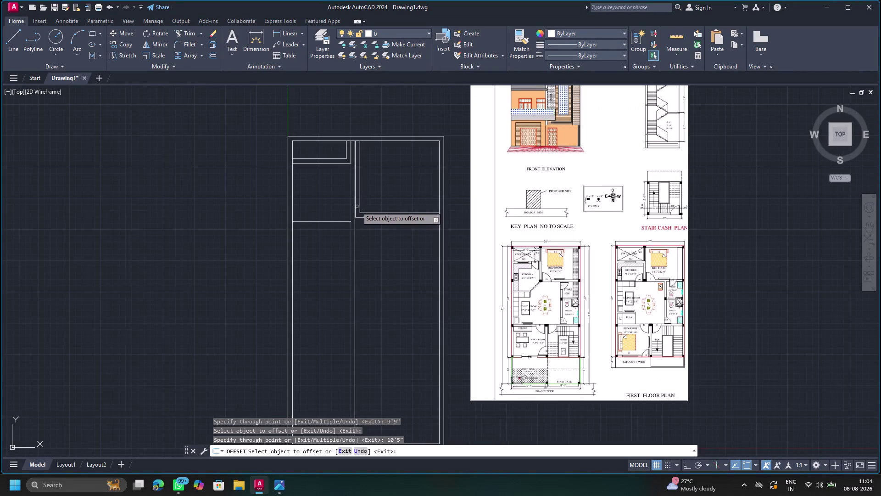
scroll(up, 3)
scroll(down, 3)
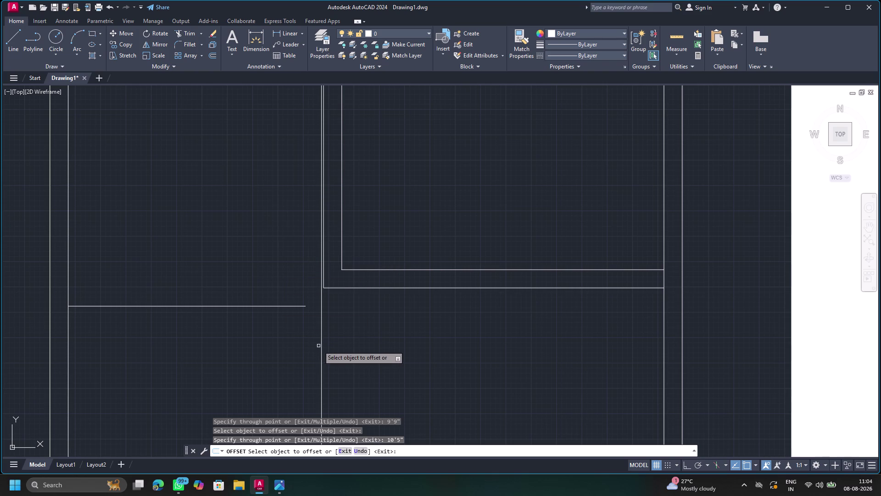
Cancel the pending offset of the new partition and select that vertical line.
click(322, 358)
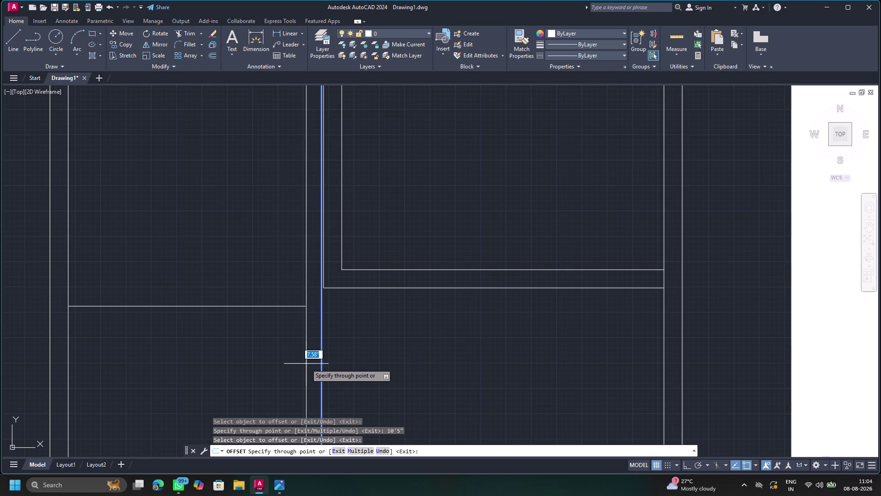
key(Escape)
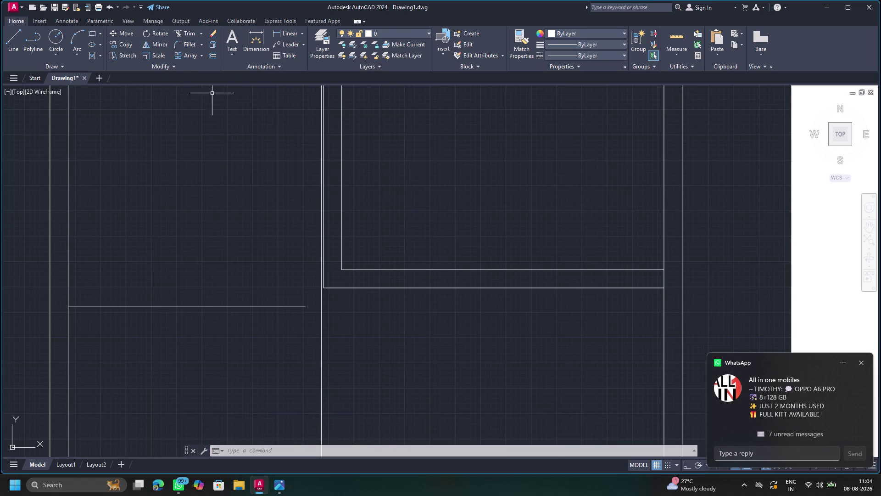
click(320, 309)
scroll(down, 3)
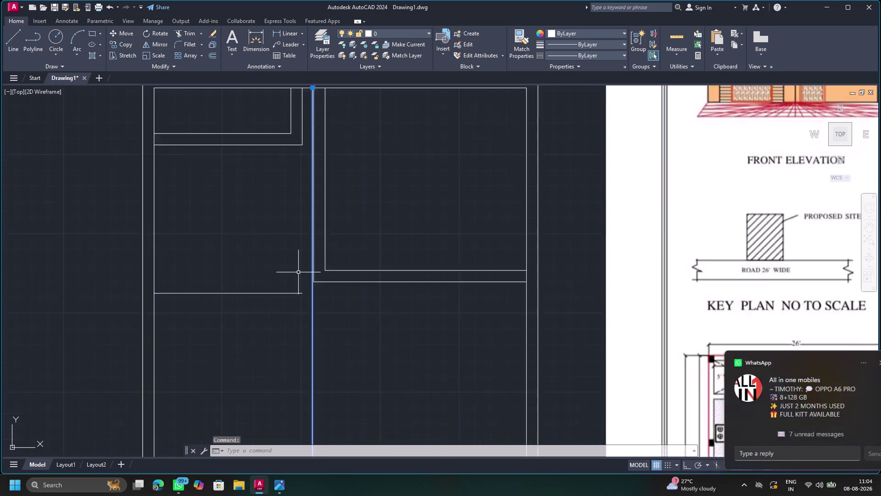
scroll(down, 3)
scroll(up, 3)
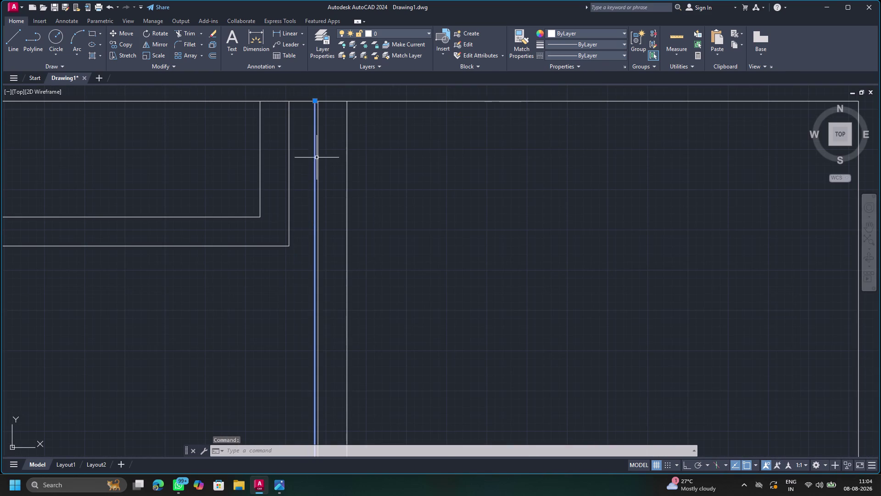
scroll(down, 3)
scroll(down, 3)
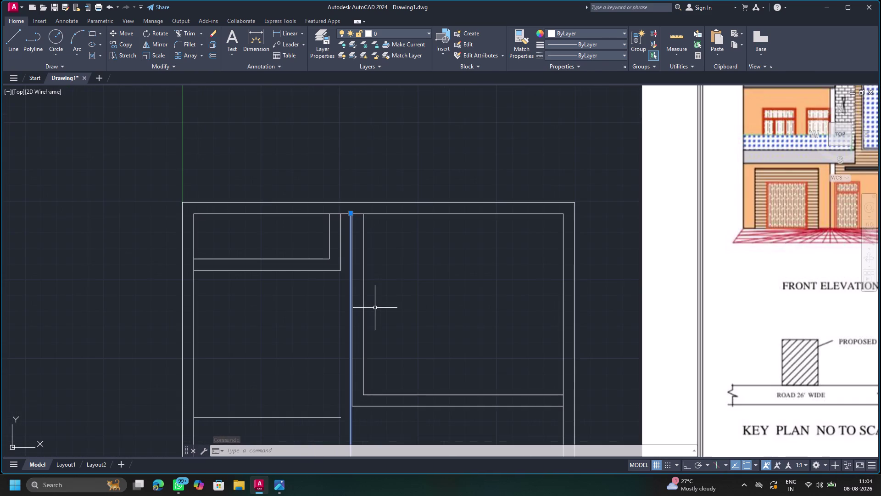
middle_drag(375, 299, 409, 201)
scroll(down, 3)
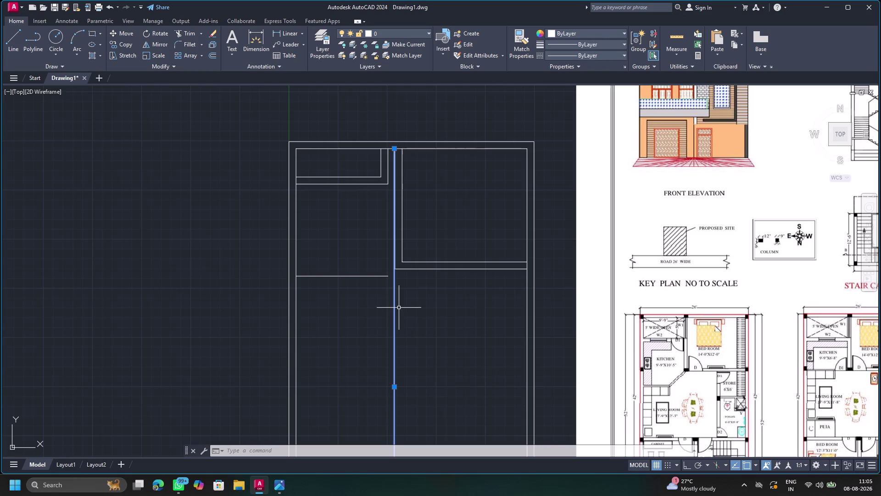
scroll(up, 3)
scroll(down, 3)
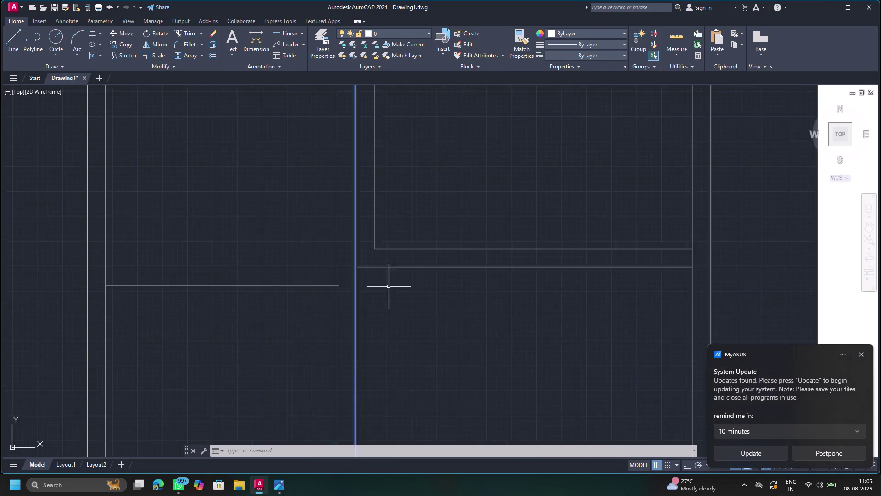
scroll(down, 3)
middle_drag(384, 299, 480, 254)
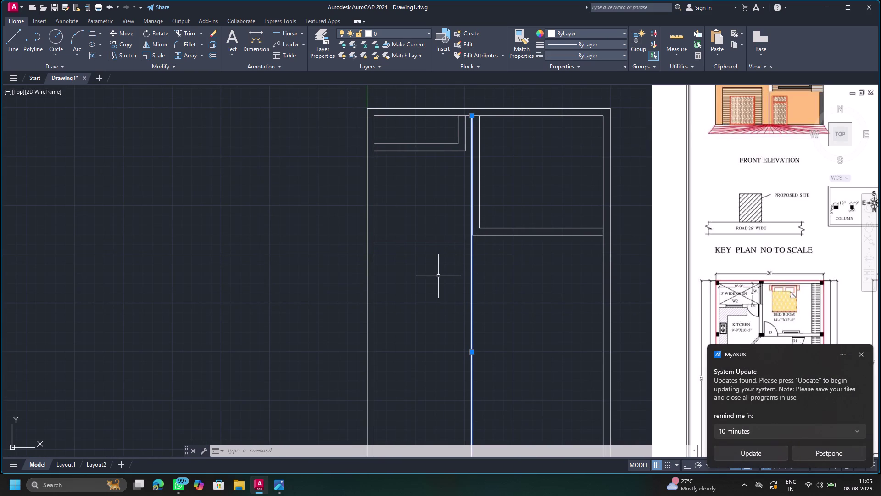
scroll(up, 3)
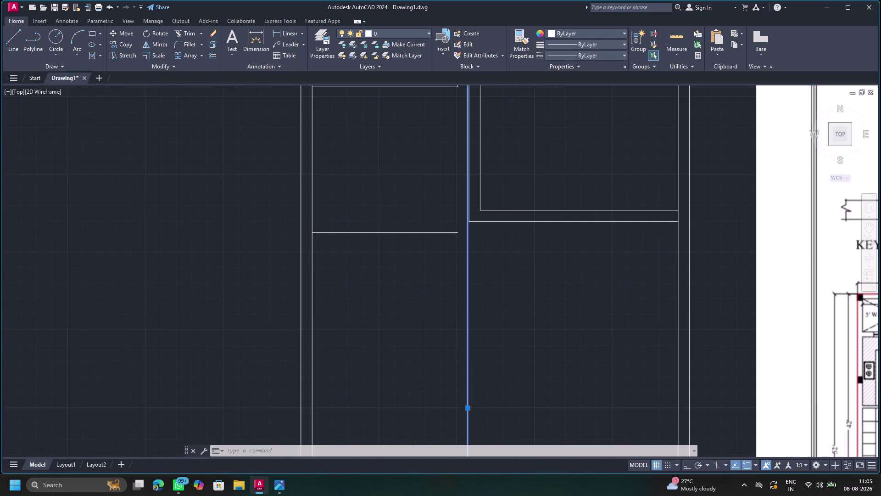
scroll(down, 3)
middle_drag(482, 263, 456, 289)
scroll(down, 3)
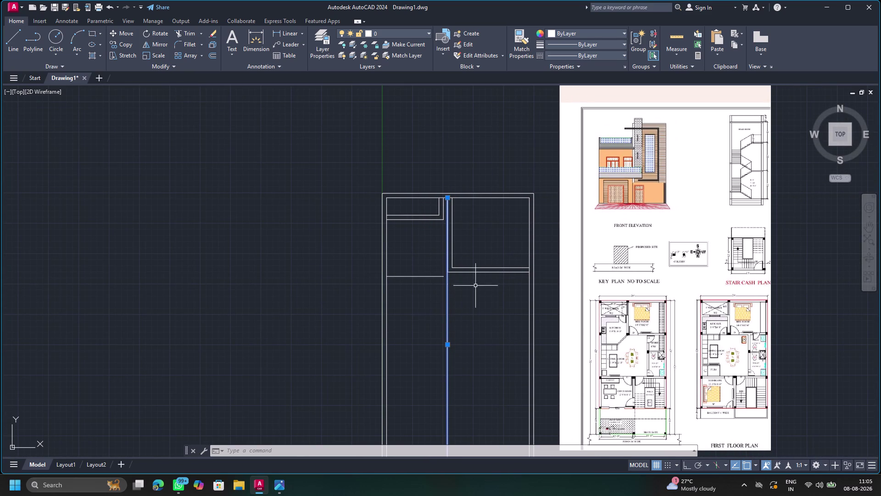
scroll(up, 3)
scroll(down, 3)
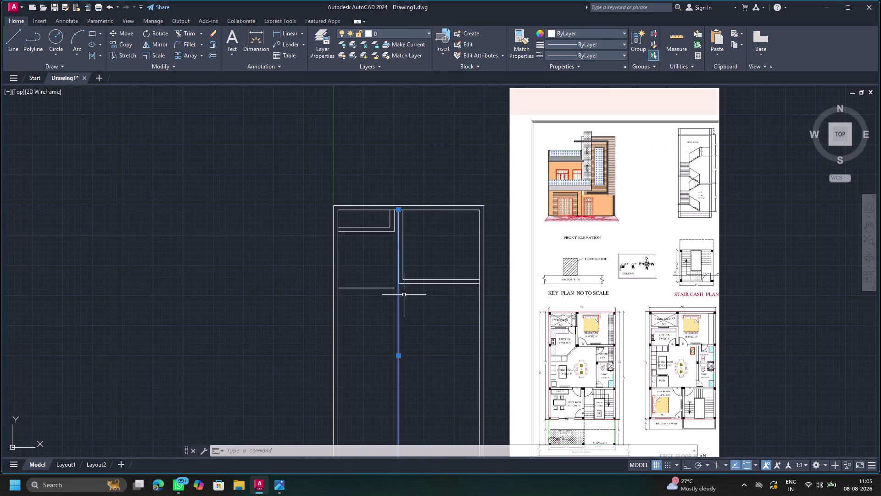
scroll(up, 3)
scroll(up, 3)
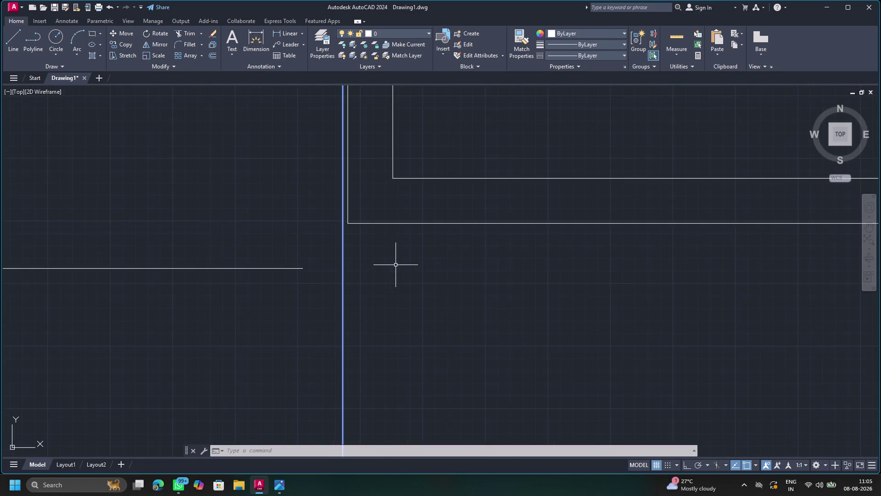
scroll(down, 3)
scroll(up, 3)
scroll(down, 3)
scroll(down, 3)
scroll(up, 3)
scroll(up, 3)
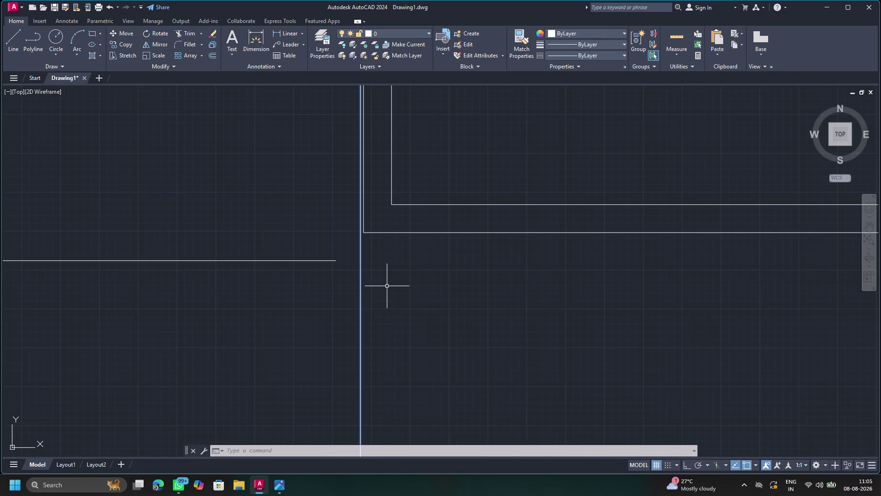
click(361, 308)
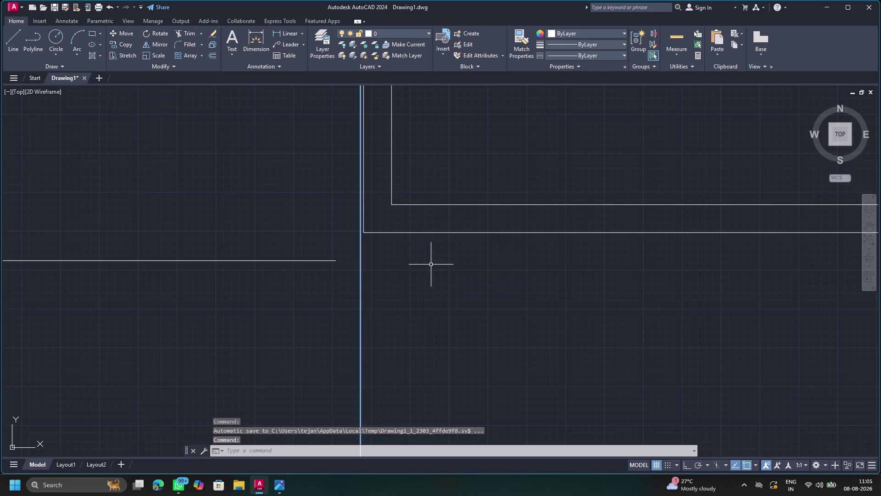
Delete the selected vertical partition and the horizontal line below the top-left room, then zoom out.
key(Delete)
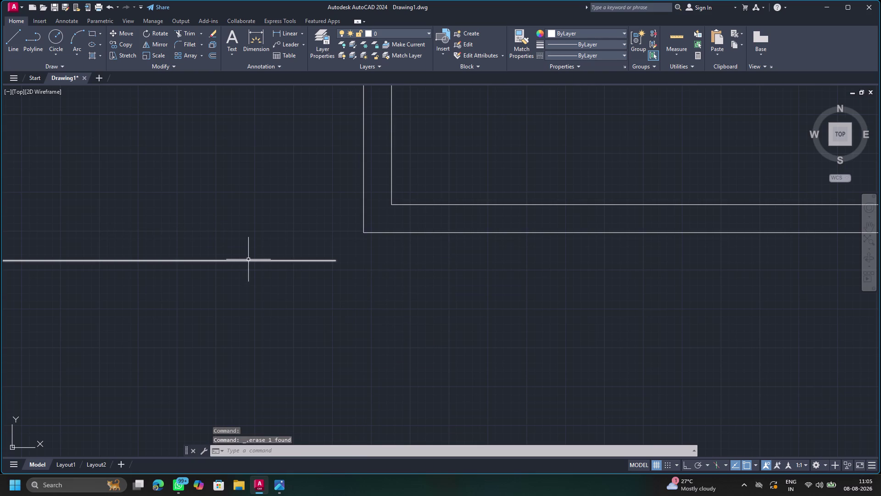
click(248, 259)
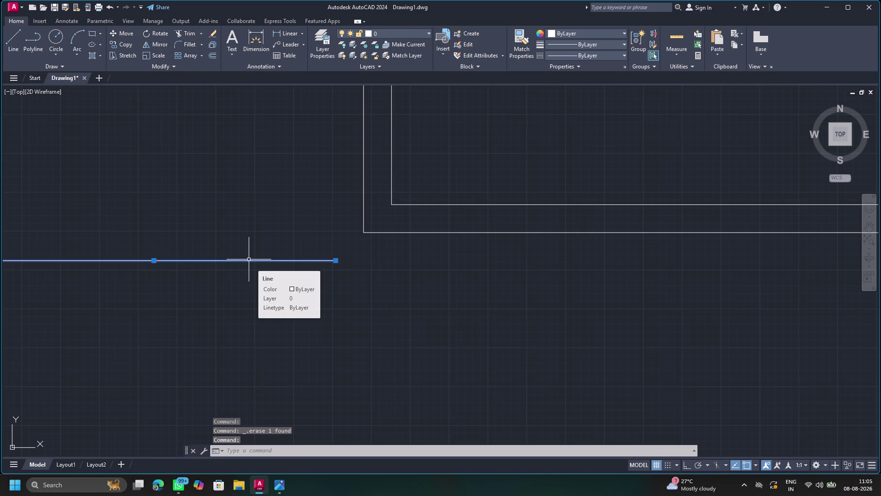
key(Delete)
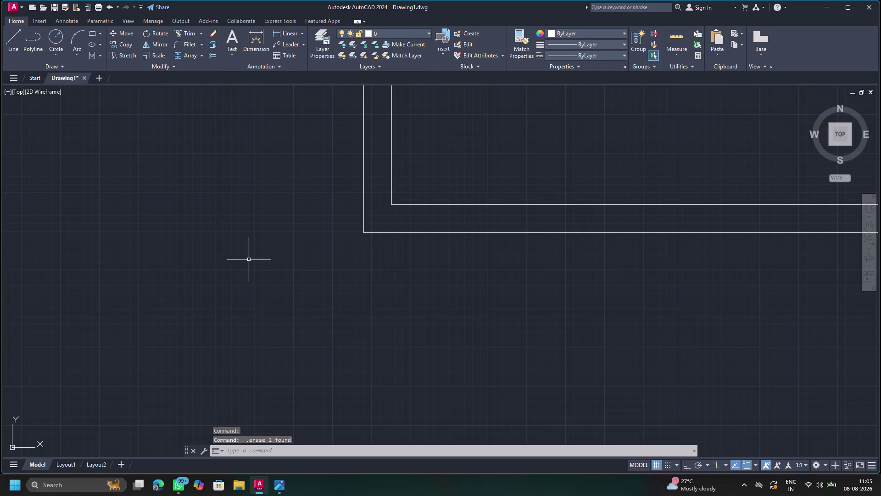
scroll(down, 3)
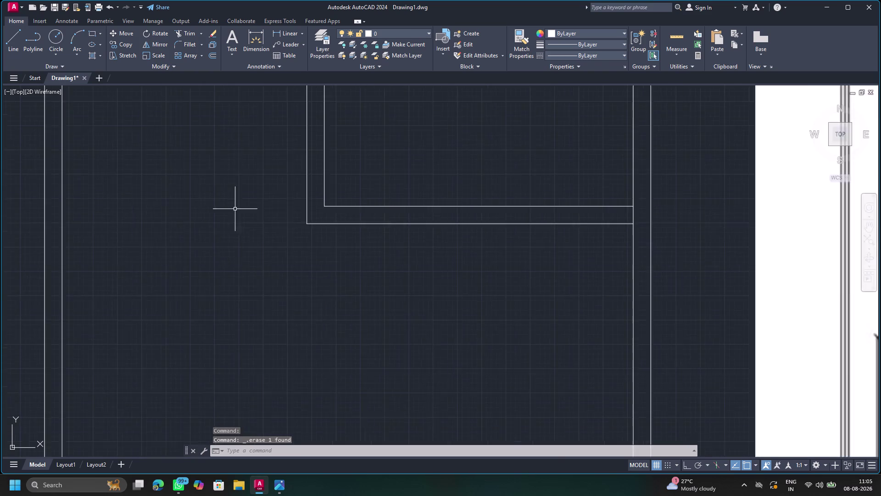
scroll(down, 3)
middle_drag(282, 169, 442, 318)
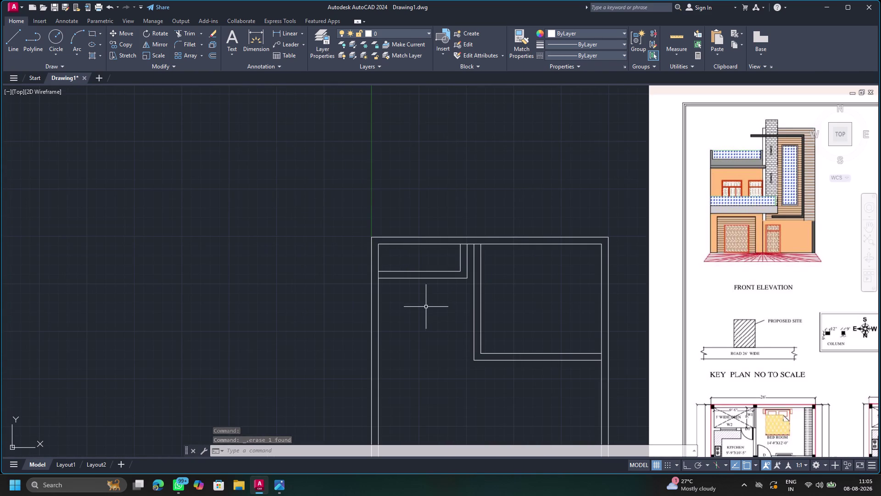
scroll(up, 3)
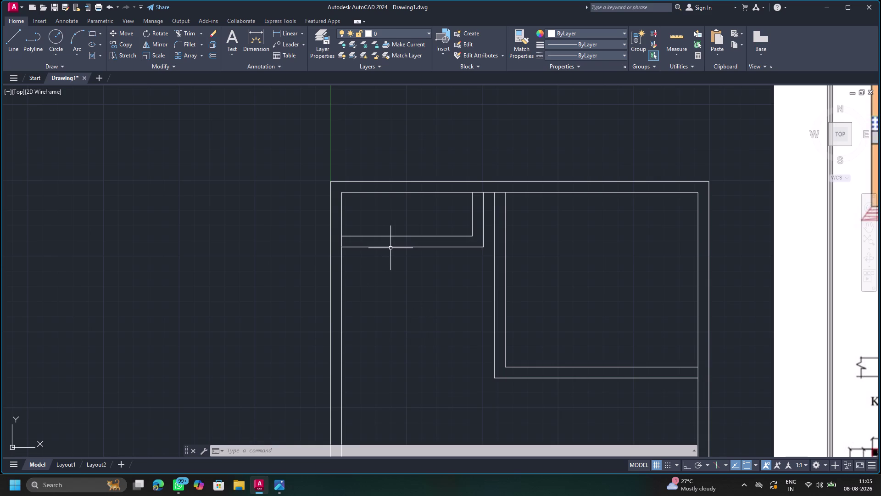
key(o)
key(Return)
key(Return)
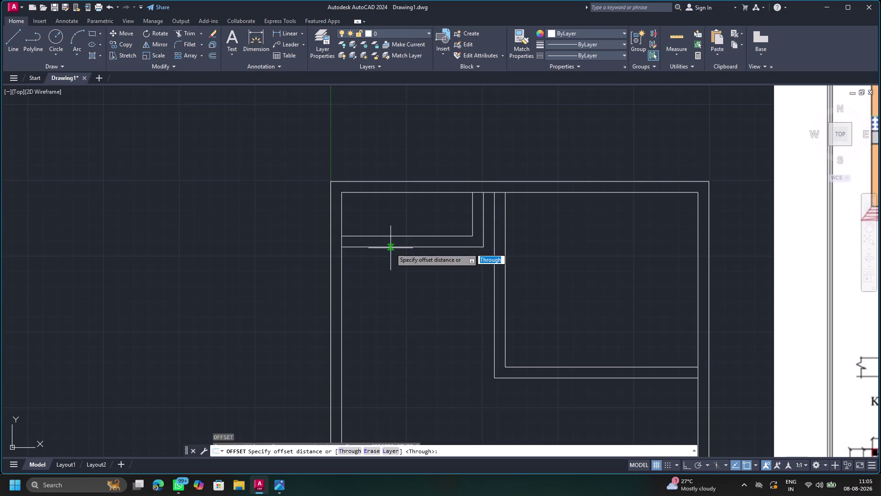
click(395, 247)
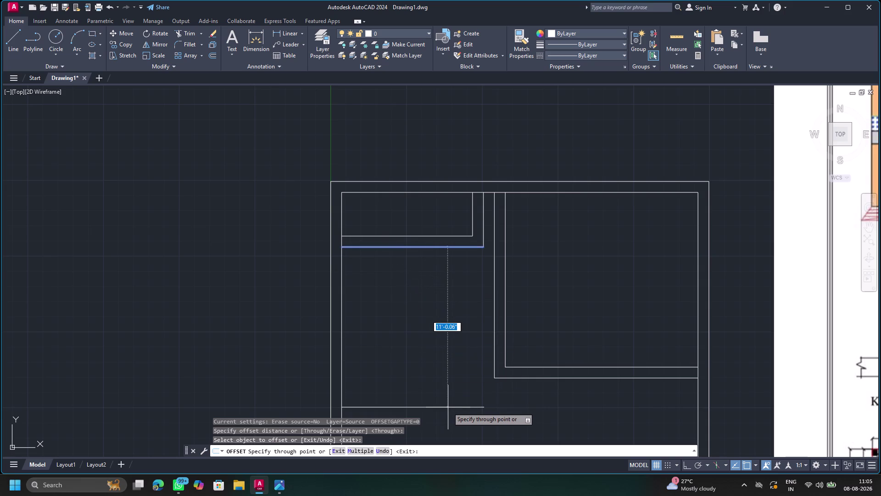
key(9)
text(')
text(9")
key(Return)
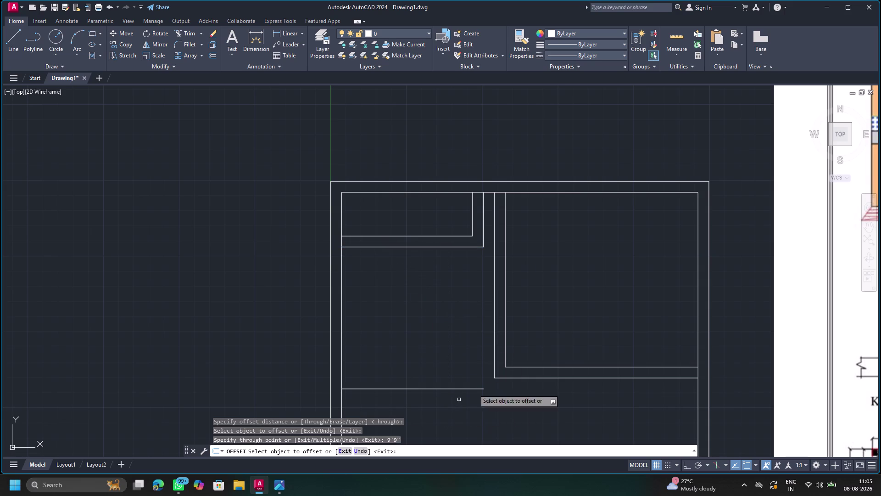
scroll(up, 3)
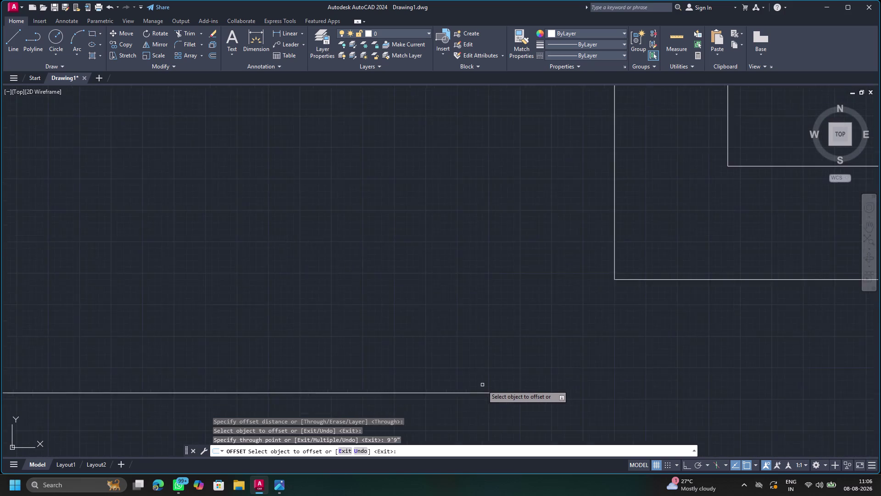
scroll(up, 3)
scroll(down, 3)
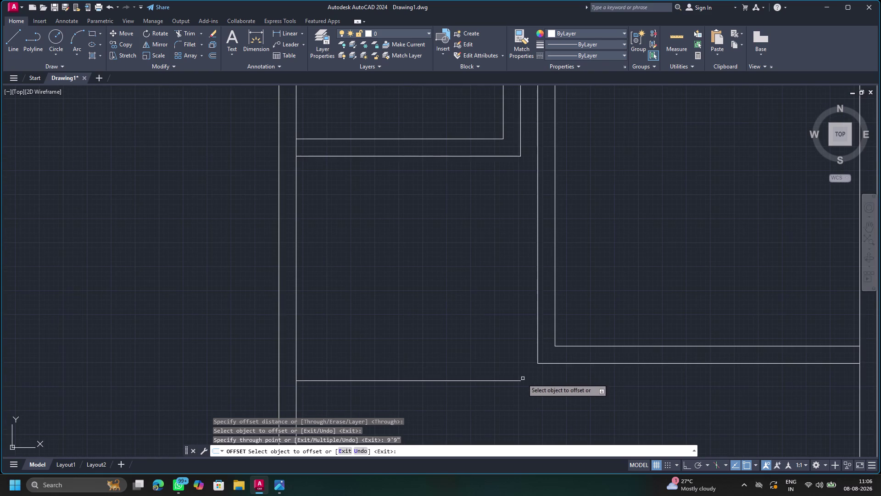
click(297, 286)
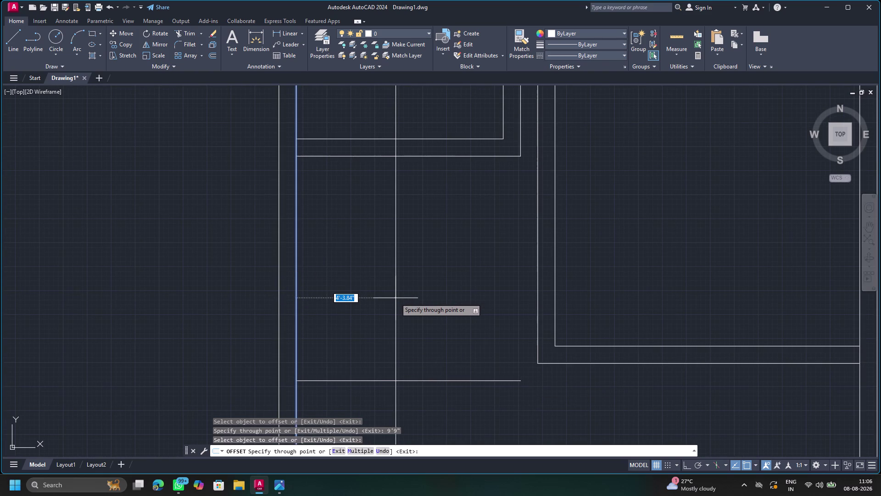
text(10)
text('5")
key(Return)
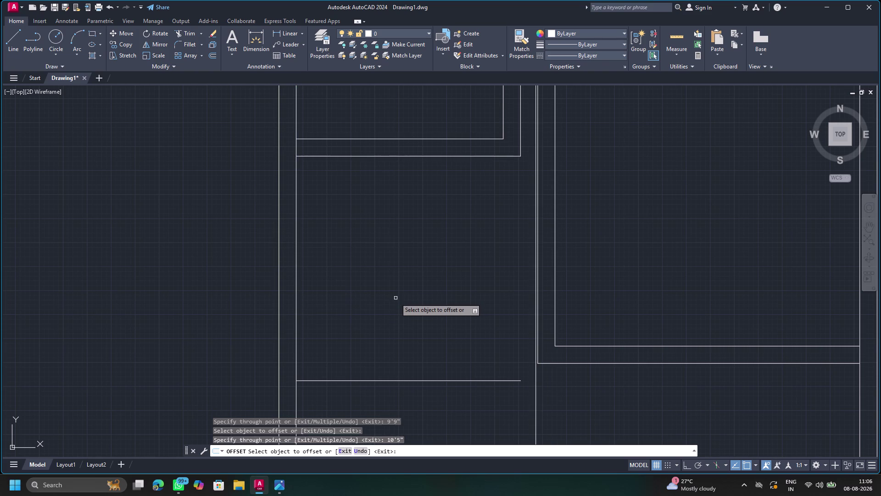
click(537, 394)
key(Delete)
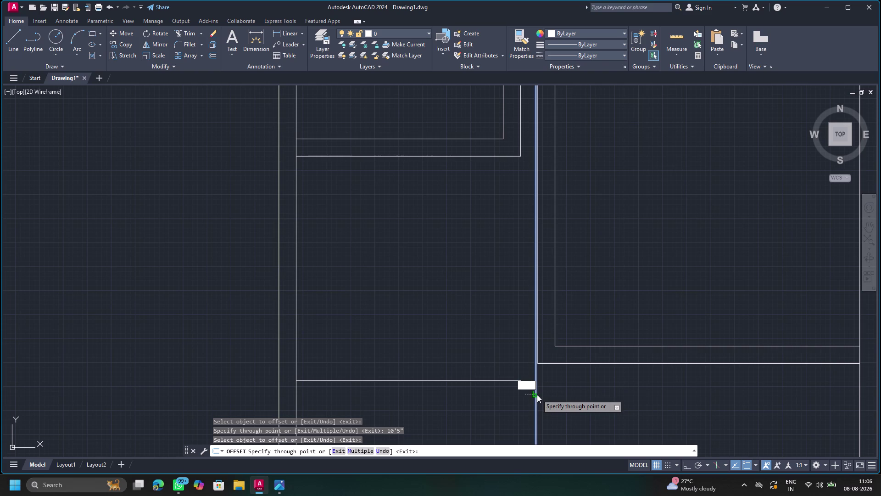
key(Escape)
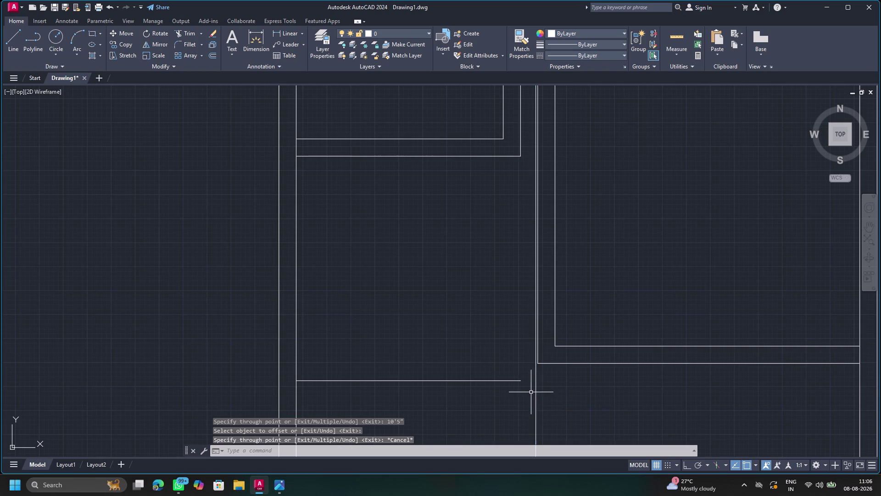
click(536, 403)
key(Delete)
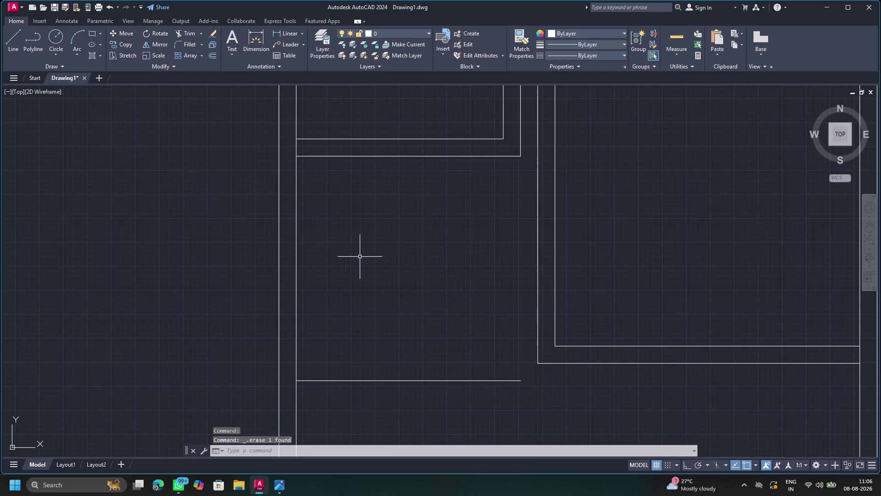
Offset the inner left wall line 9'9" to the right as a full-height partition.
key(o)
key(Return)
key(Return)
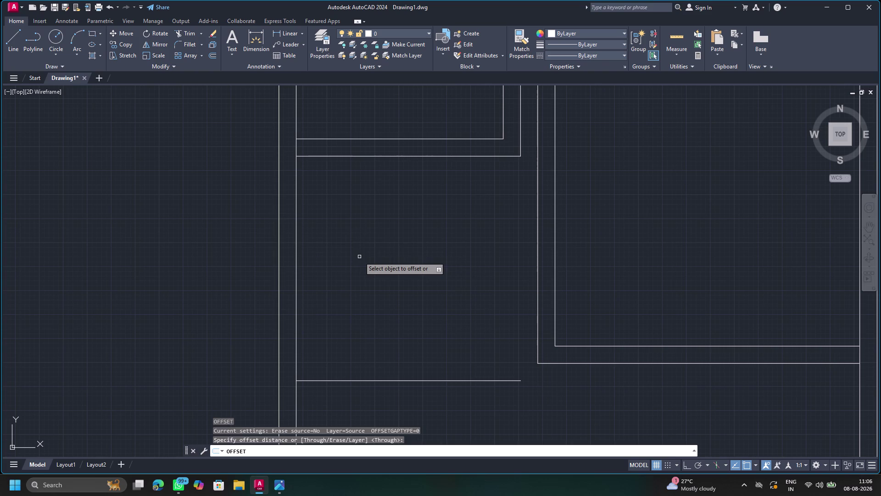
click(295, 283)
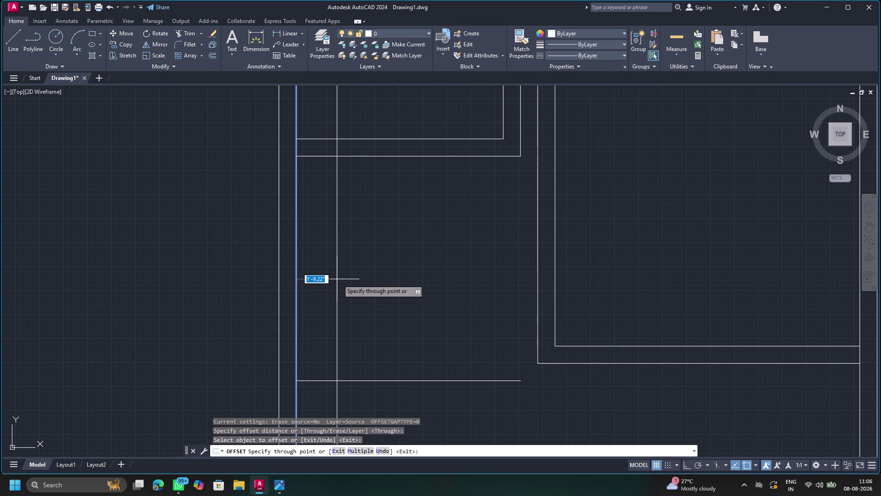
text(9')
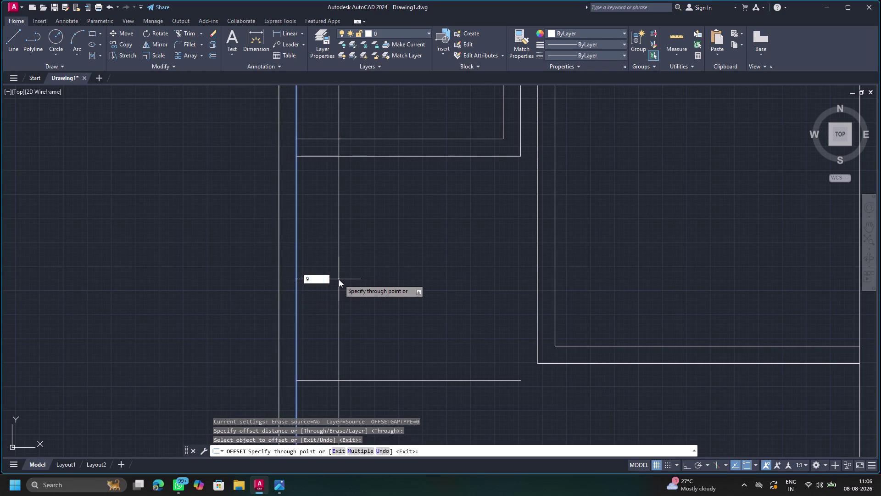
text(9)
key(shift+quotedbl)
key(Return)
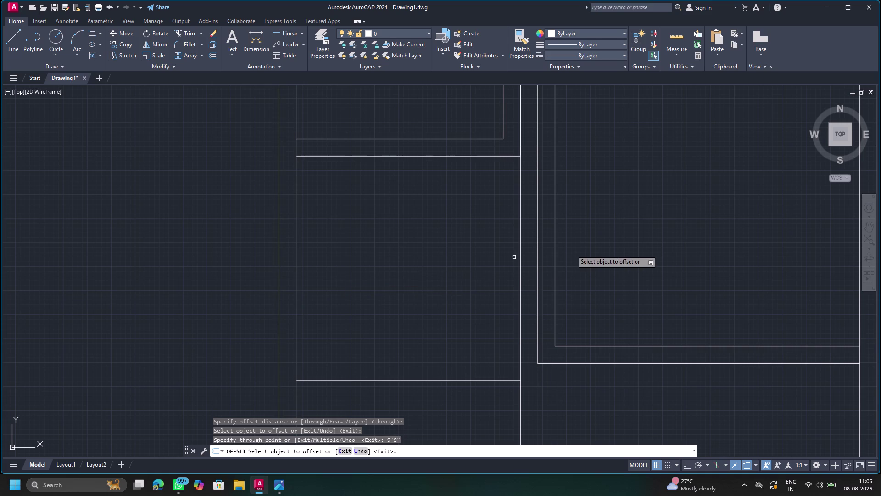
Pick the lower horizontal wall line for another offset, then cancel it.
scroll(down, 3)
scroll(up, 3)
scroll(down, 3)
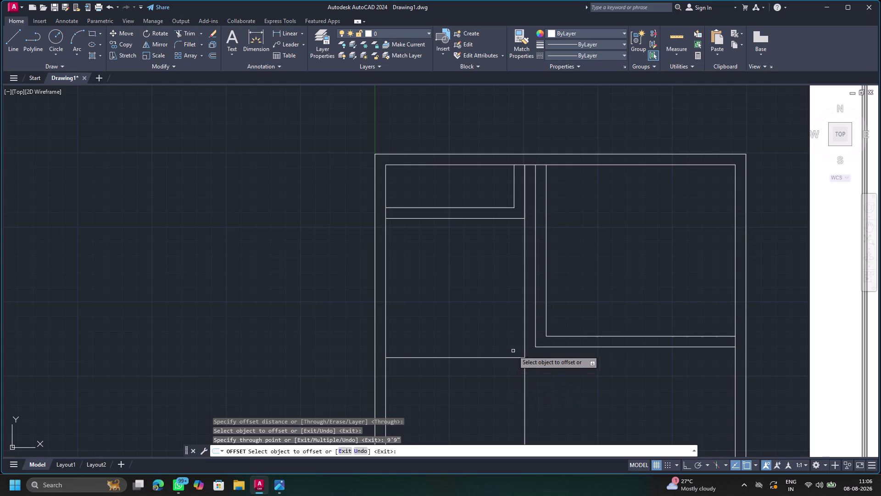
click(446, 358)
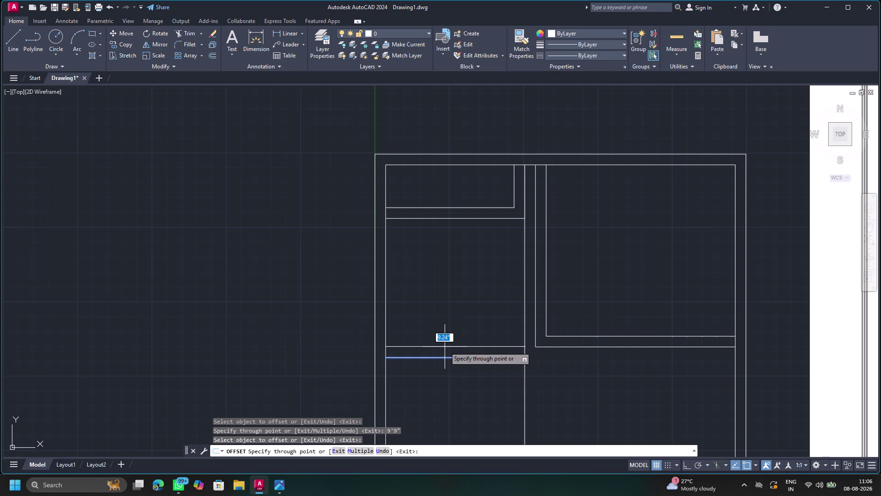
key(Escape)
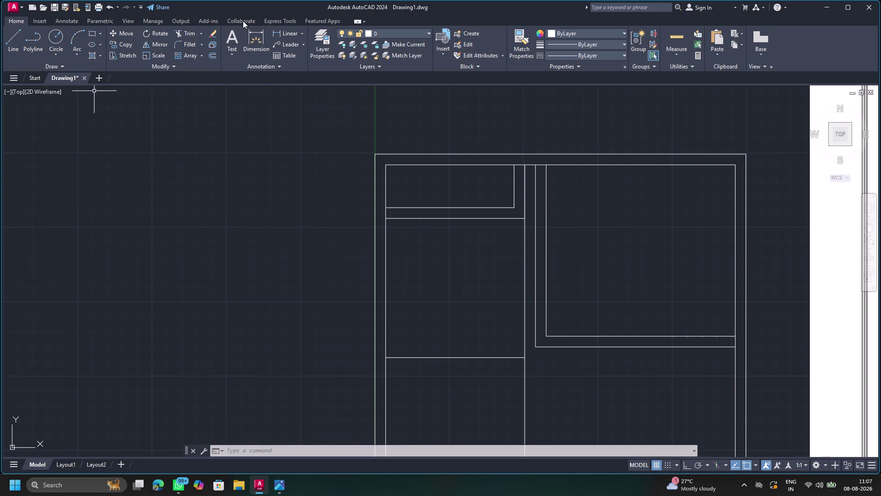
click(190, 38)
scroll(up, 3)
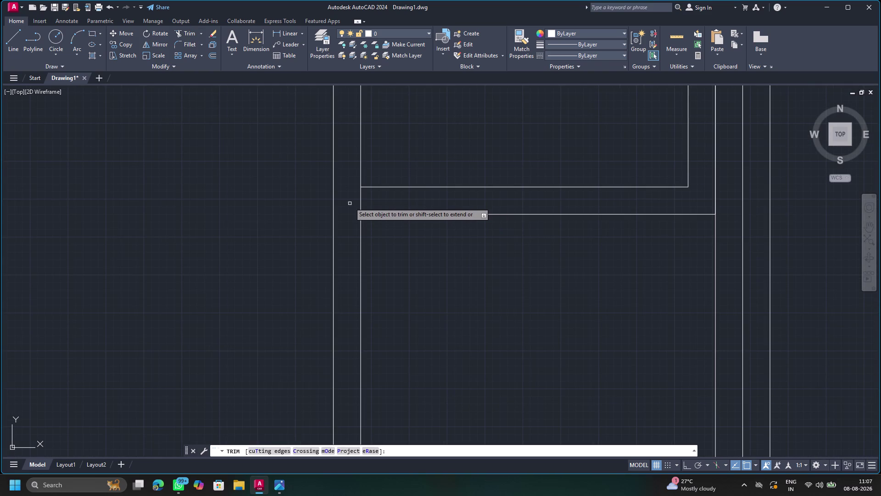
drag(346, 198, 401, 195)
scroll(down, 3)
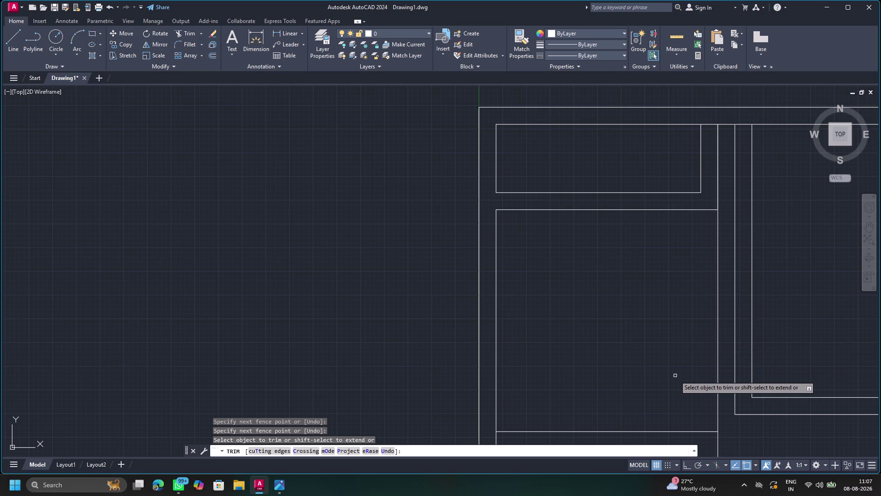
scroll(down, 3)
scroll(down, 3)
middle_drag(674, 374, 600, 354)
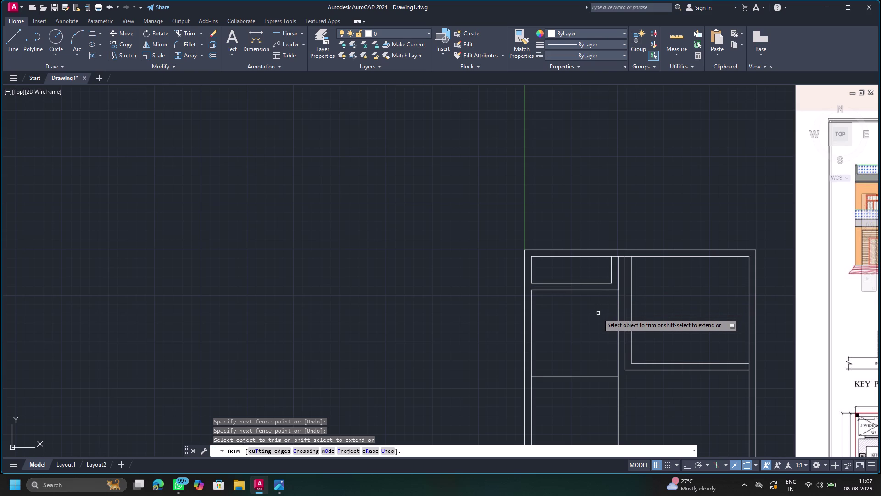
key(Escape)
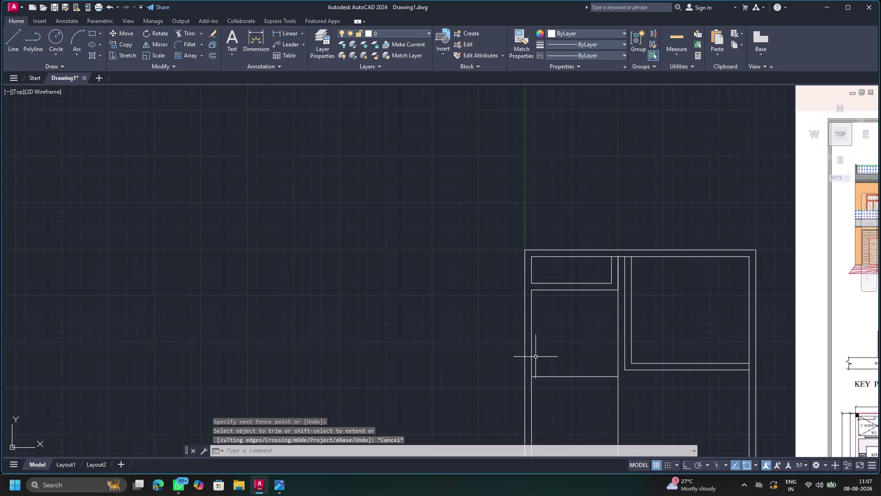
click(11, 45)
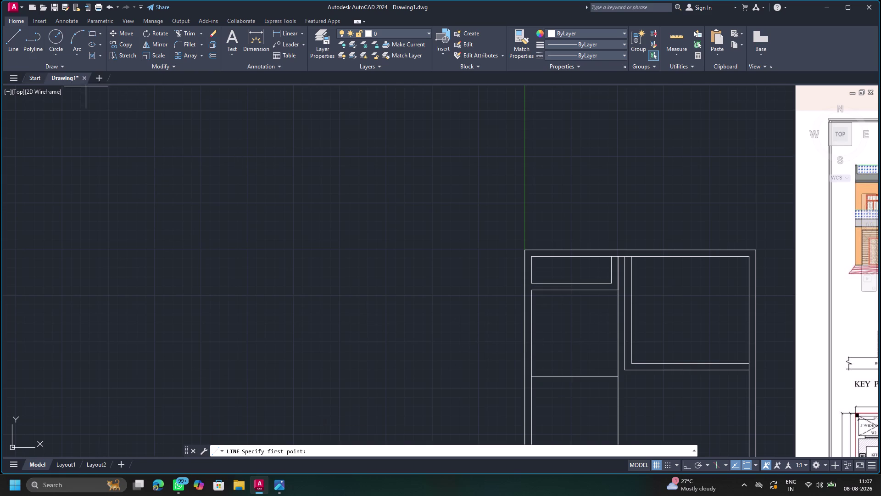
With Ortho on, draw a line from the lower wall up, right, then up to the upper wall.
scroll(up, 3)
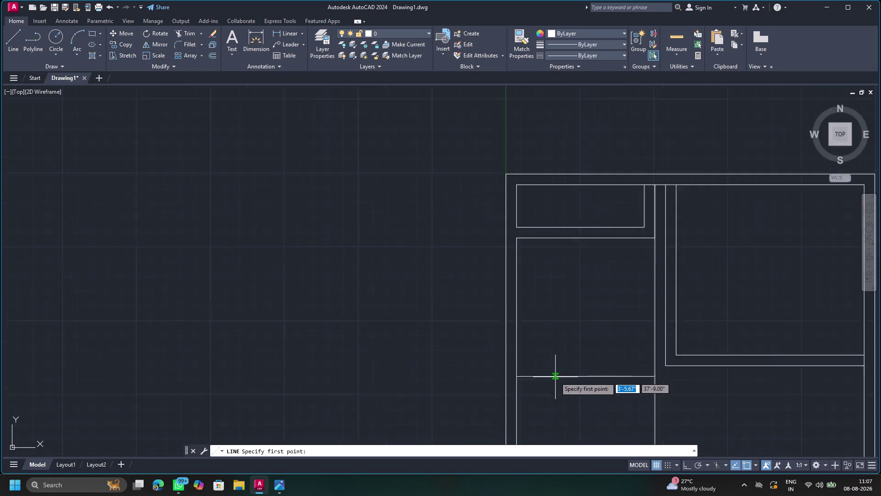
scroll(up, 3)
click(457, 373)
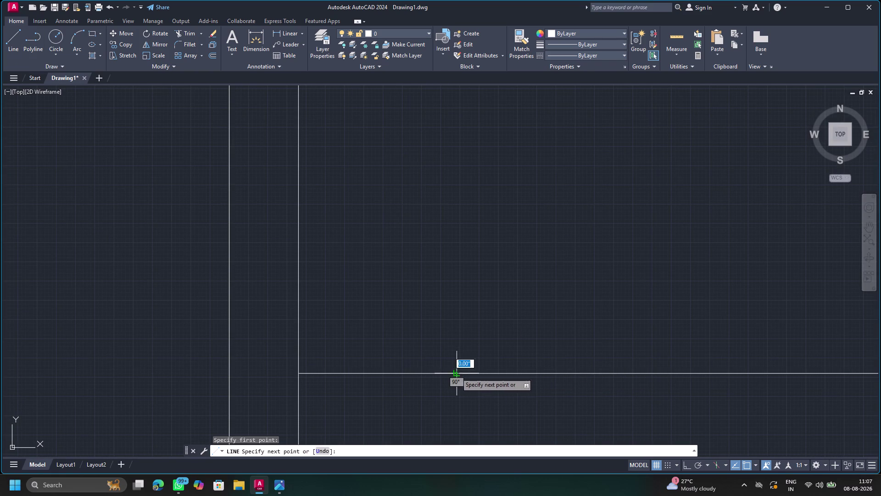
scroll(down, 3)
key(F8)
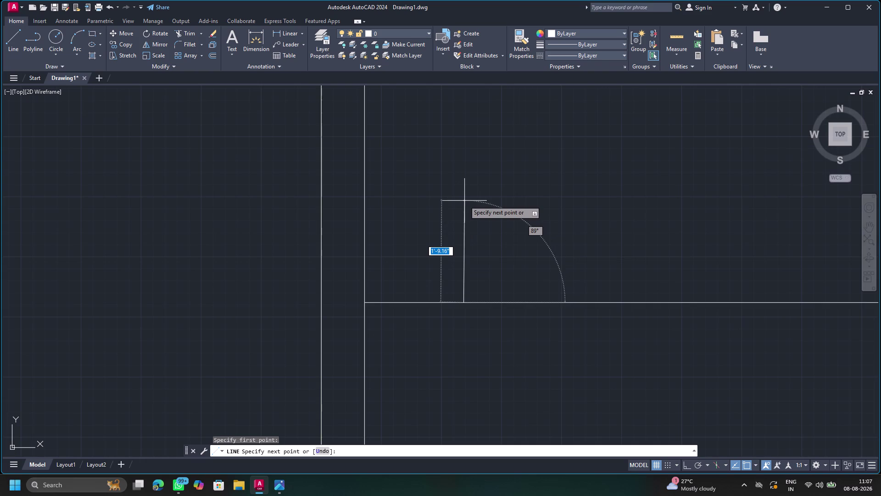
scroll(down, 3)
scroll(up, 3)
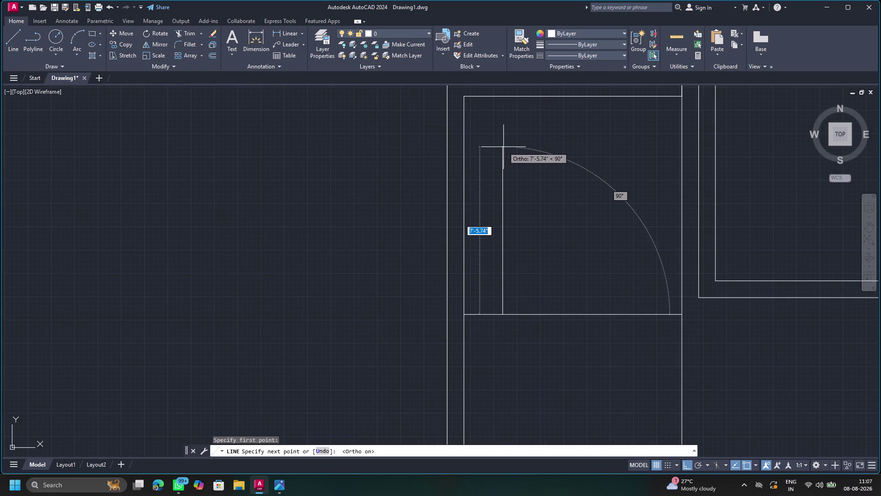
click(502, 147)
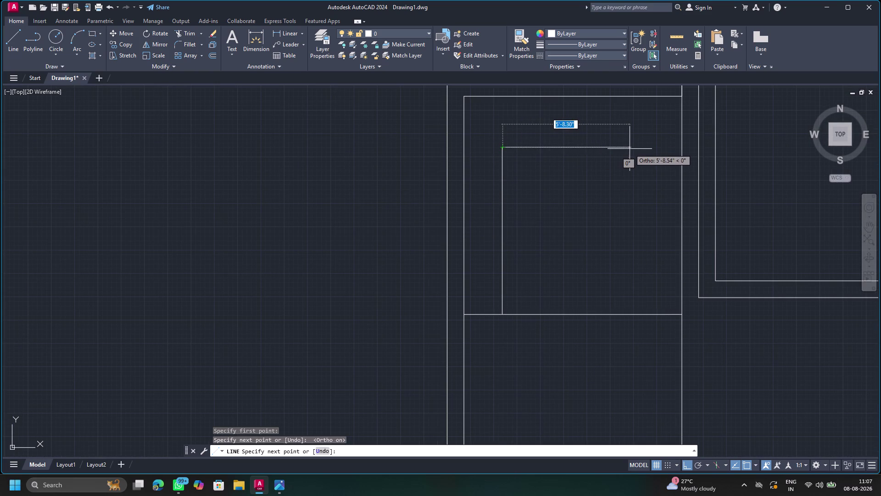
click(627, 148)
click(626, 96)
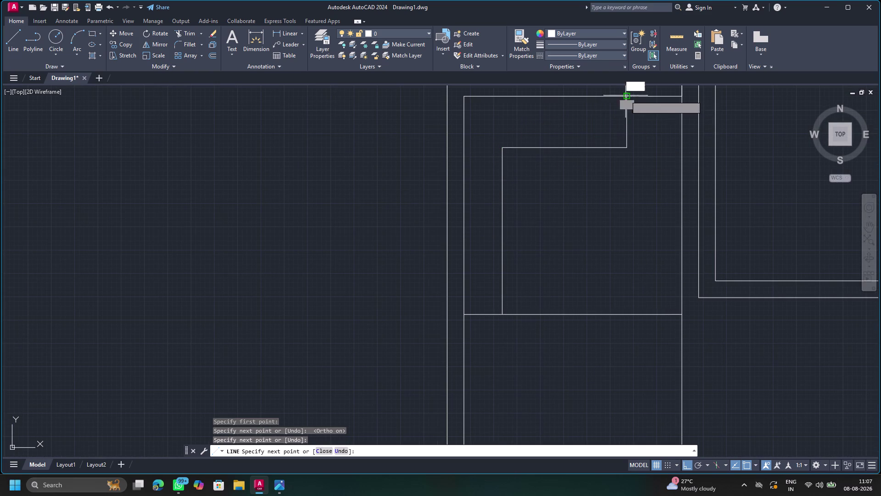
key(Escape)
Pan over the plan and start TRIM, cancelling a first selection attempt.
scroll(down, 3)
middle_drag(634, 140, 579, 183)
key(t)
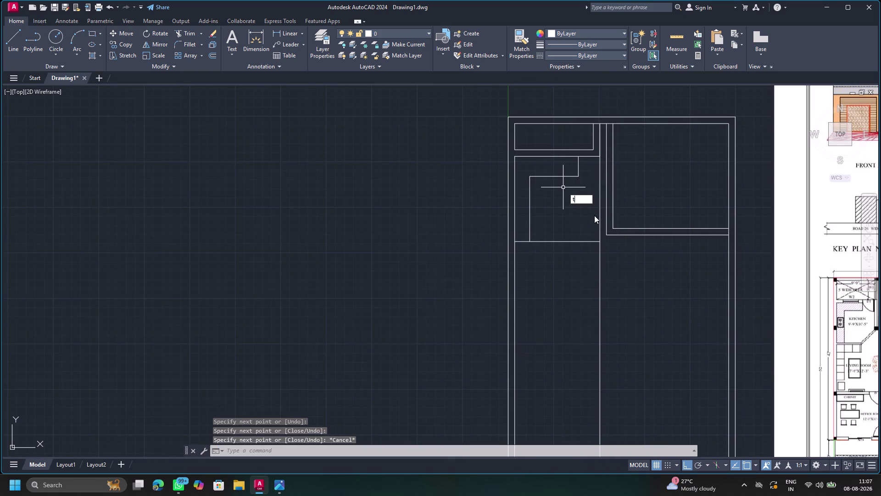
click(602, 202)
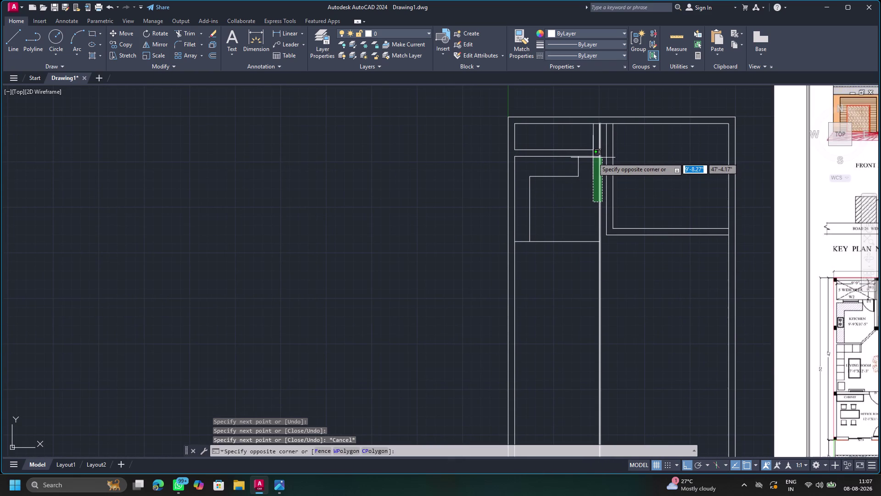
key(Escape)
key(t)
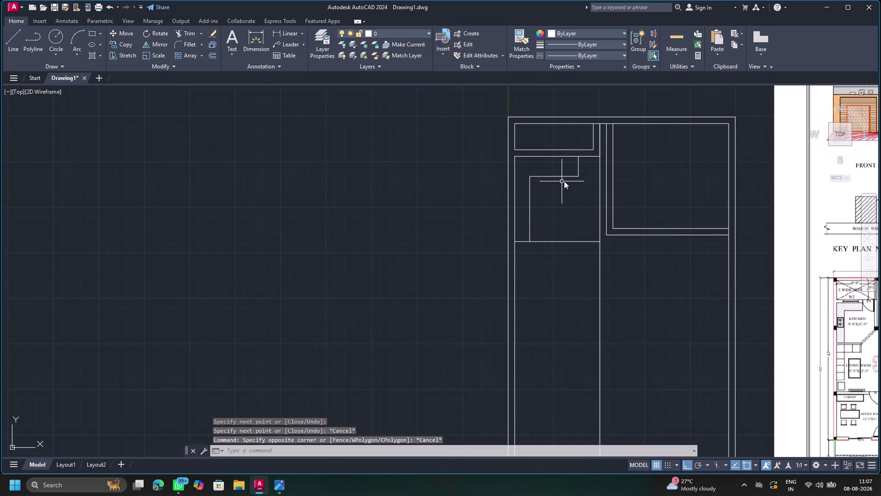
click(596, 208)
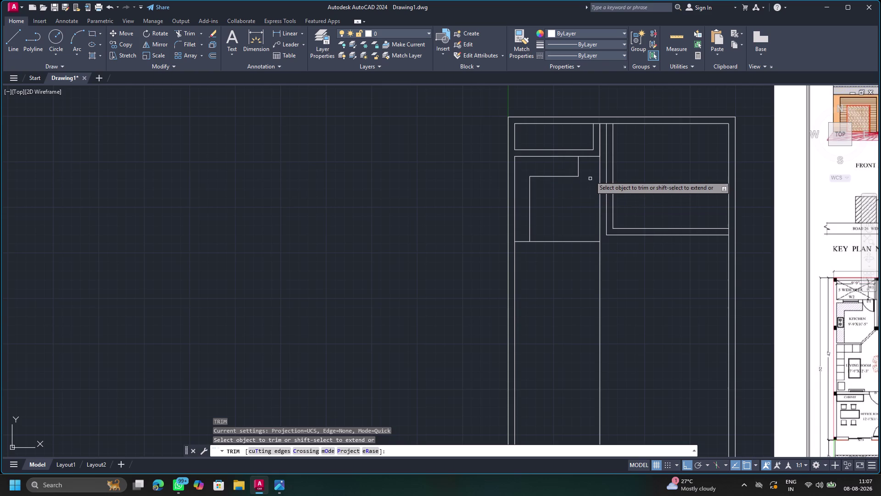
Trim away the wall segment to the right of the new stepped line.
click(589, 156)
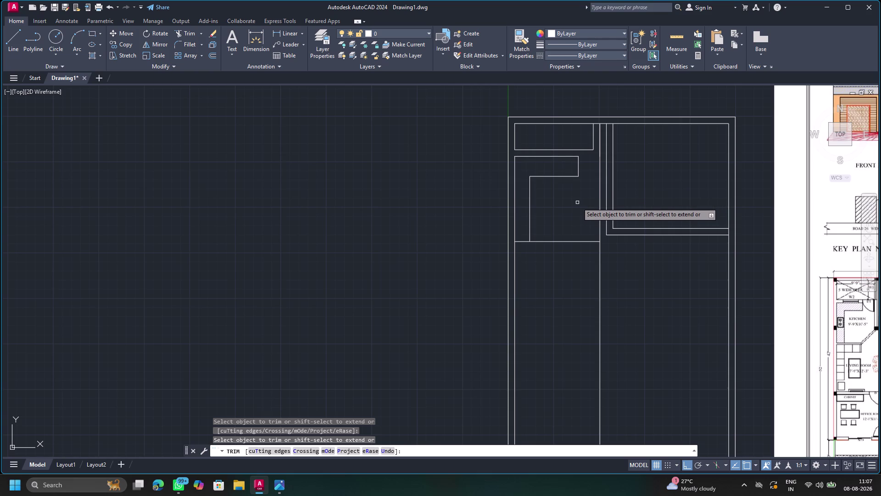
key(Escape)
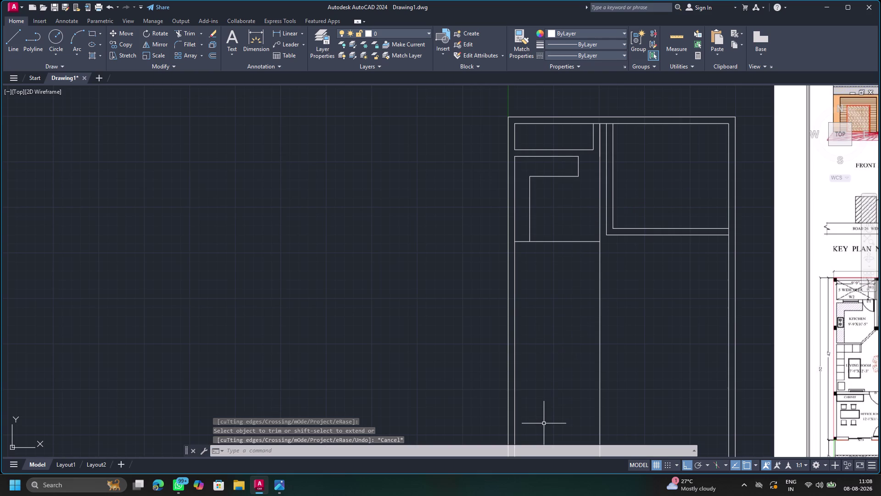
Zoom and pan to compare the floor plan outline with the reference image.
scroll(down, 3)
scroll(down, 3)
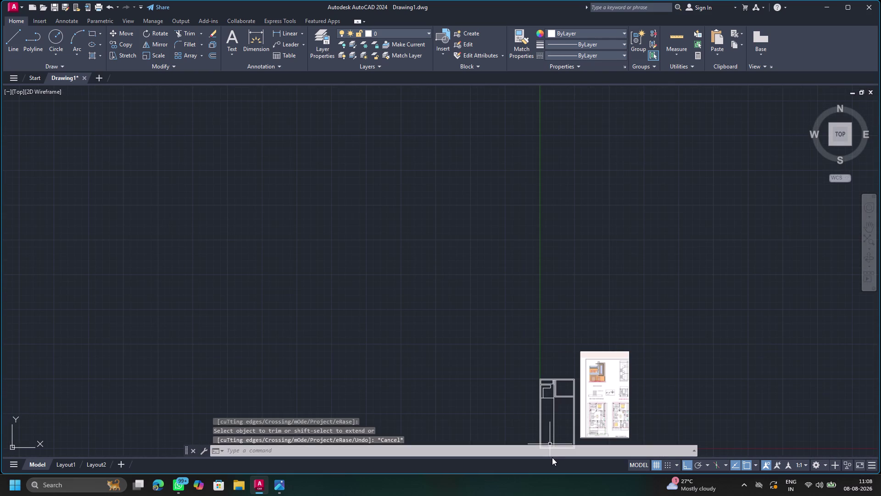
scroll(up, 3)
scroll(down, 3)
middle_drag(536, 394, 514, 267)
scroll(up, 3)
scroll(down, 3)
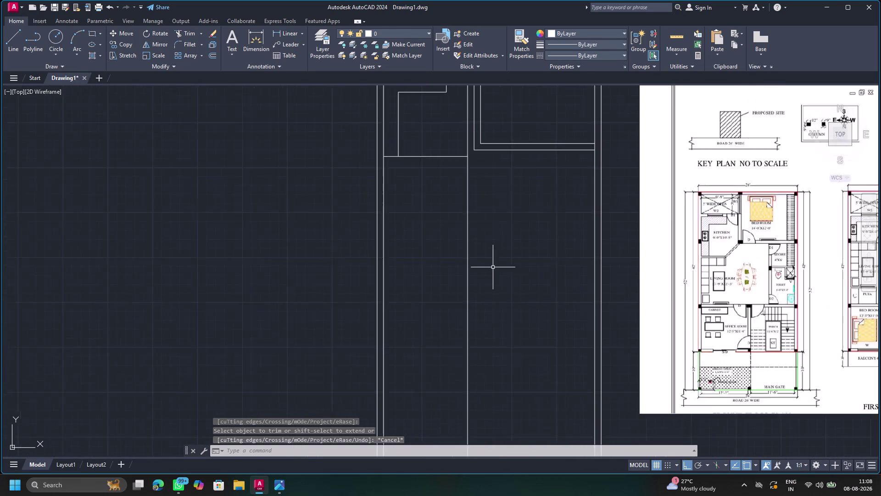
scroll(down, 3)
middle_drag(504, 232, 491, 314)
scroll(up, 3)
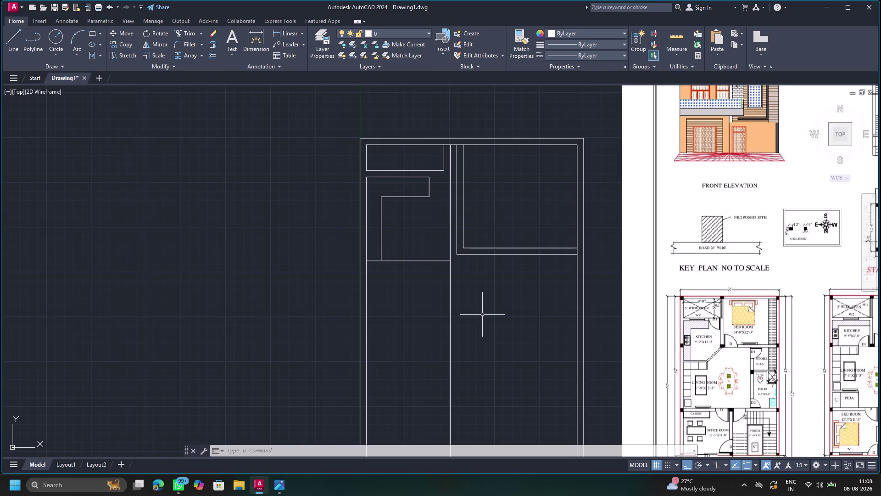
Select and deselect the central dividing line, then start TRIM.
click(451, 330)
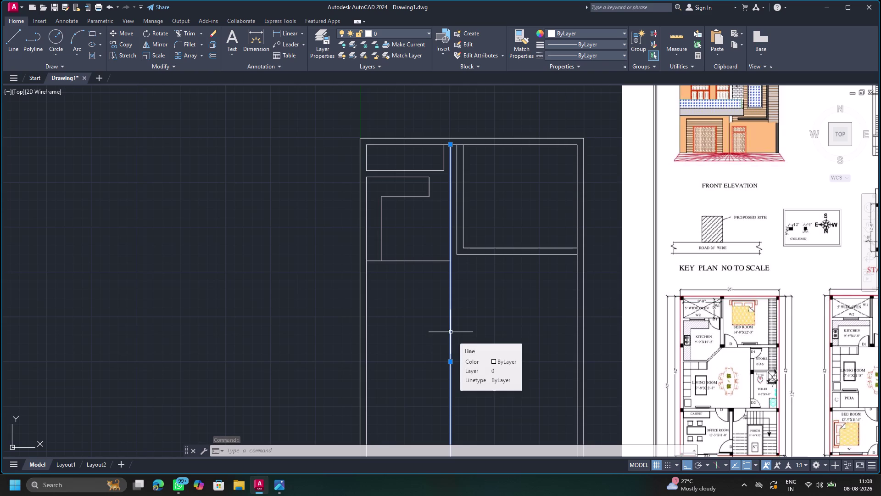
key(Escape)
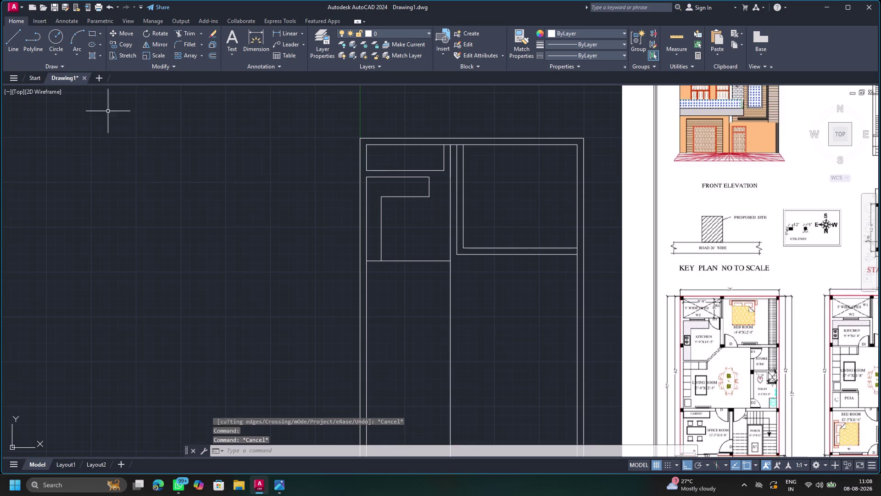
click(181, 33)
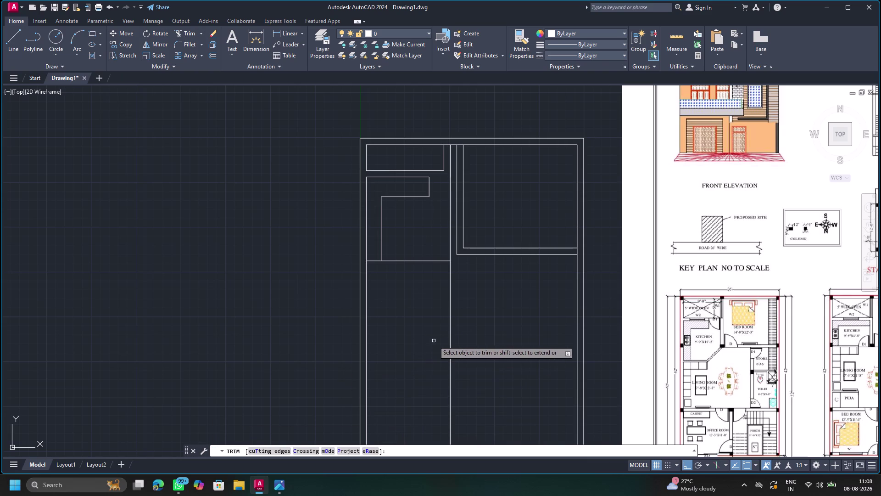
Fence-trim the central dividing line below the upper-left rooms.
drag(434, 341, 502, 317)
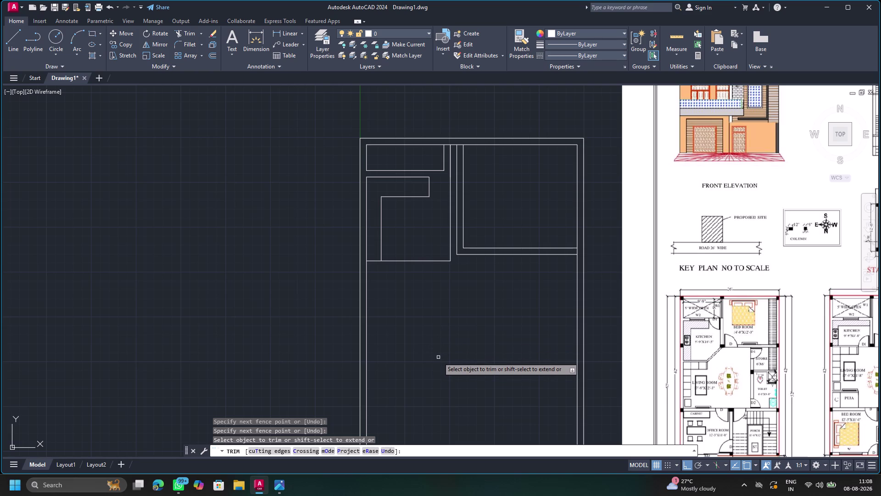
scroll(down, 3)
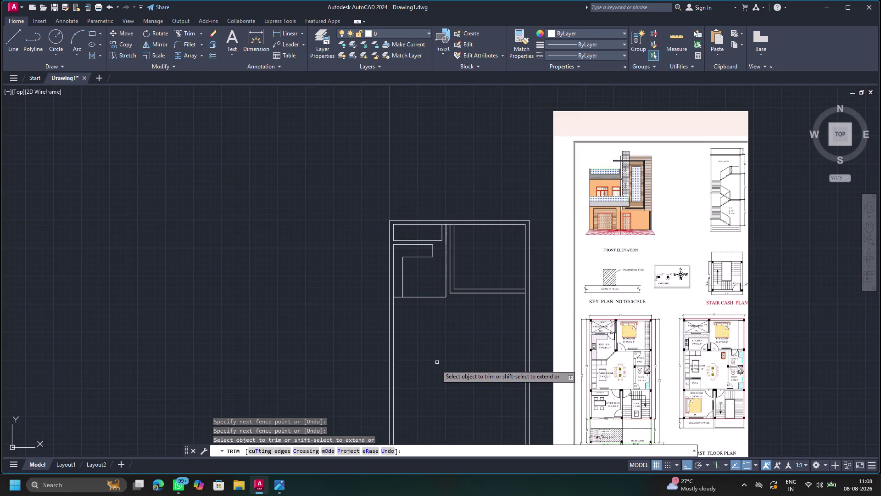
middle_drag(440, 366, 418, 307)
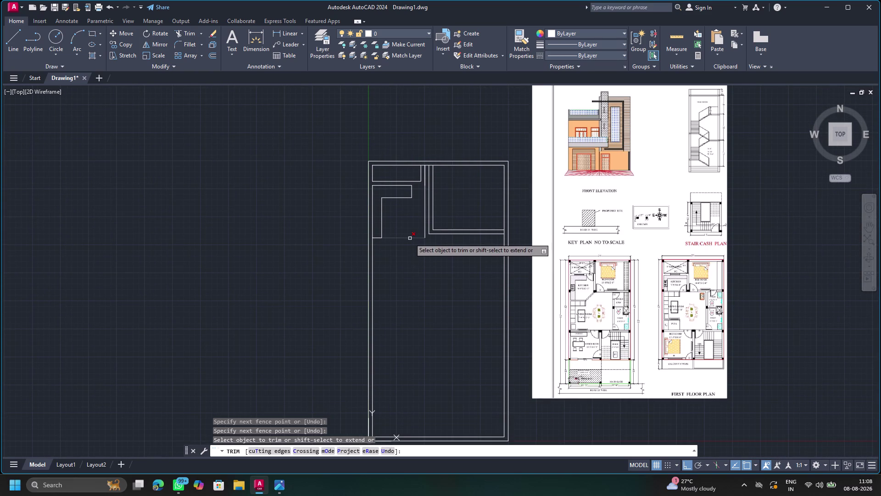
key(Escape)
key(o)
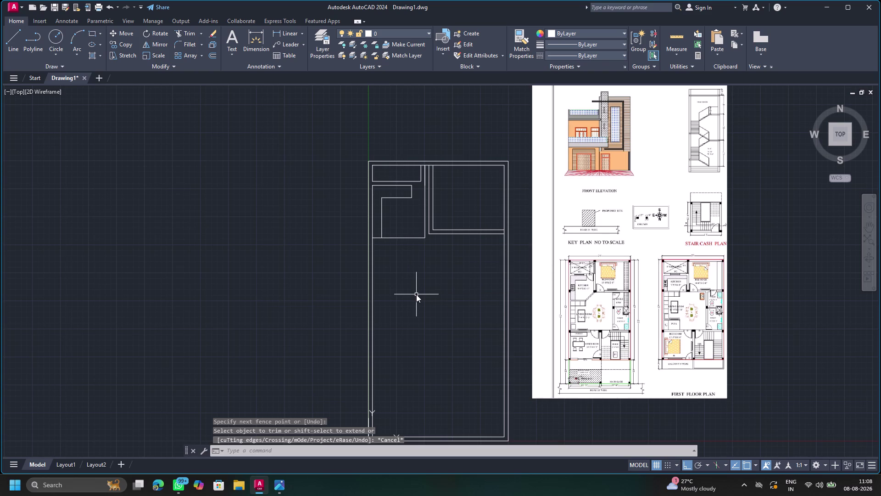
key(Return)
Pick the upper-left room's lower edge for offset, cancel it, and start Rectangle.
key(Return)
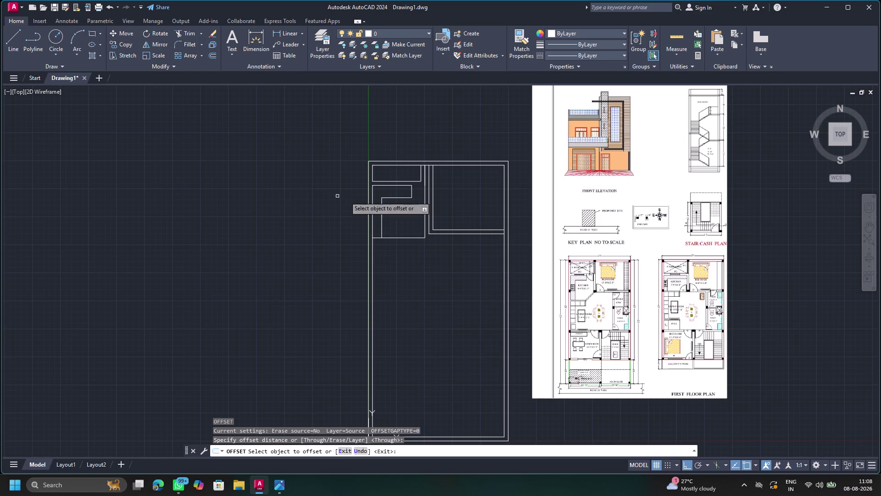
click(415, 238)
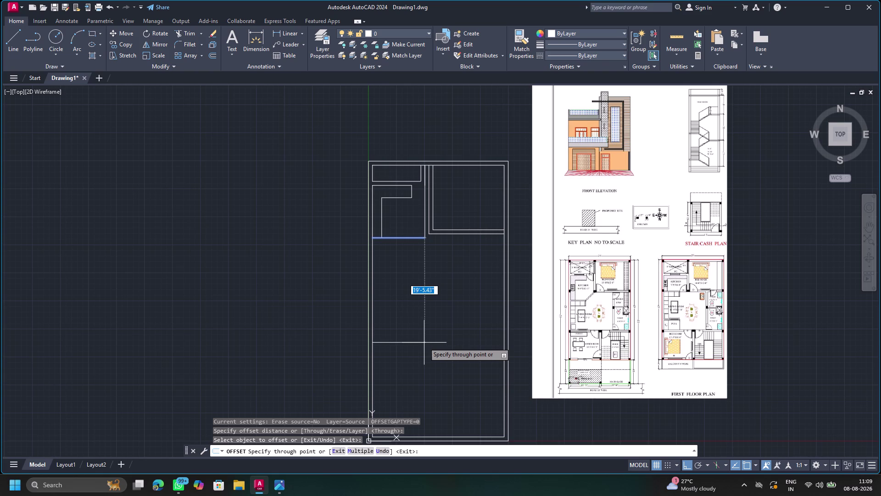
key(Escape)
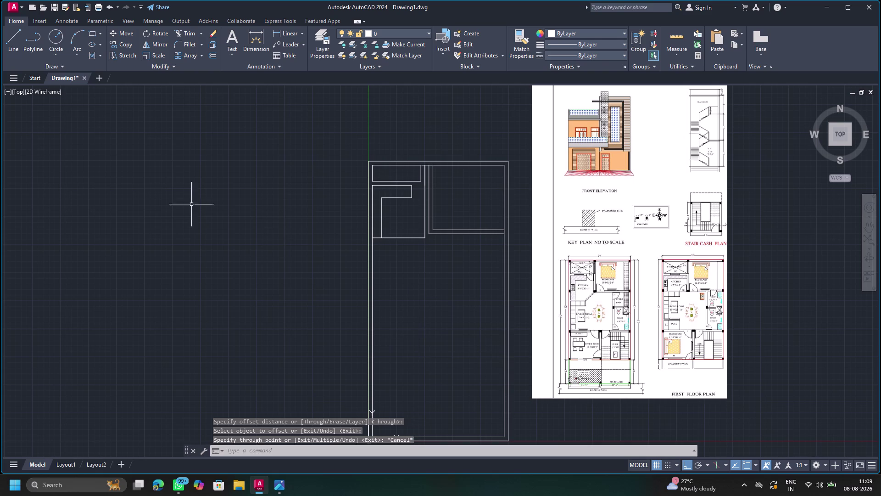
click(92, 33)
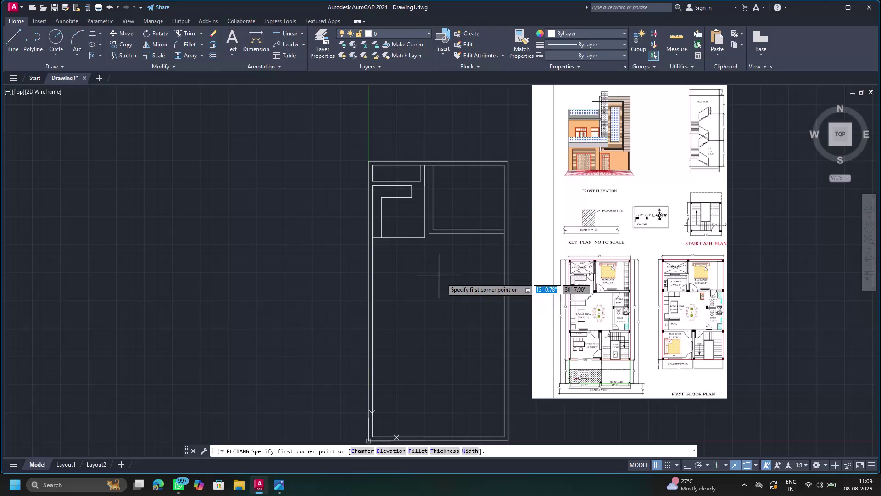
Draw a rectangle from the inner wall corner, entering 6' for both dimensions.
scroll(up, 3)
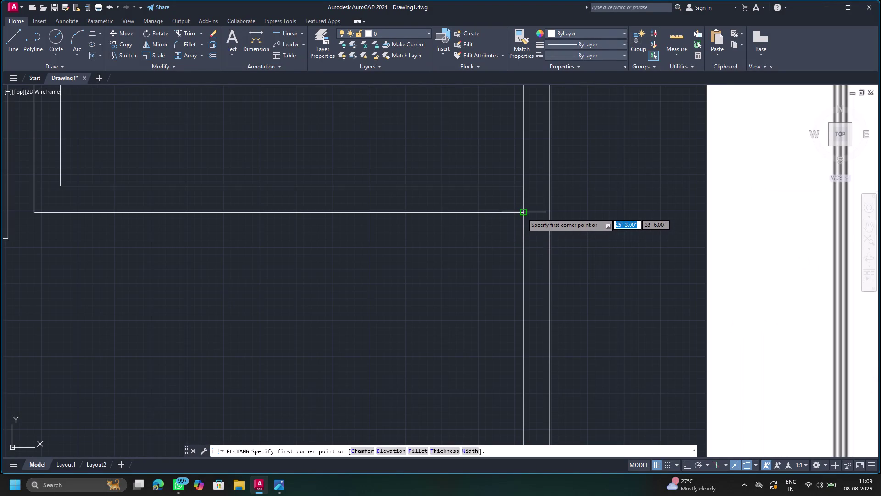
click(526, 213)
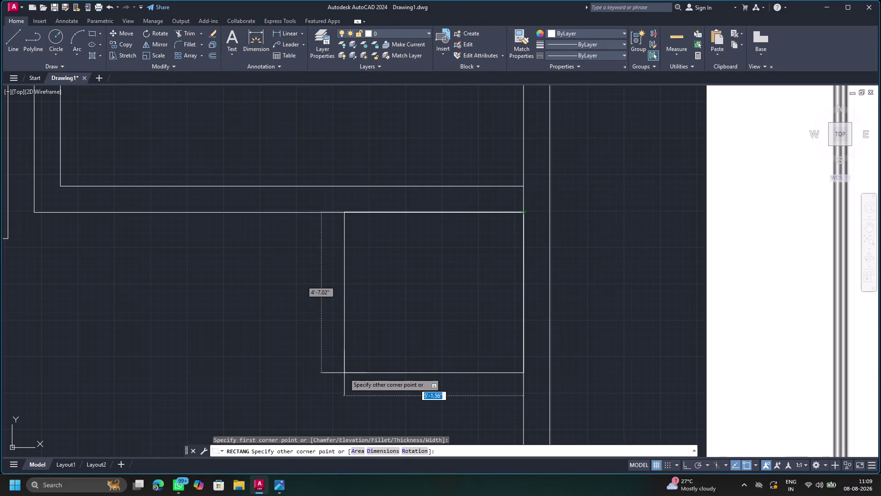
key(6)
key(apostrophe)
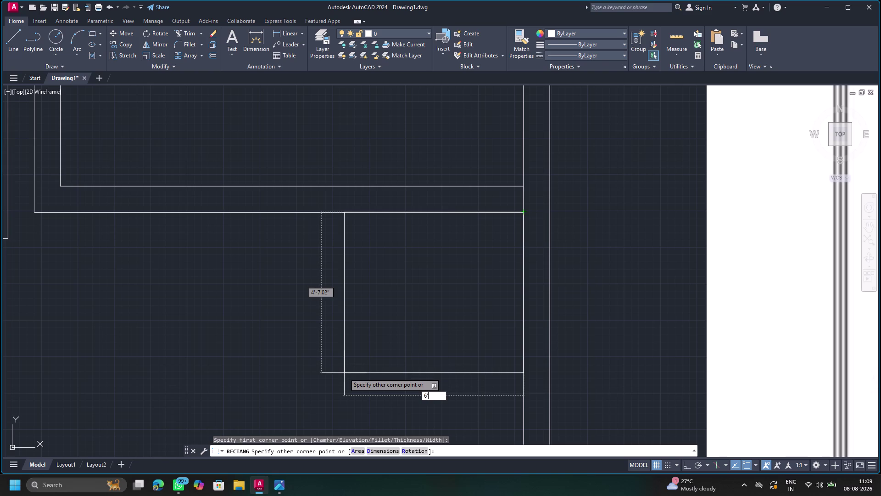
key(Tab)
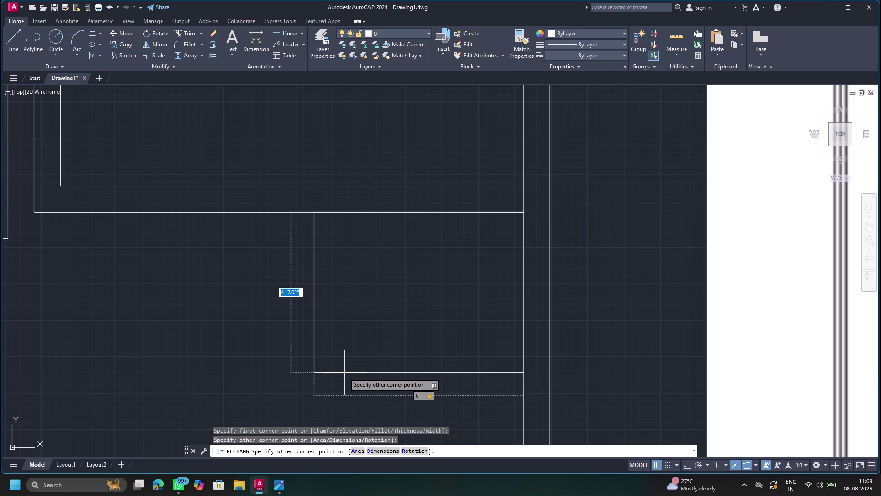
key(8)
key(BackSpace)
key(6)
key(apostrophe)
key(Return)
Zoom and pan to bring the reference plan alongside the drawing.
scroll(down, 3)
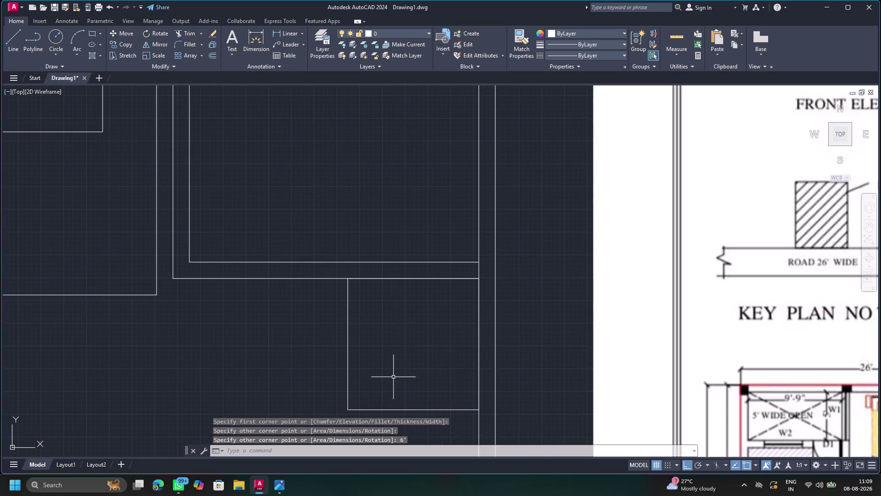
middle_drag(389, 364, 318, 249)
scroll(down, 3)
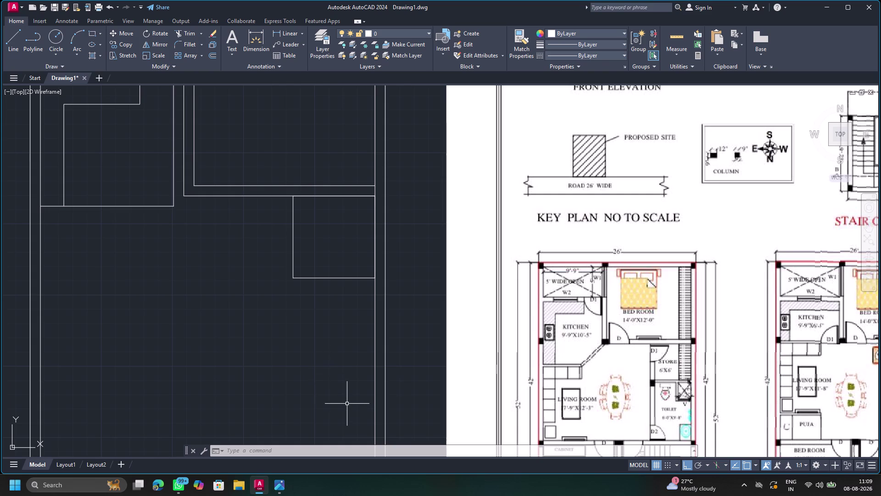
middle_drag(333, 330, 297, 319)
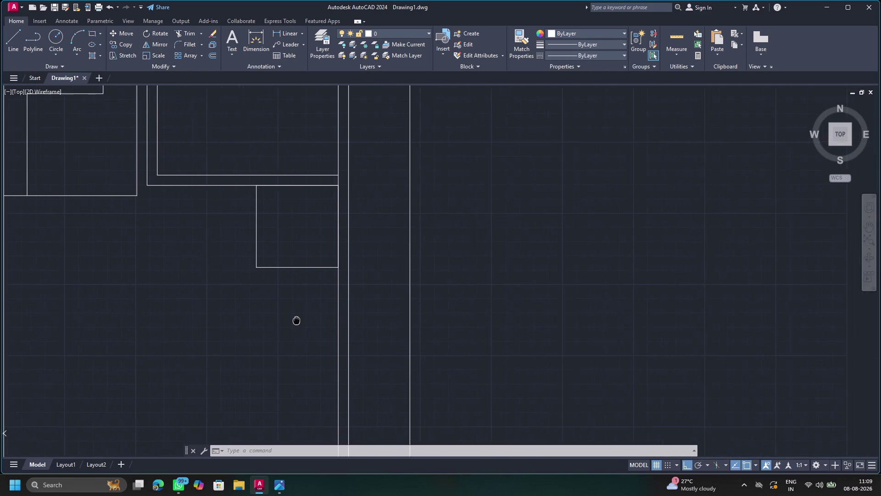
middle_drag(296, 319, 291, 320)
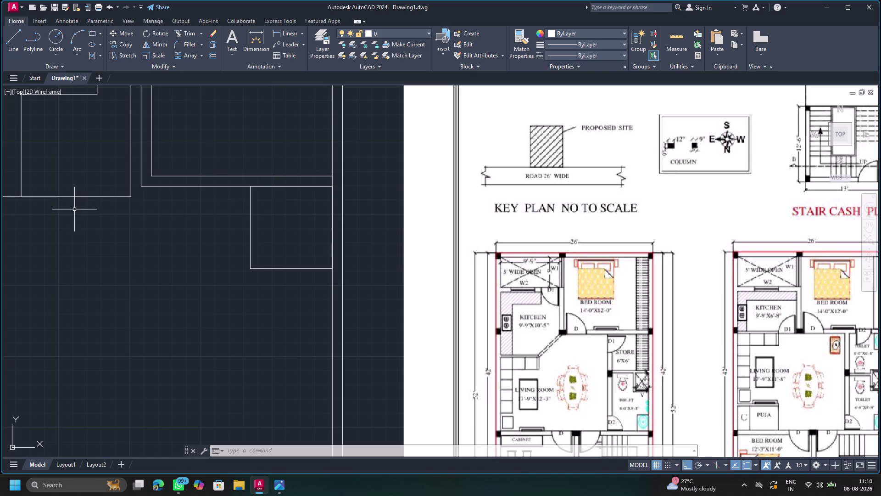
Start a stray rectangle and an offset, then cancel both.
click(89, 36)
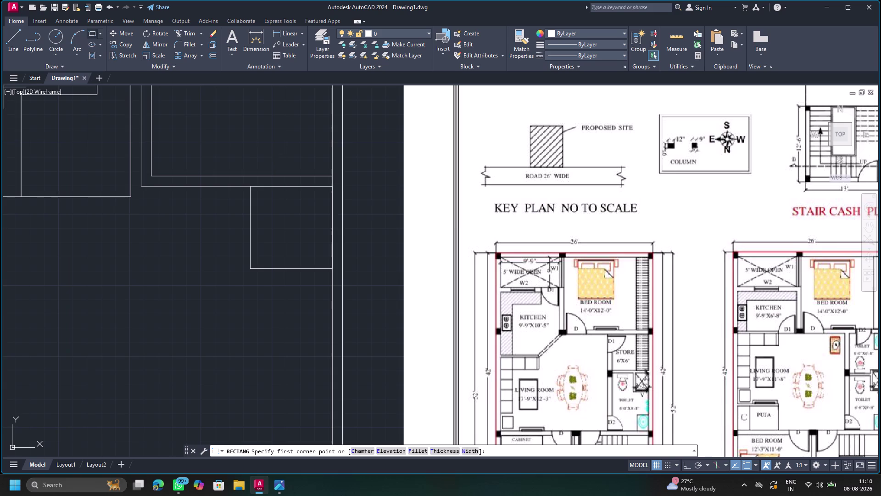
key(Escape)
key(o)
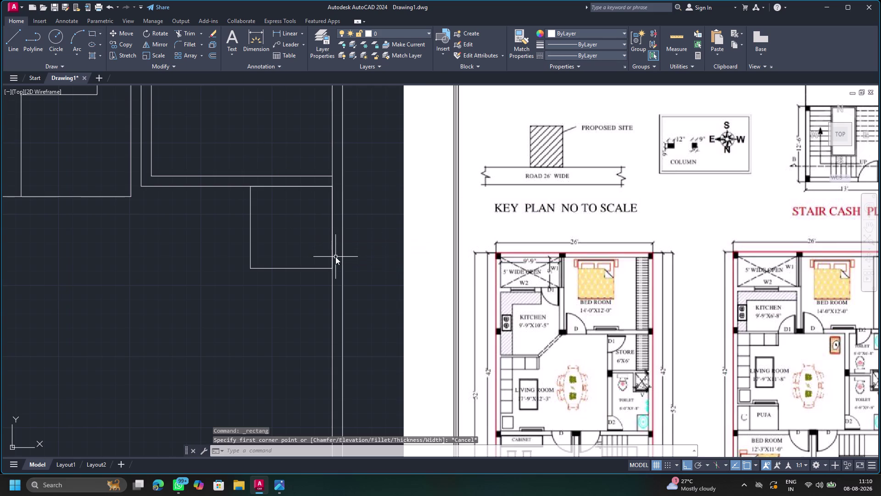
key(Return)
key(Return)
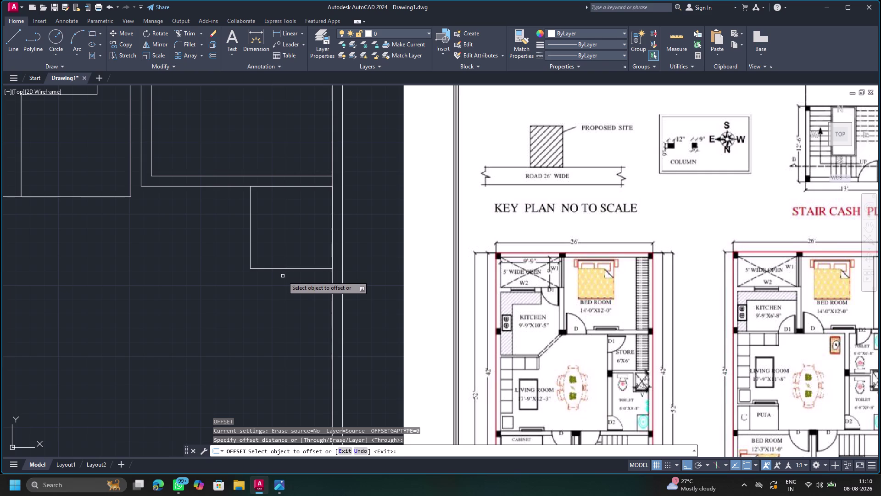
key(Escape)
Draw a 6' by 9'3" rectangle snapped to the previous room's lower corner.
click(90, 37)
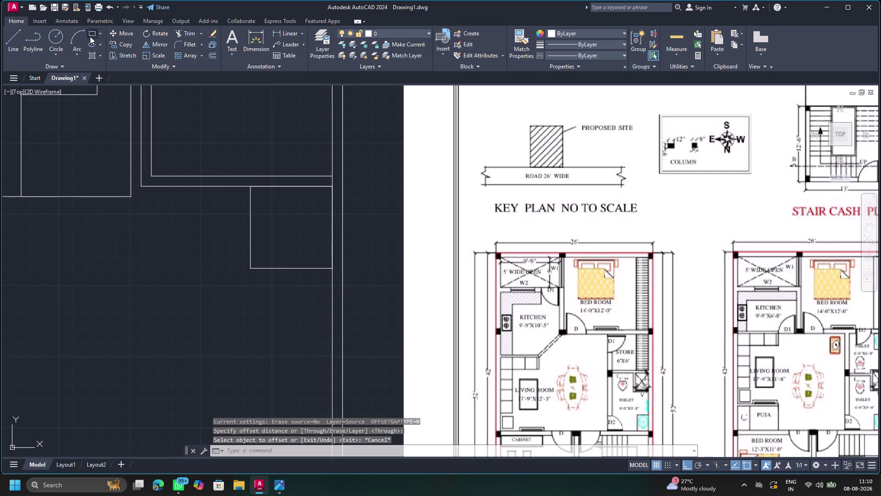
click(334, 265)
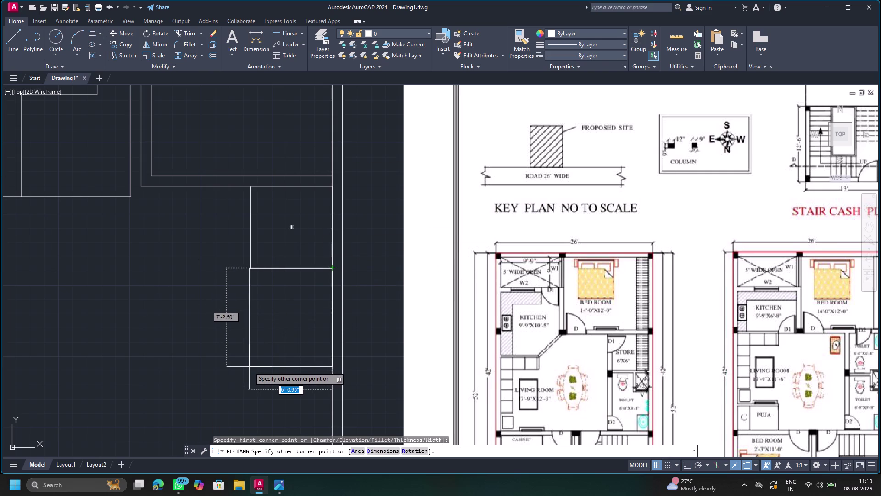
key(6)
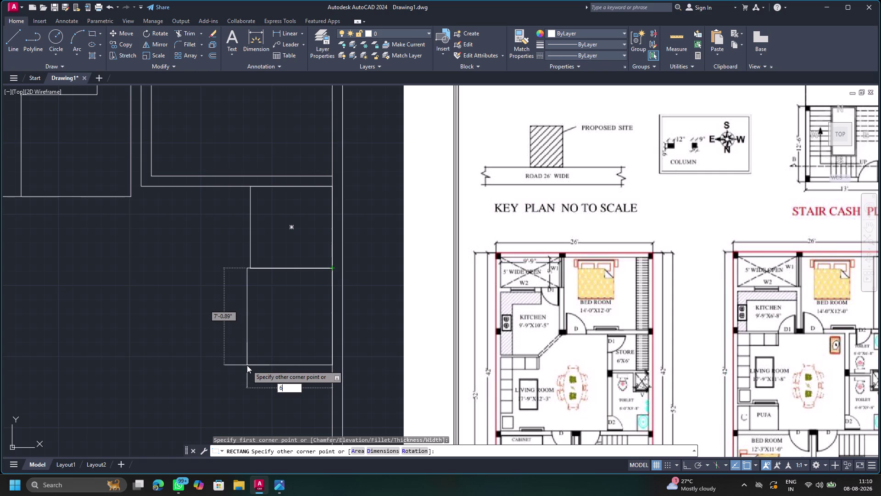
key(apostrophe)
key(Tab)
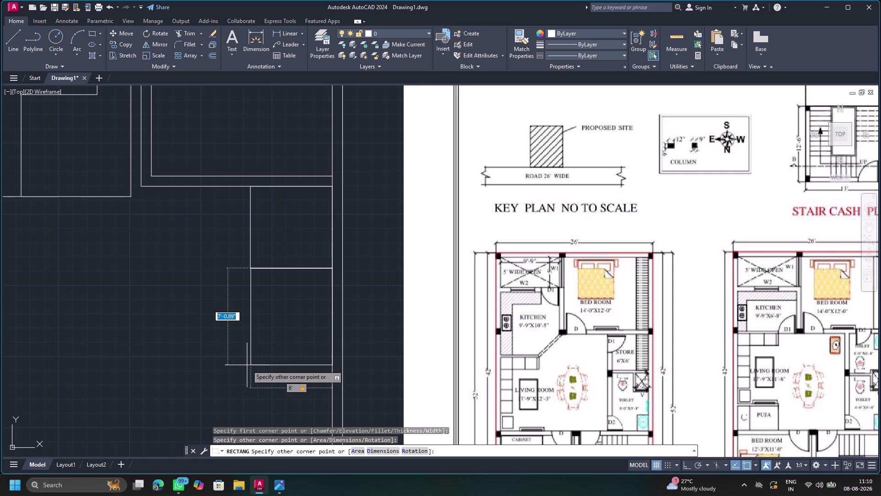
text(9)
text('3")
key(Return)
key(Escape)
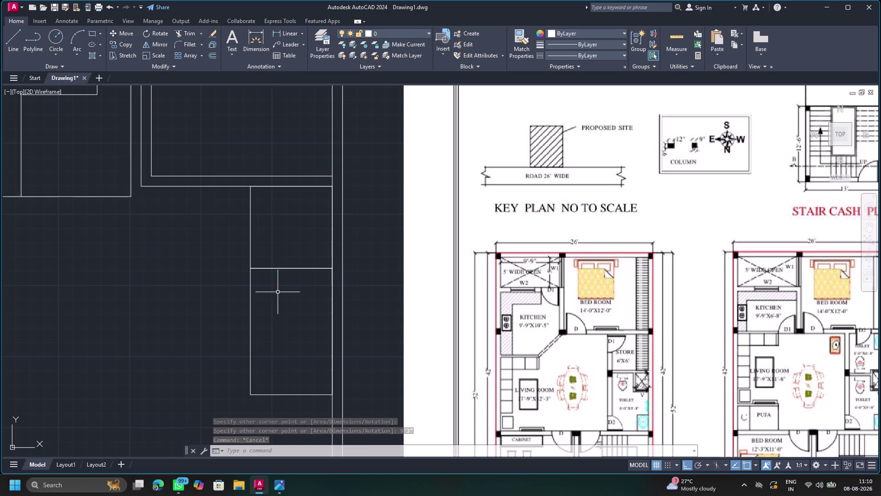
Pan and zoom to compare the traced plan with the reference drawing.
scroll(up, 3)
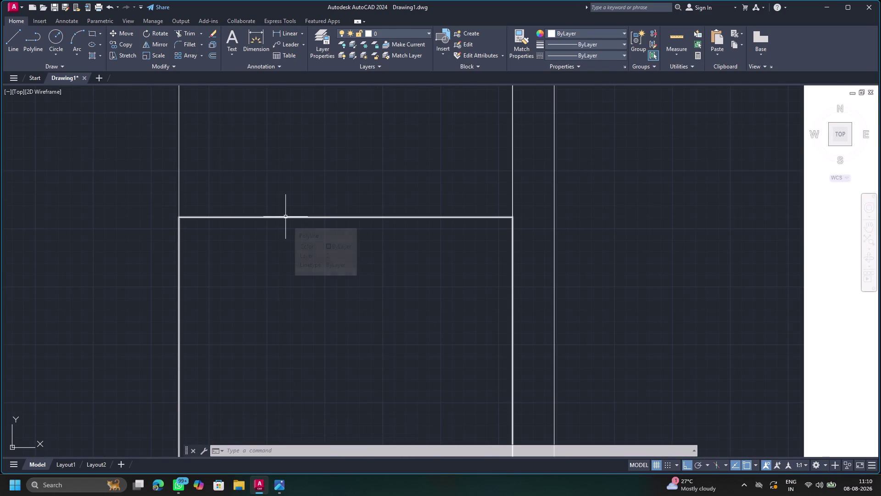
scroll(down, 3)
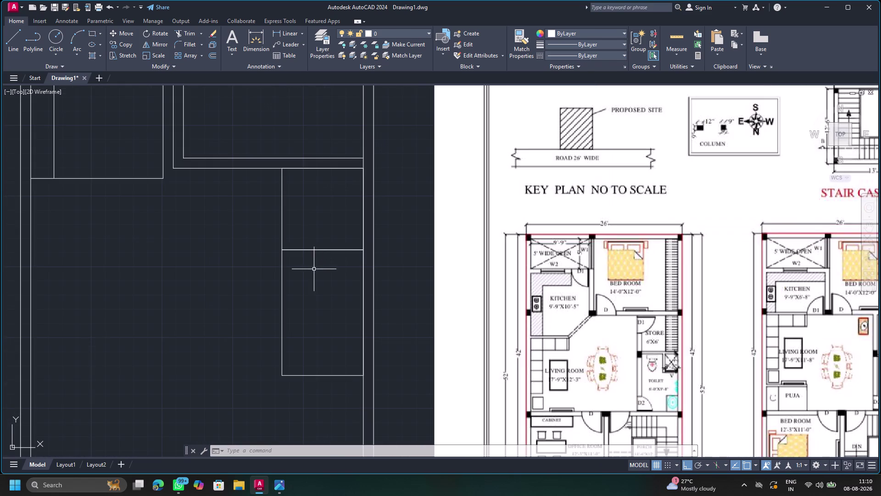
middle_drag(314, 271, 332, 242)
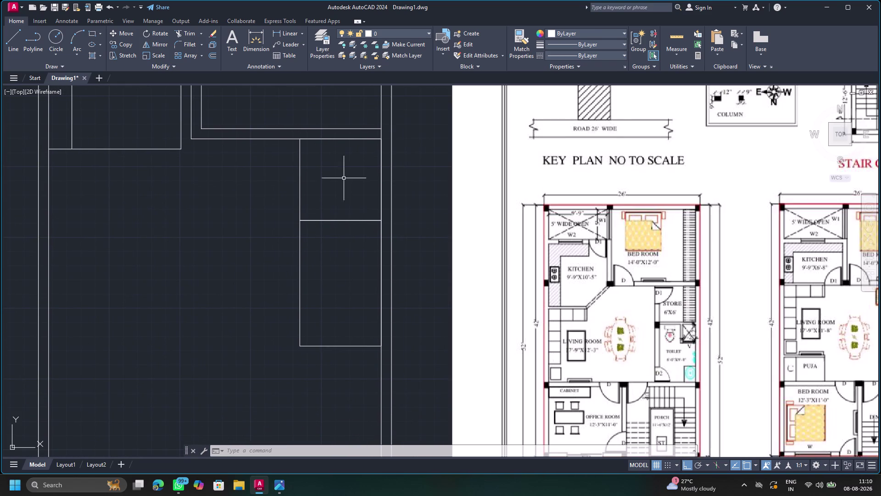
scroll(up, 3)
scroll(down, 3)
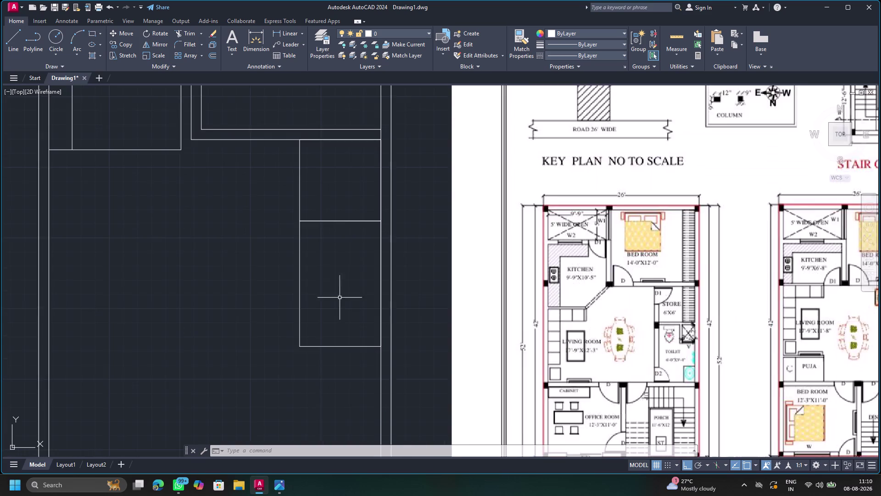
middle_drag(344, 295, 313, 364)
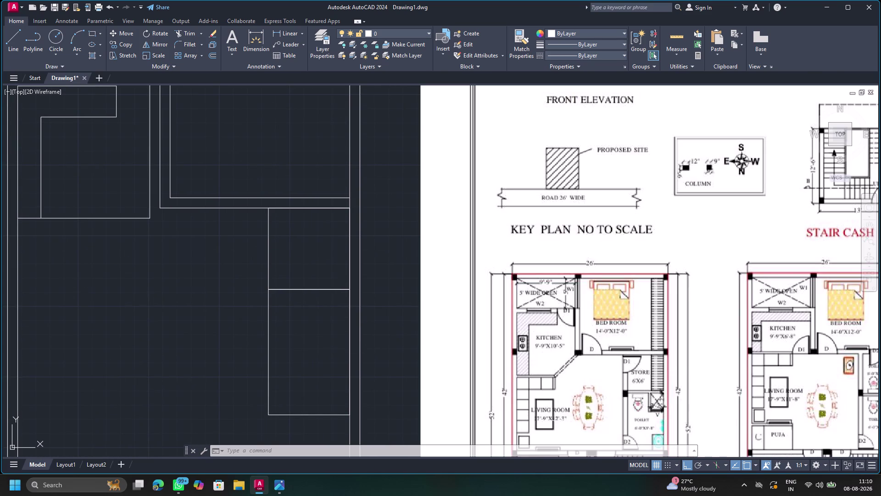
scroll(down, 3)
middle_drag(636, 379, 635, 378)
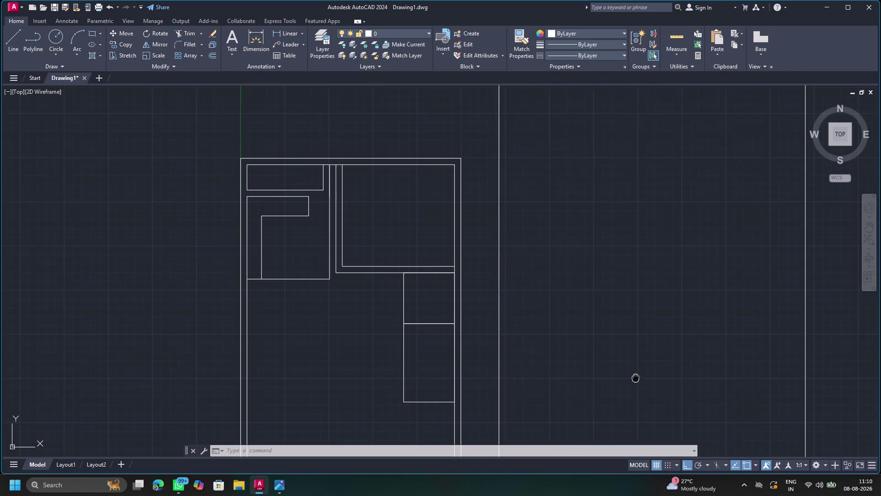
middle_drag(636, 378, 616, 360)
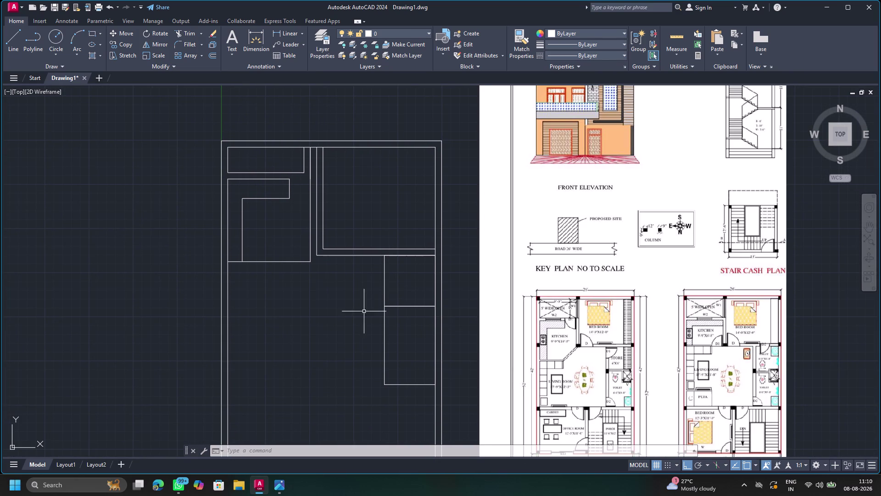
Start OFFSET with the Through option.
key(o)
key(Return)
key(Return)
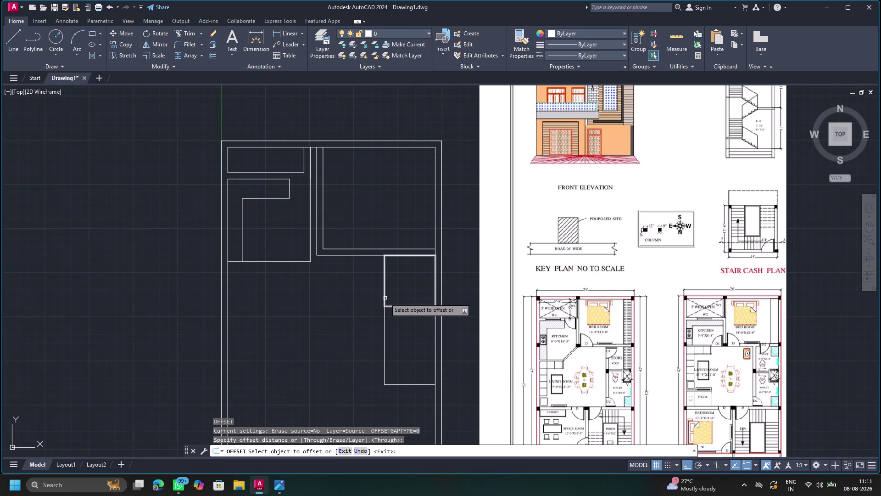
Offset the upper small room outline 9" inward, then begin a fence trim across it.
click(385, 297)
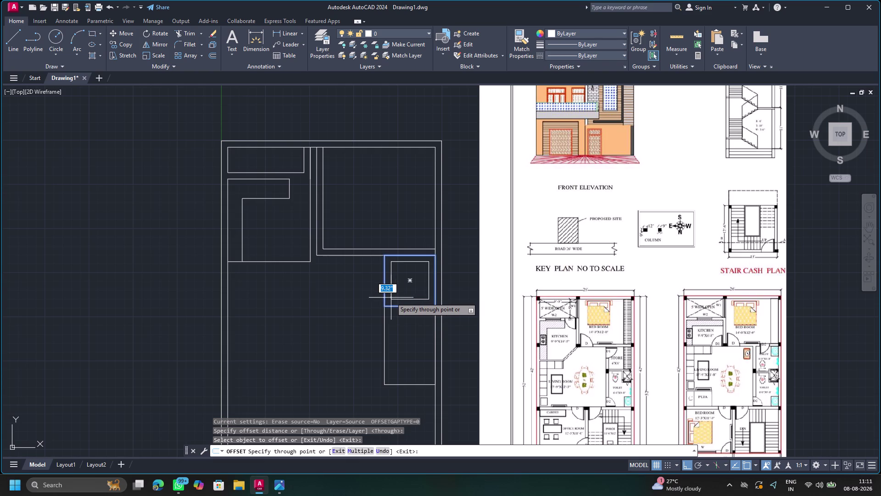
key(9)
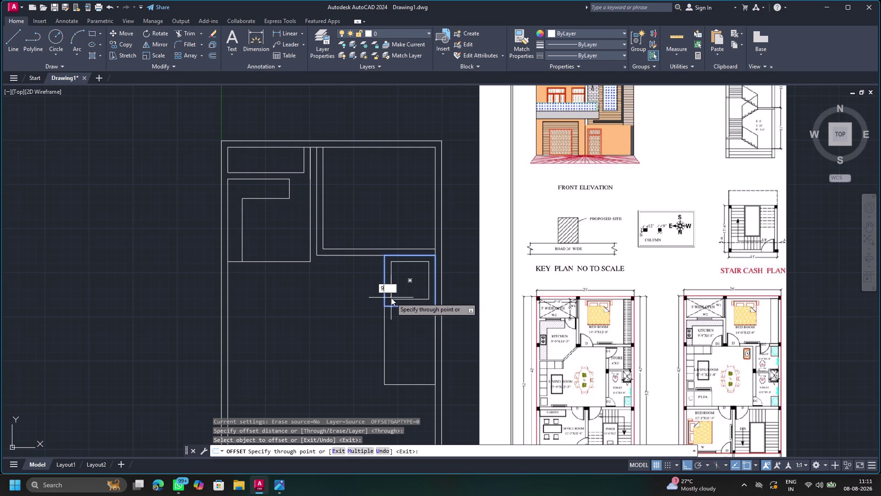
key(shift+quotedbl)
key(Return)
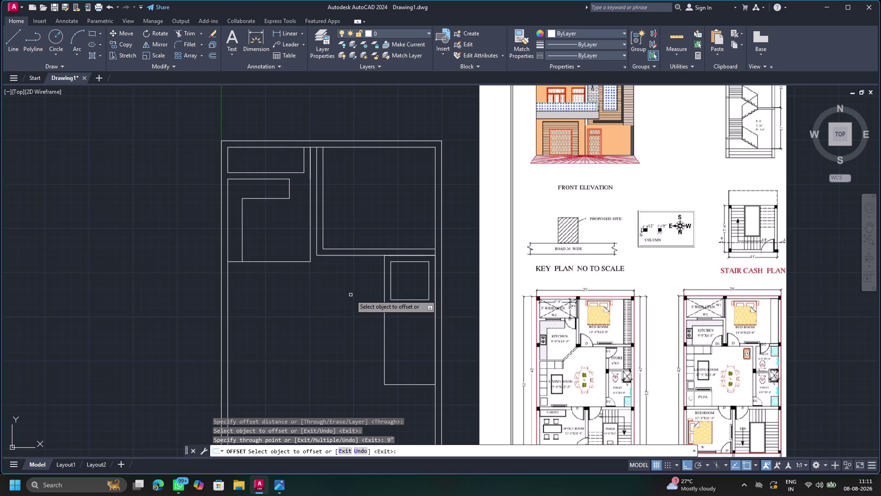
click(181, 37)
drag(350, 274, 429, 294)
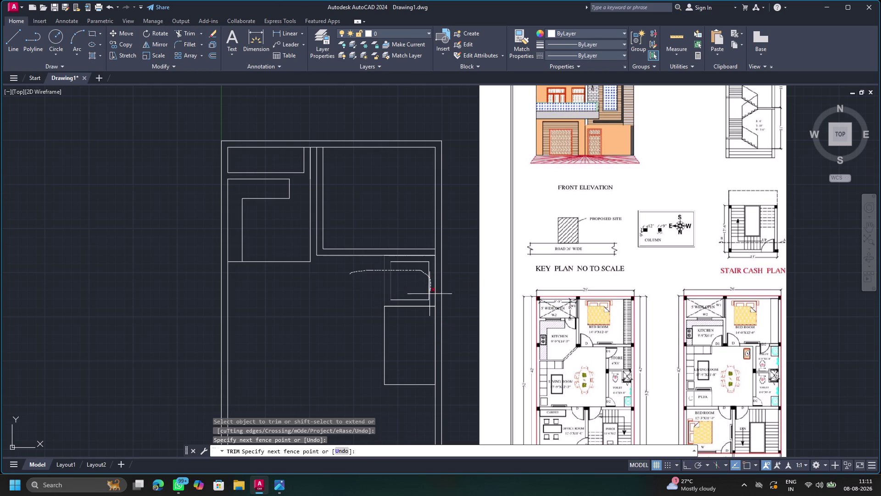
Fence-trim the inset square, the stacked right-wall room outlines and the leftover line segment.
drag(430, 293, 406, 272)
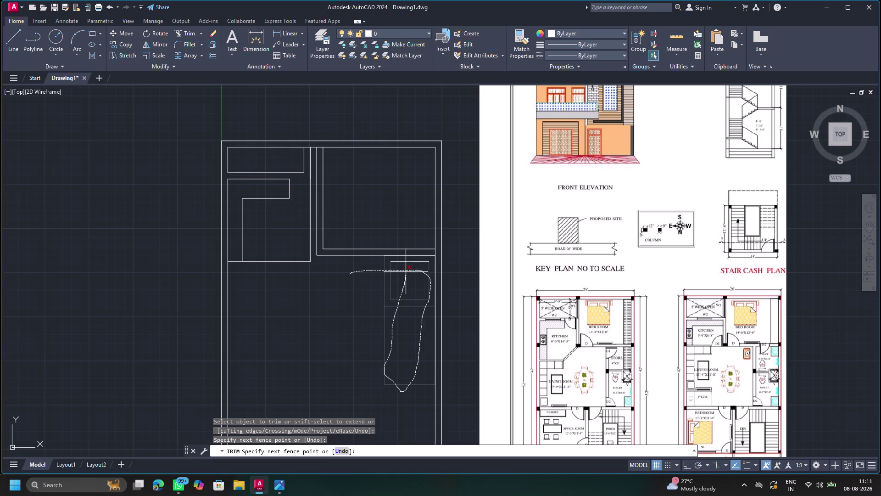
drag(406, 272, 410, 262)
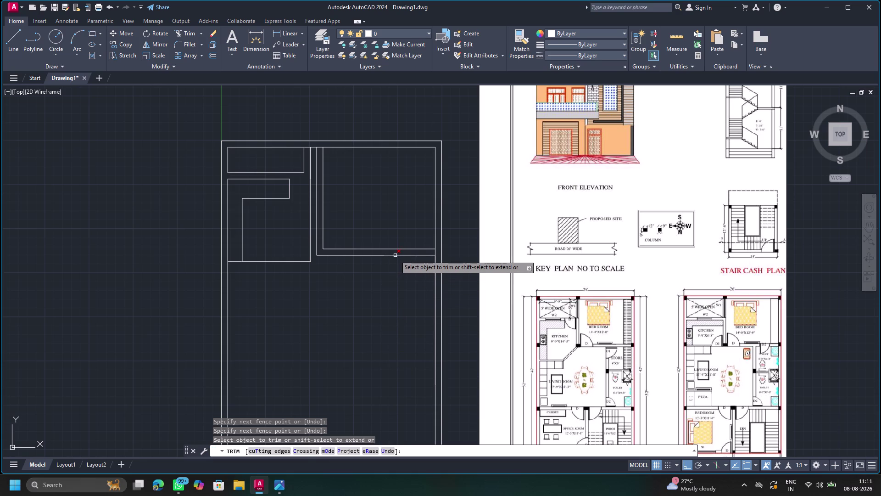
click(395, 255)
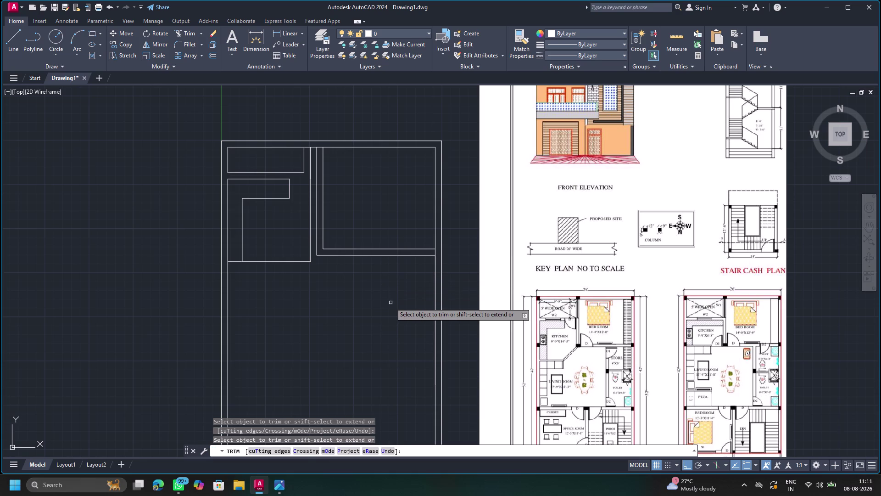
key(Escape)
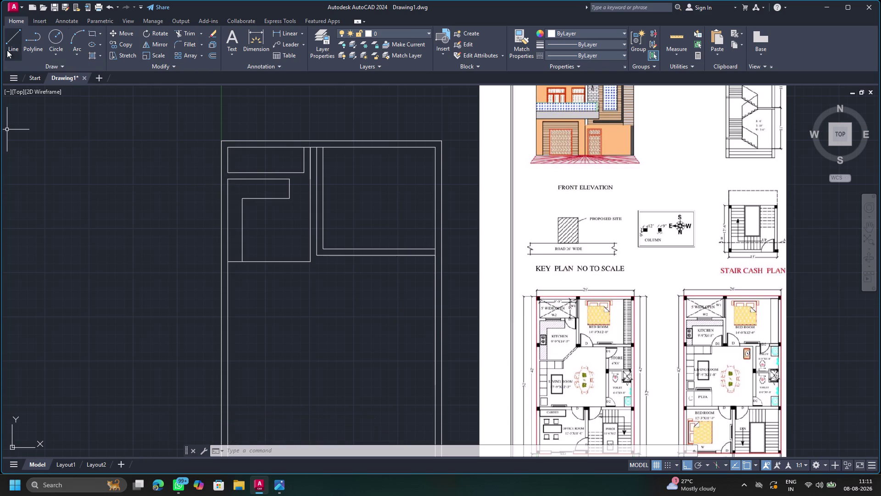
Draw 6' leftward and 6' downward lines from the upper wall corner to the right wall.
click(18, 42)
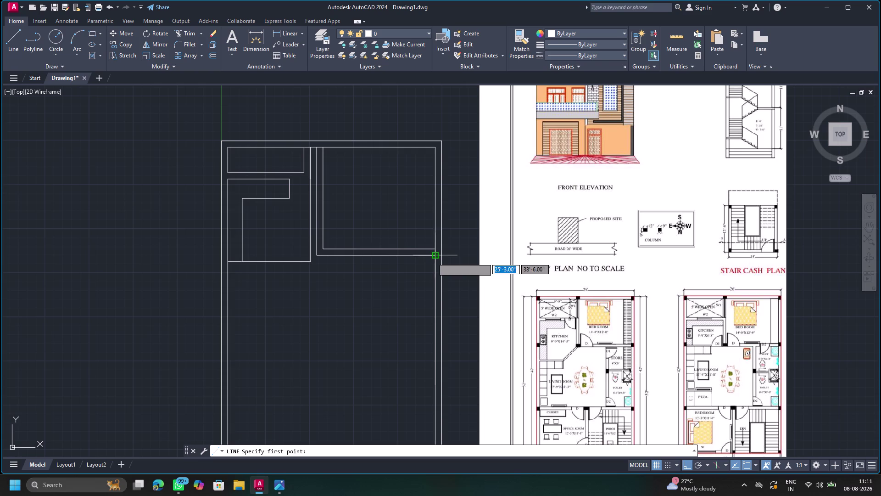
click(432, 258)
key(6)
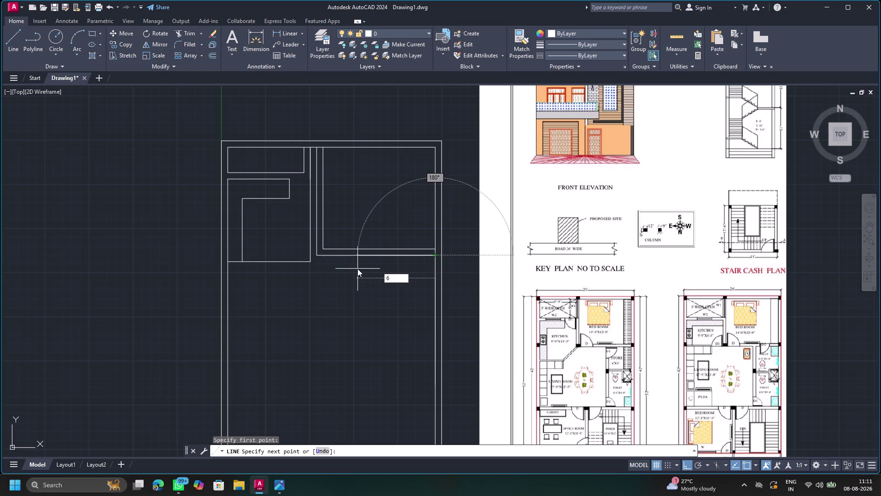
key(apostrophe)
key(Return)
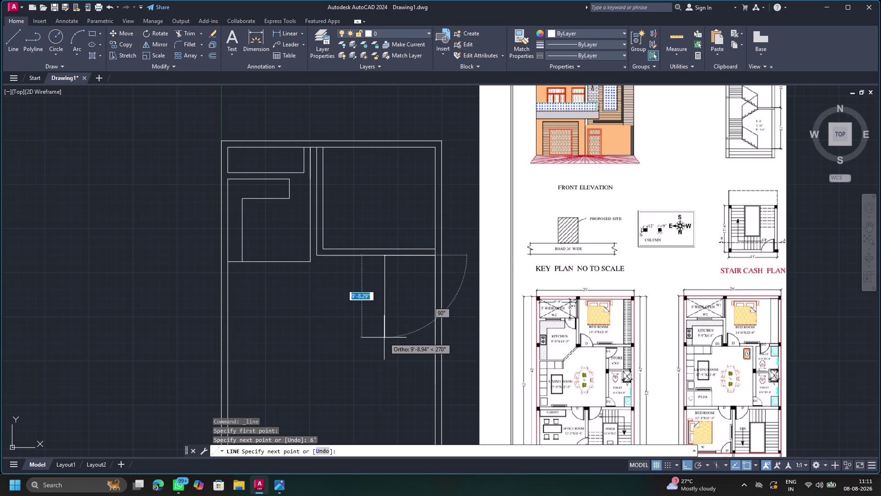
key(6)
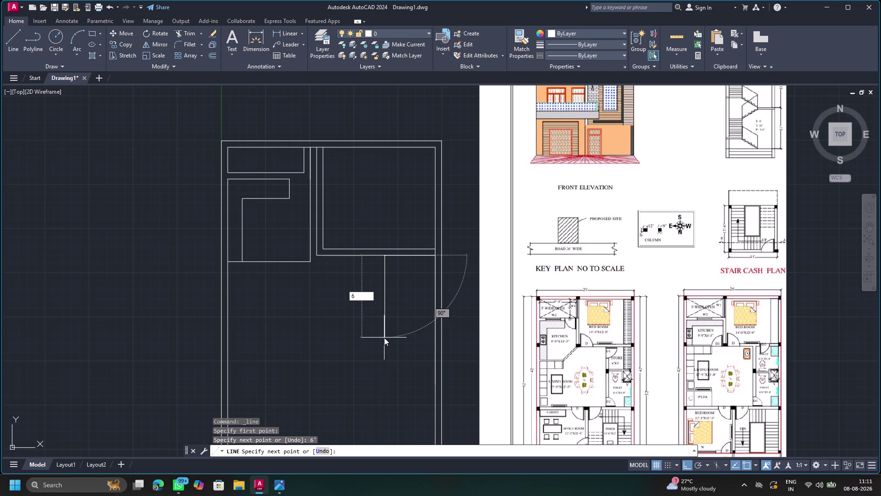
key(apostrophe)
key(Return)
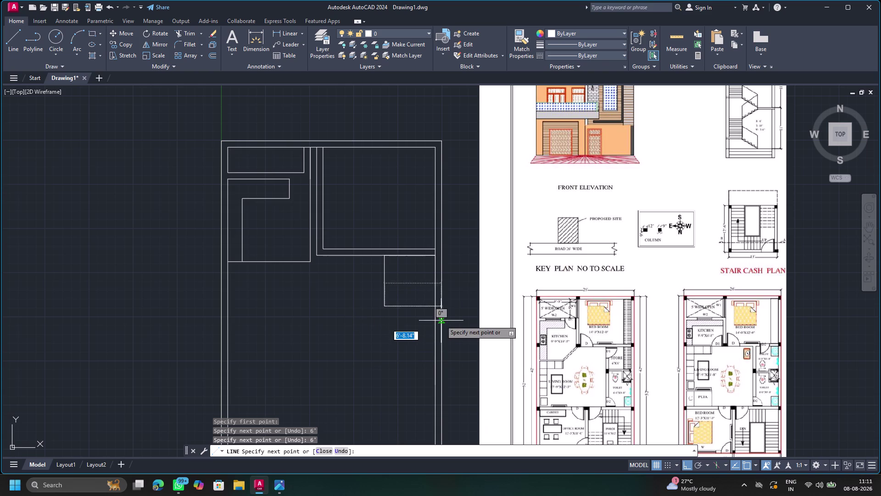
scroll(up, 3)
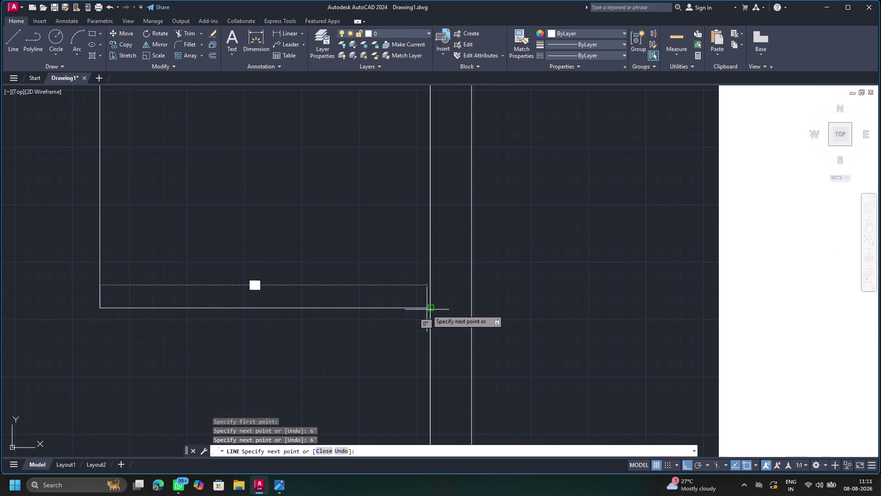
click(430, 307)
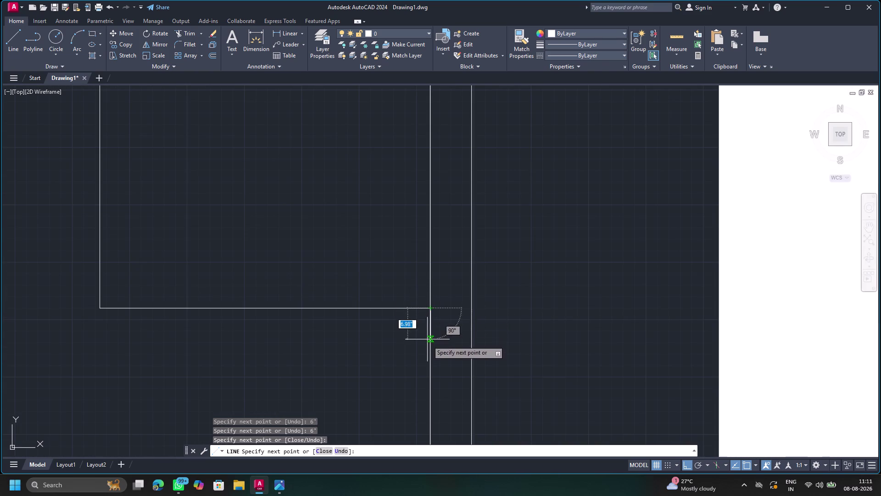
Continue the small room outline with 9'8" and 6' segments, then end the line.
middle_drag(431, 420, 441, 277)
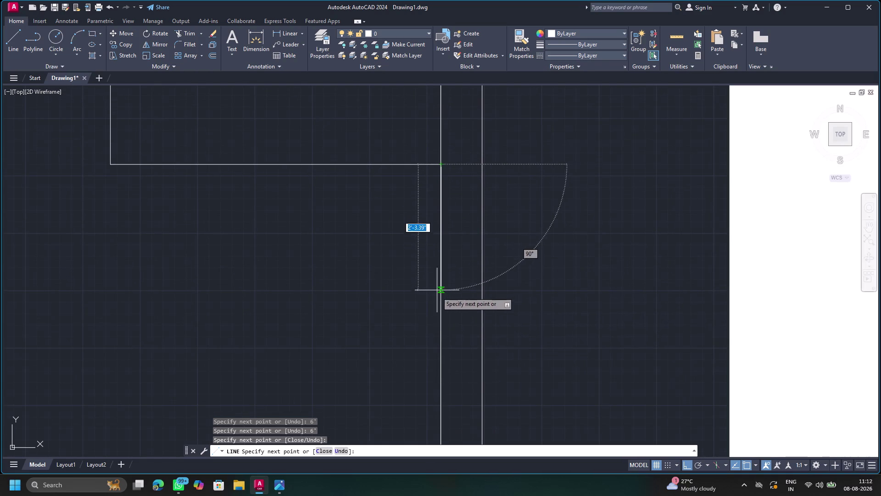
scroll(down, 3)
scroll(down, 3)
middle_drag(786, 304, 561, 266)
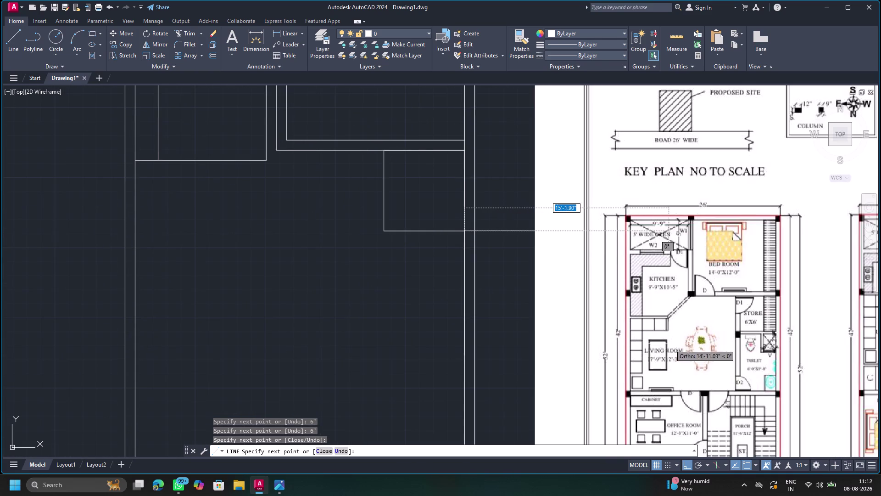
scroll(up, 3)
scroll(down, 3)
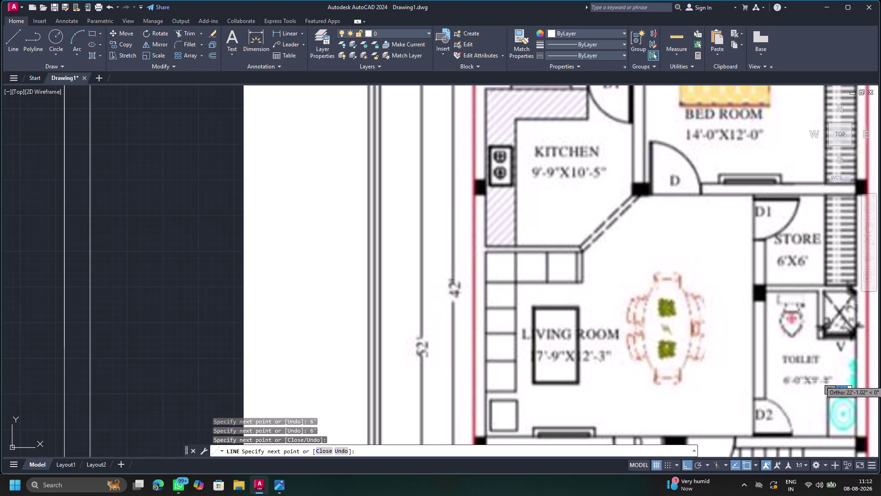
middle_drag(75, 328, 77, 328)
scroll(down, 3)
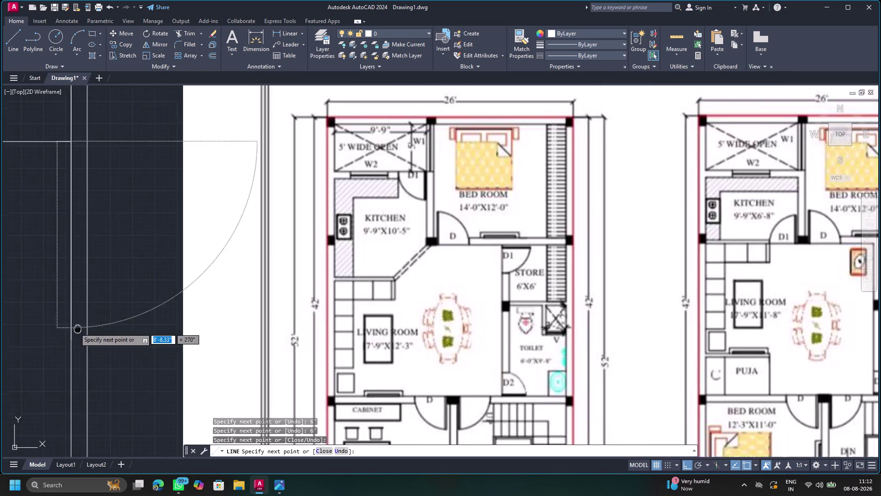
middle_drag(78, 328, 516, 300)
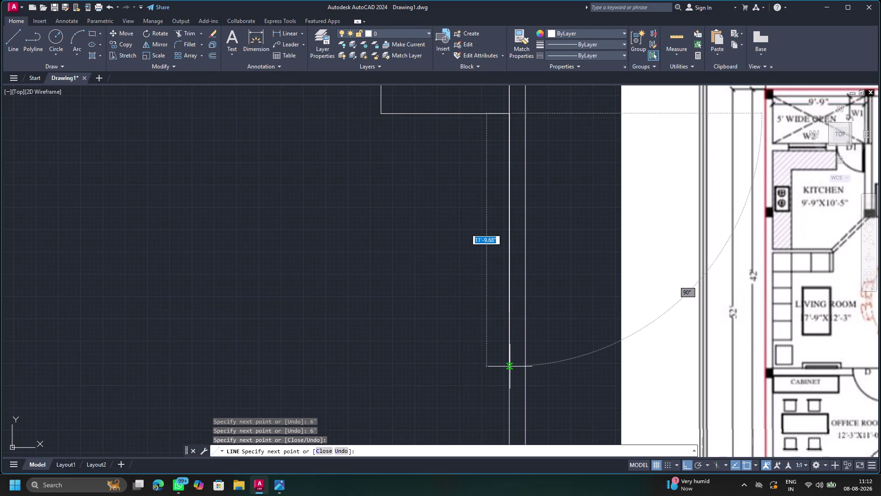
key(9)
text('8)
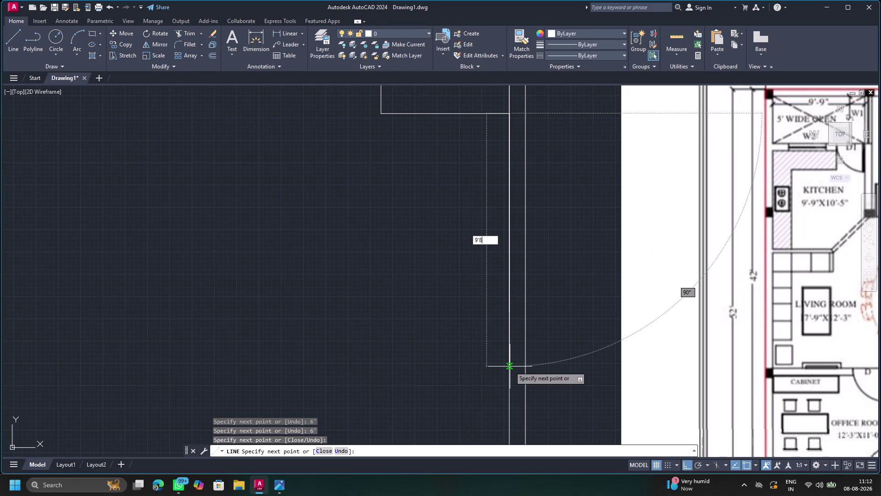
key(shift+quotedbl)
key(Return)
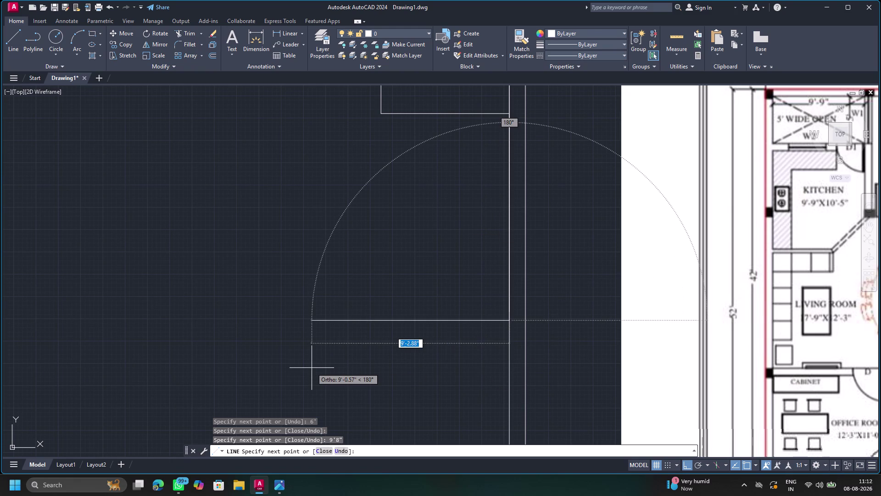
key(6)
key(apostrophe)
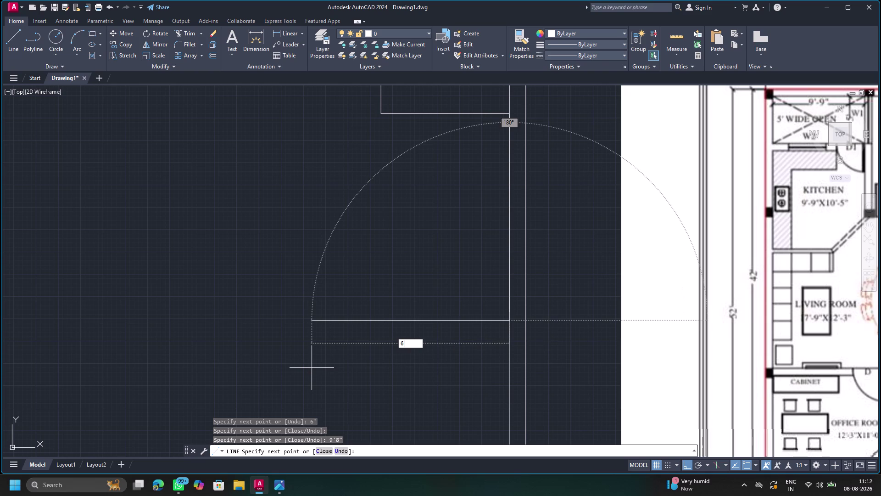
key(Return)
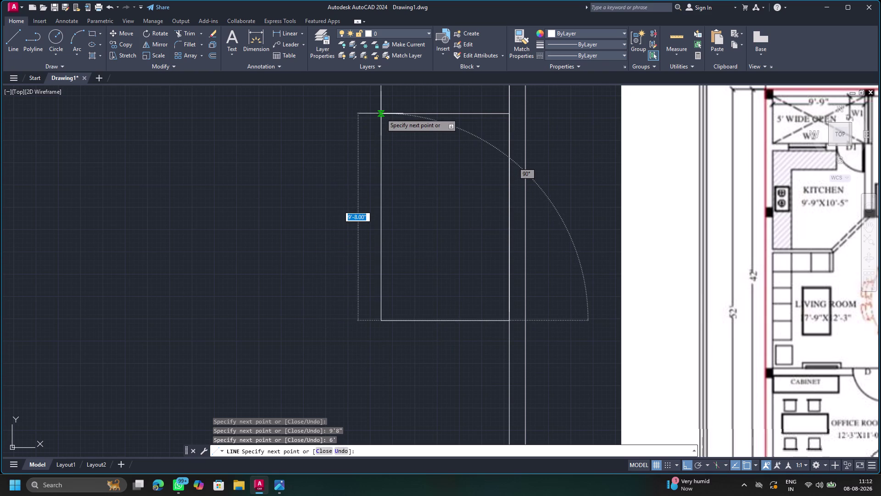
click(380, 113)
key(Escape)
scroll(down, 3)
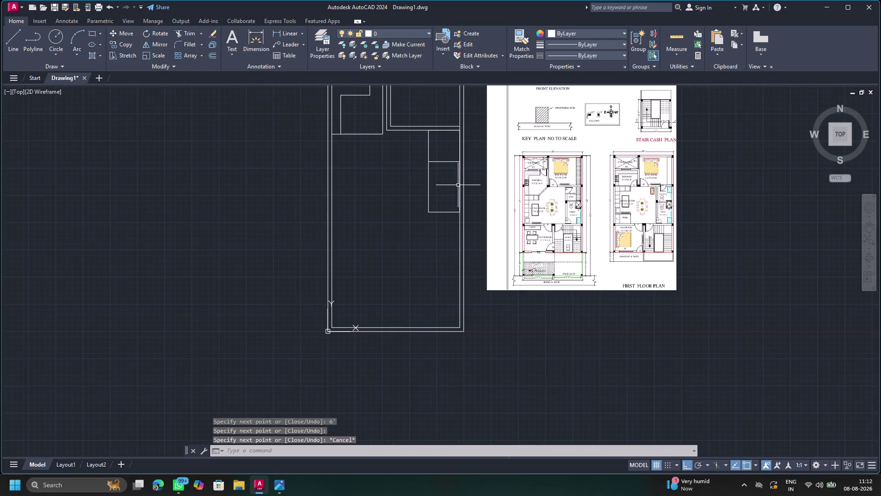
Erase the extra vertical line beside the rooms and the short vertical and top edge lines.
click(460, 186)
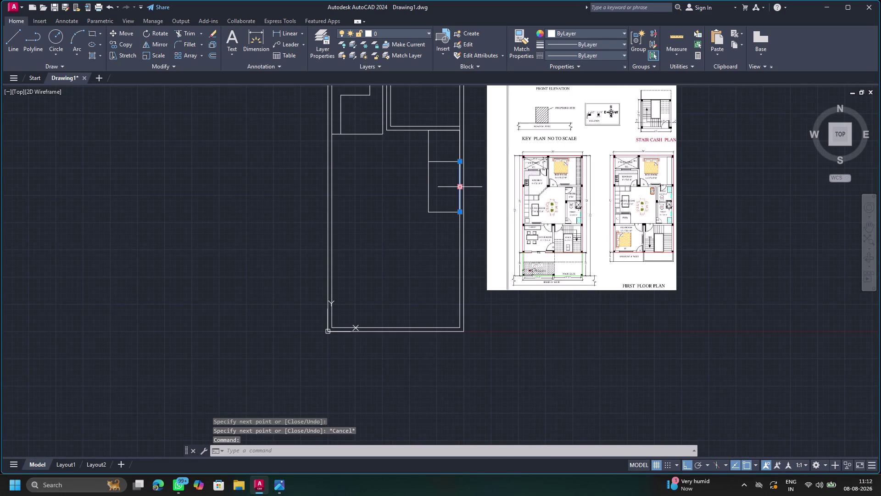
key(Delete)
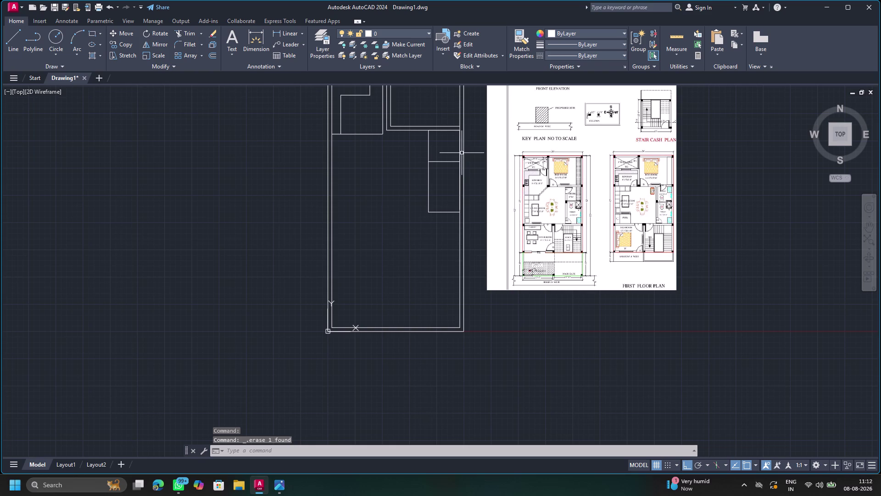
click(460, 151)
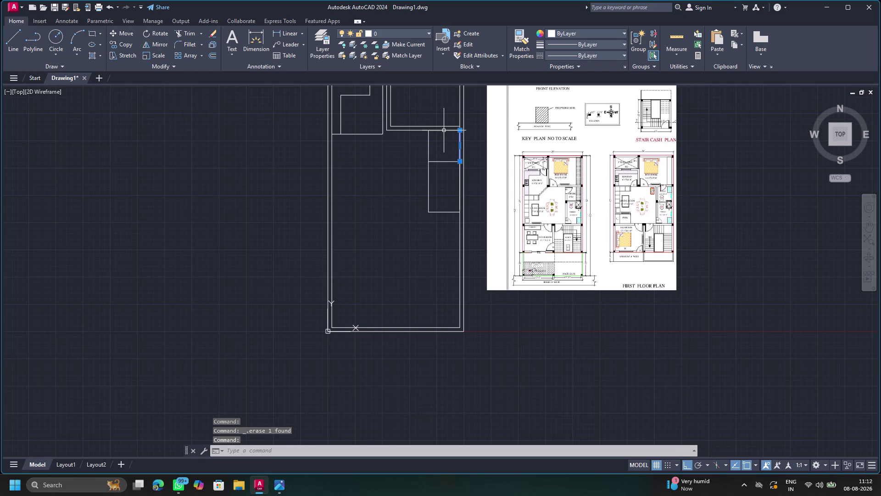
click(446, 130)
key(Delete)
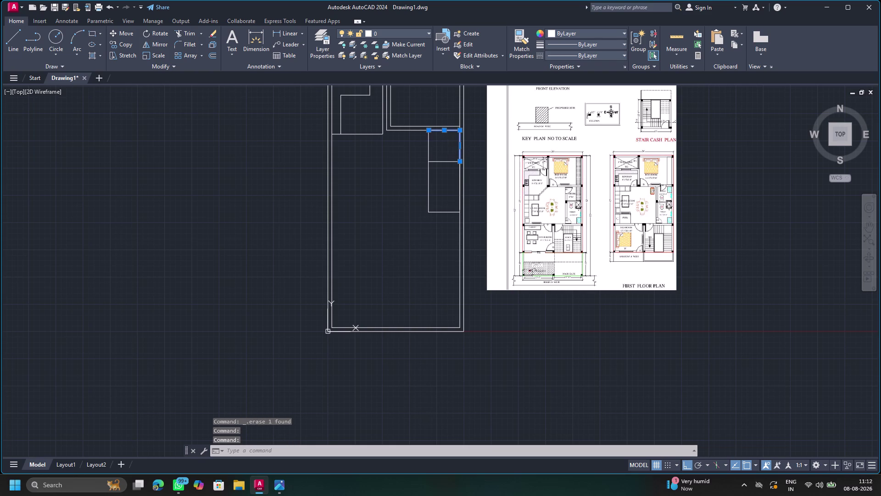
Frame the view to show the whole plan alongside the reference image.
middle_drag(484, 149, 384, 222)
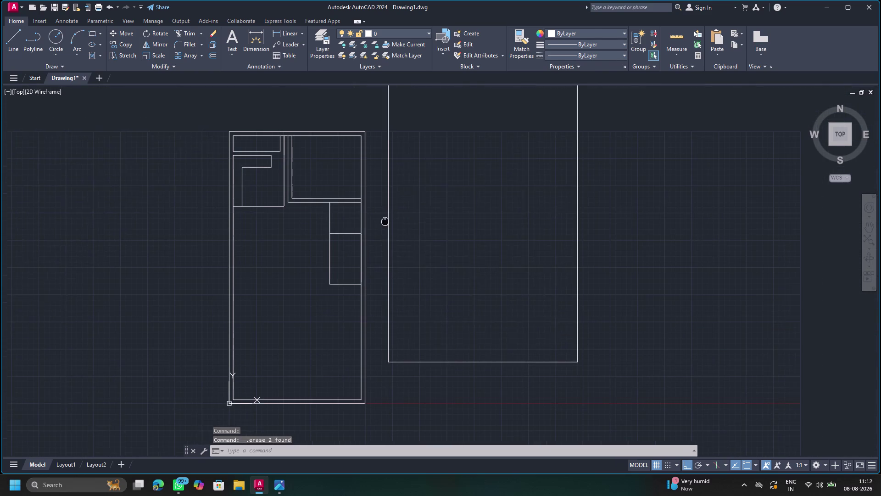
middle_drag(384, 222, 380, 224)
scroll(up, 3)
scroll(down, 3)
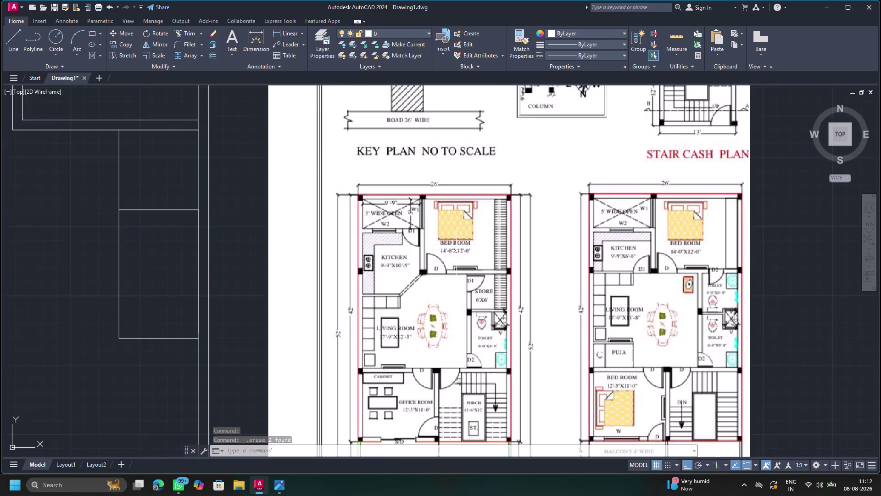
scroll(down, 3)
middle_drag(473, 193, 404, 303)
click(496, 150)
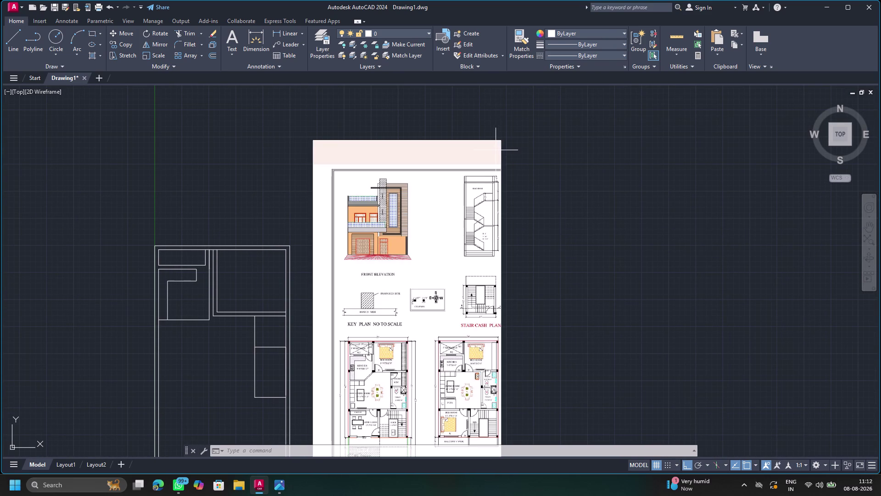
click(499, 141)
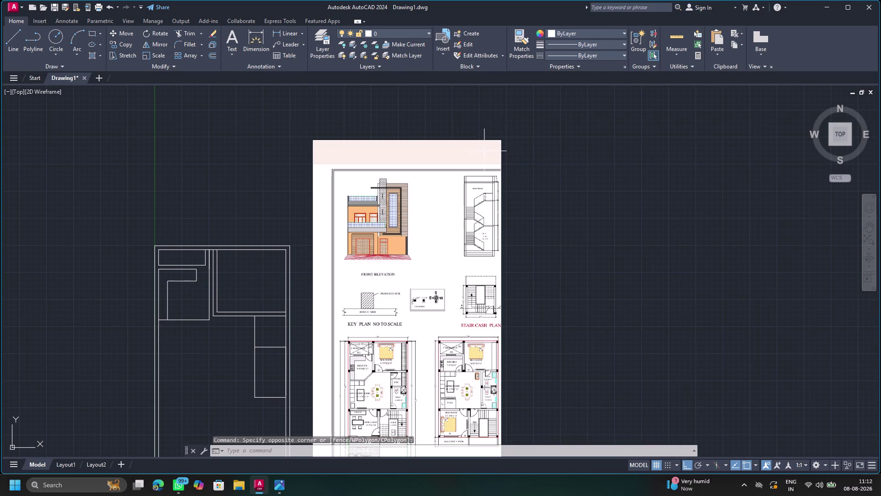
click(474, 160)
key(Escape)
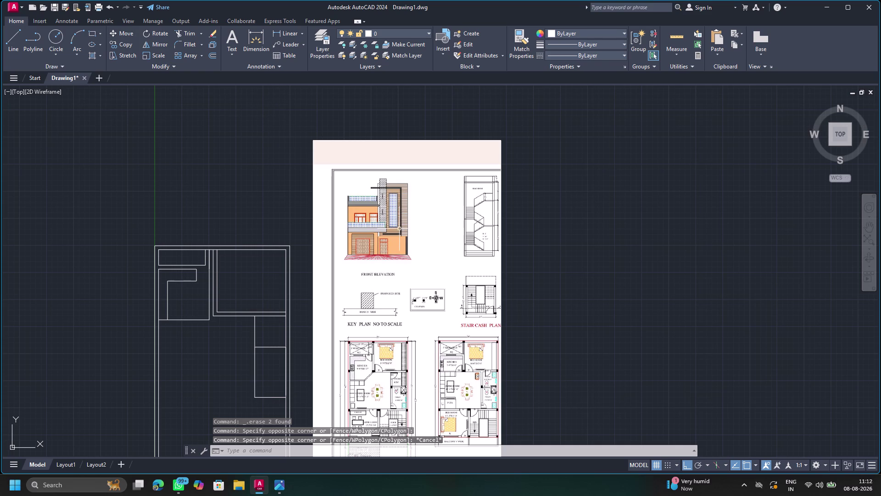
key(s)
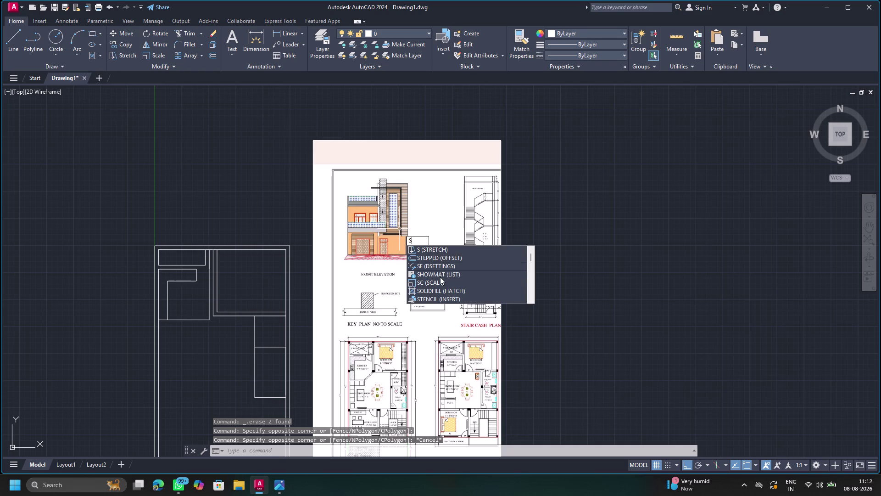
click(440, 280)
click(500, 143)
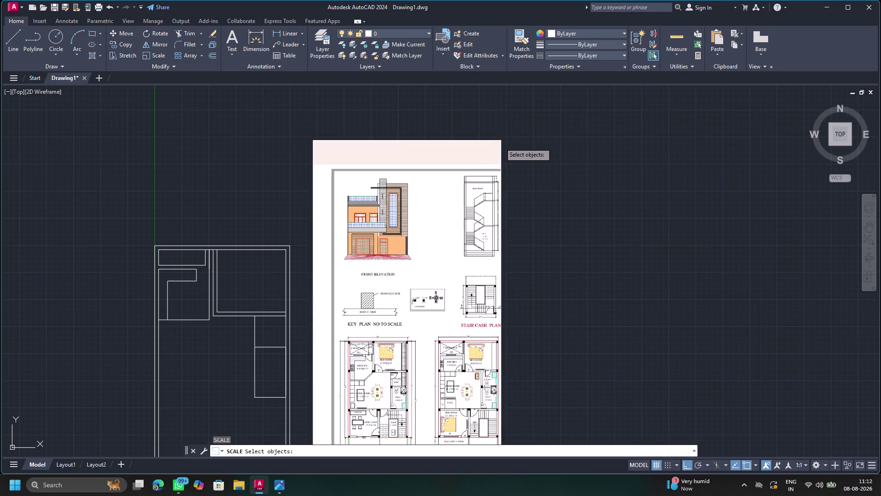
drag(500, 142, 500, 135)
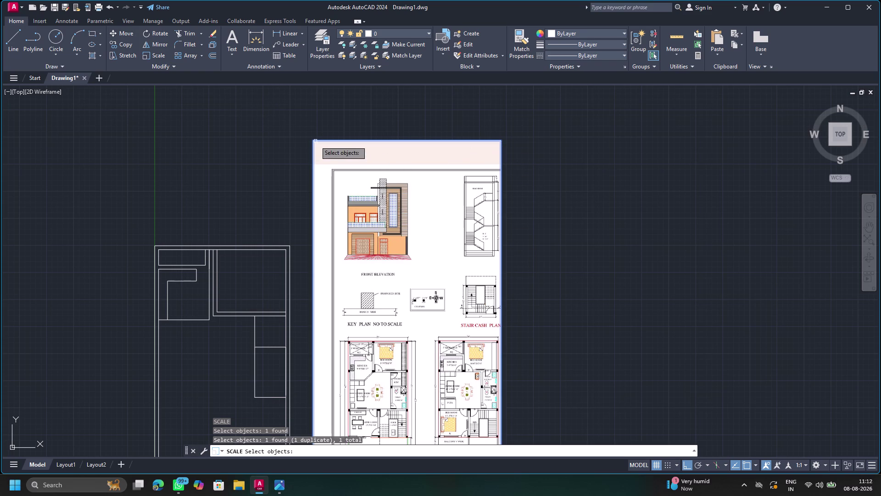
drag(313, 140, 298, 120)
scroll(down, 3)
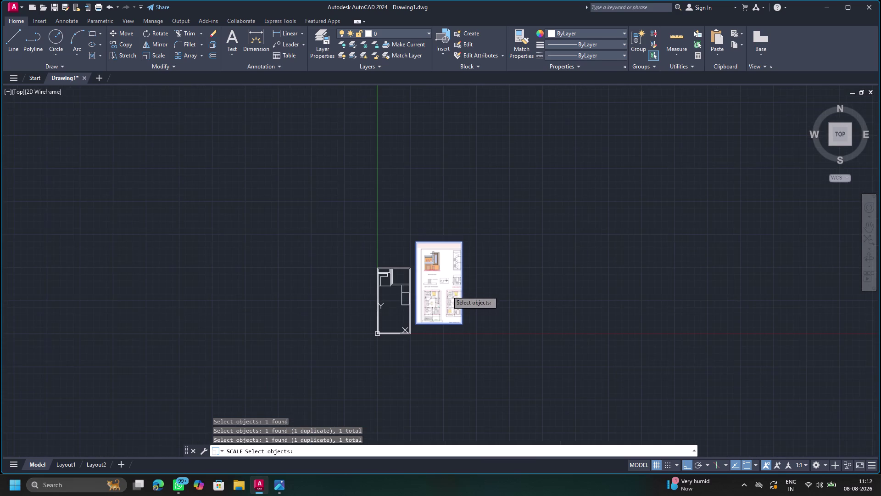
middle_drag(448, 291, 436, 205)
drag(448, 236, 457, 248)
scroll(up, 3)
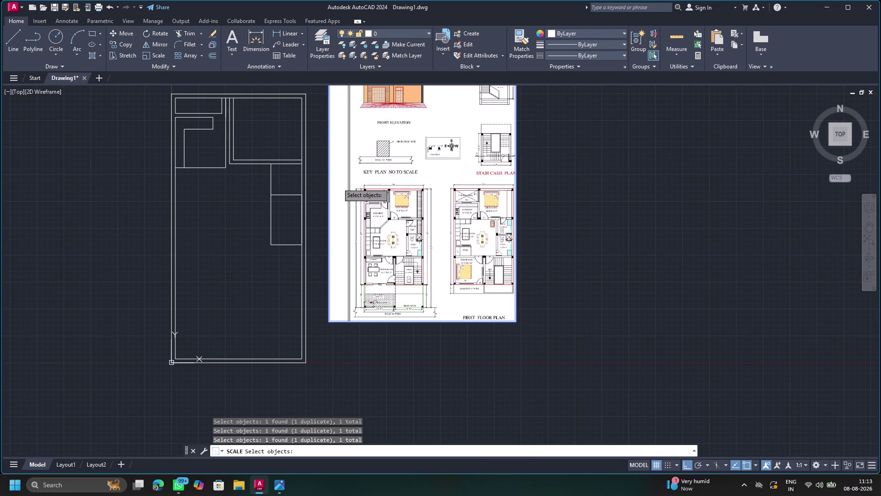
drag(331, 183, 328, 265)
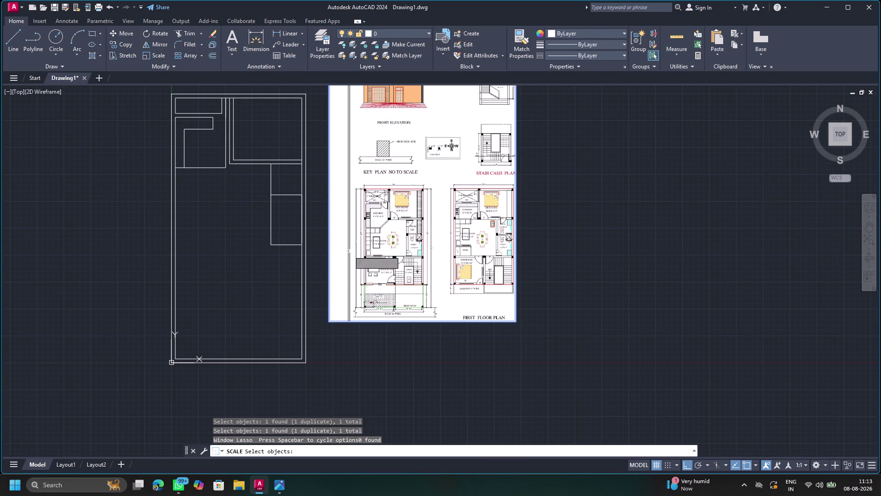
key(Escape)
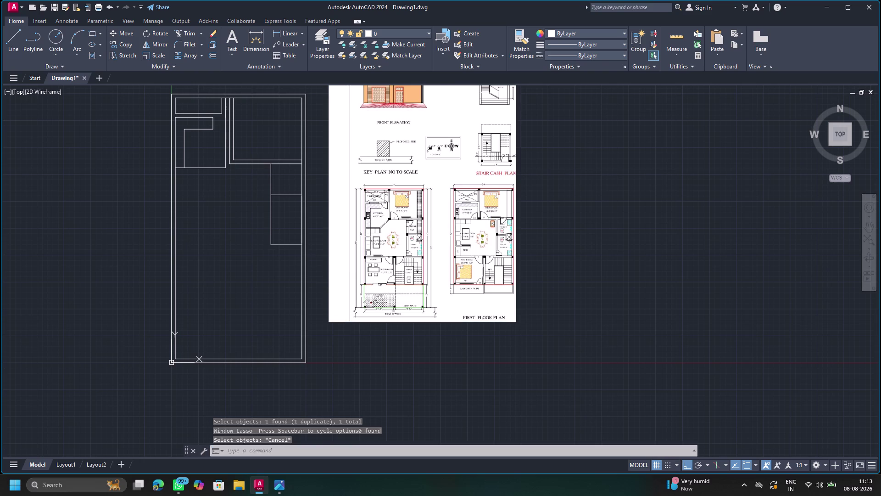
scroll(up, 3)
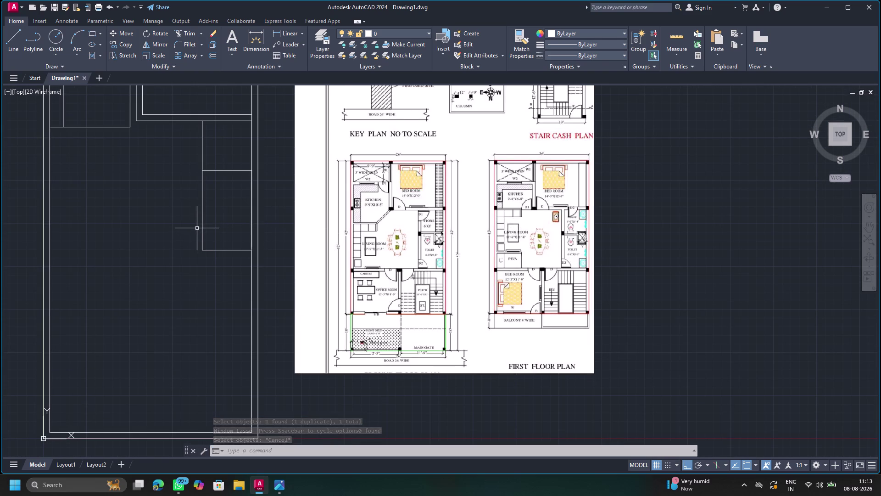
key(Escape)
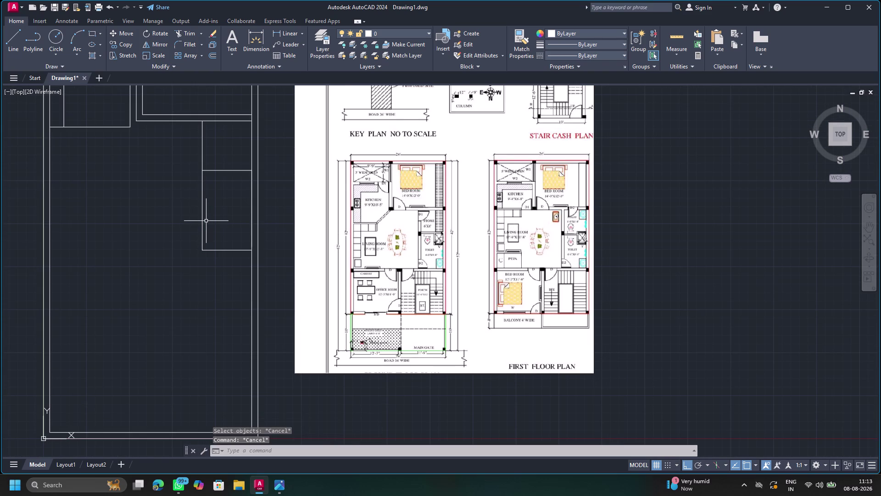
Offset the small room's lower left wall line by 9 inches.
key(o)
key(Return)
key(Return)
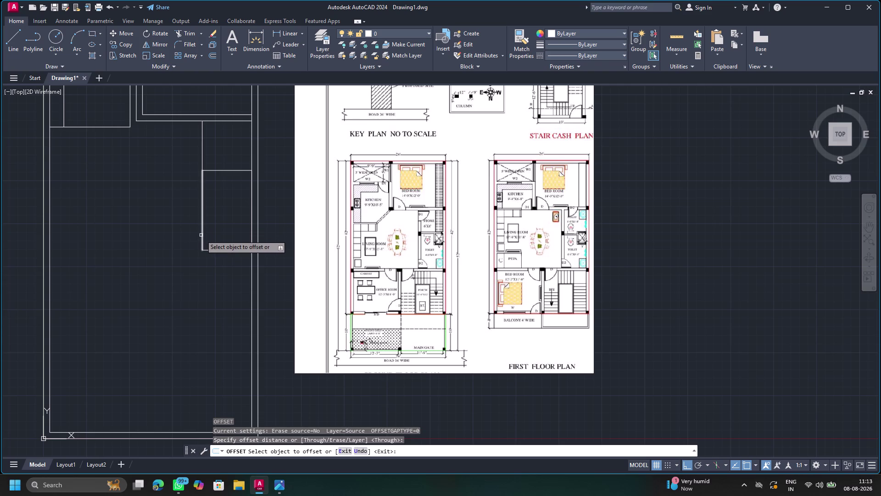
click(201, 235)
key(9)
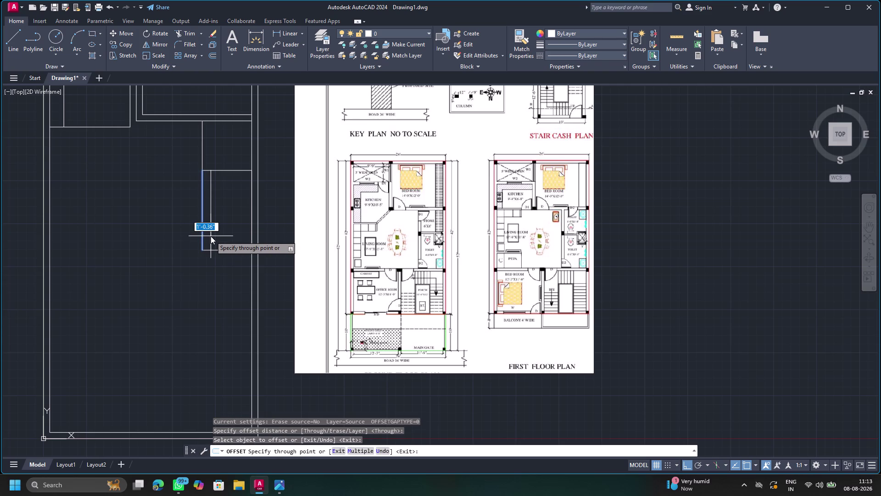
key(shift+quotedbl)
key(Return)
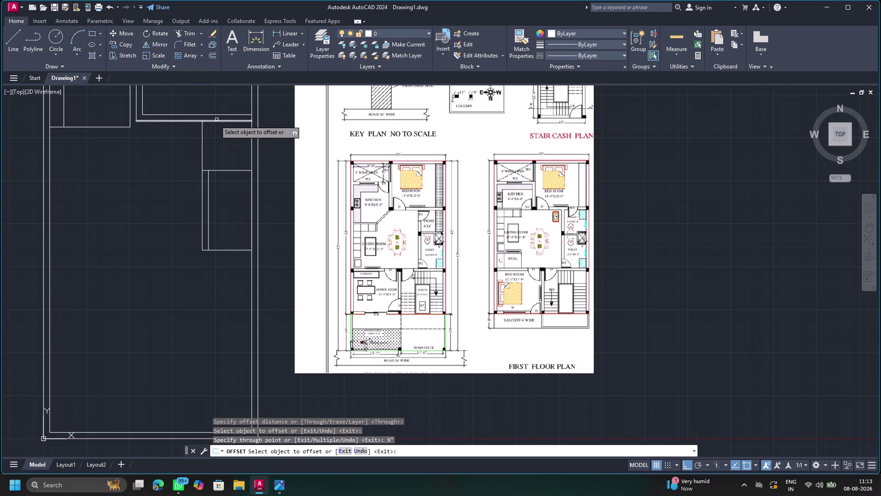
Offset the upper left wall line 9 inches and the horizontal wall line 4.5 inches.
click(202, 151)
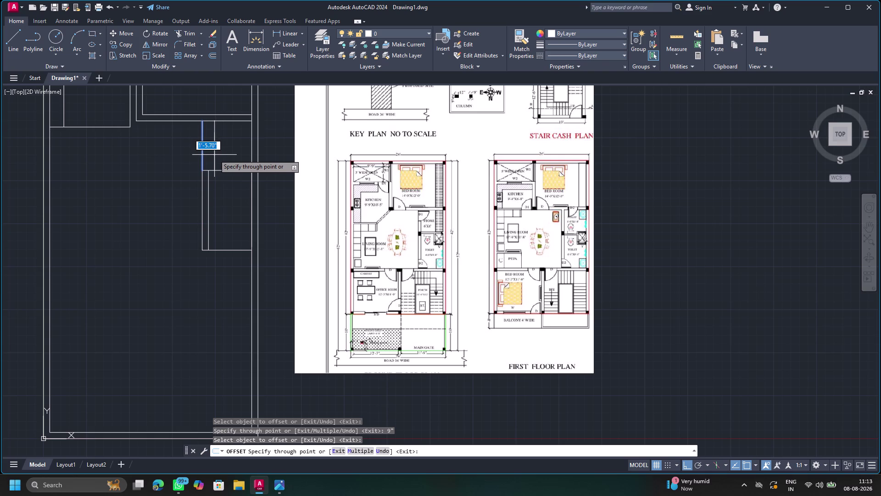
text(9")
key(Return)
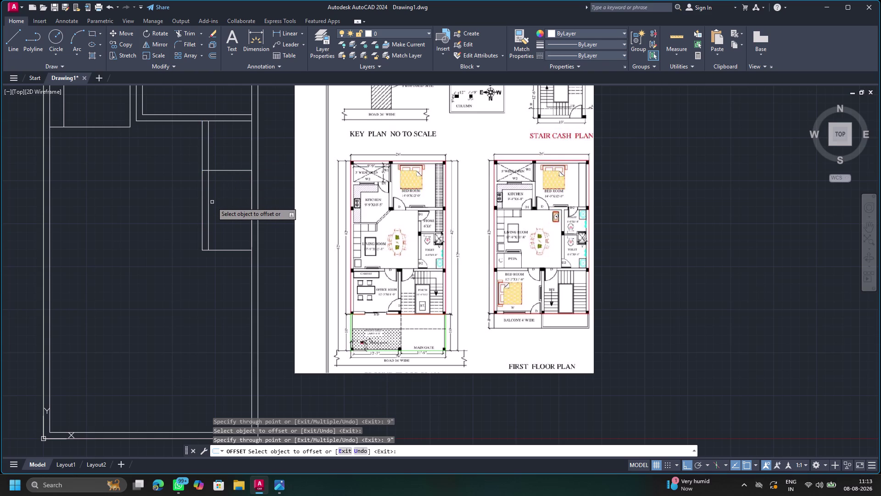
click(238, 170)
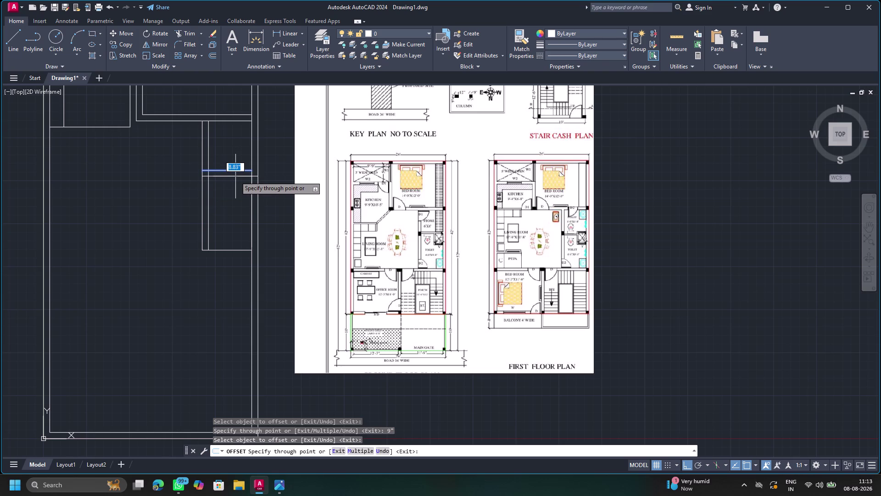
text(4.5)
key(shift+quotedbl)
key(Return)
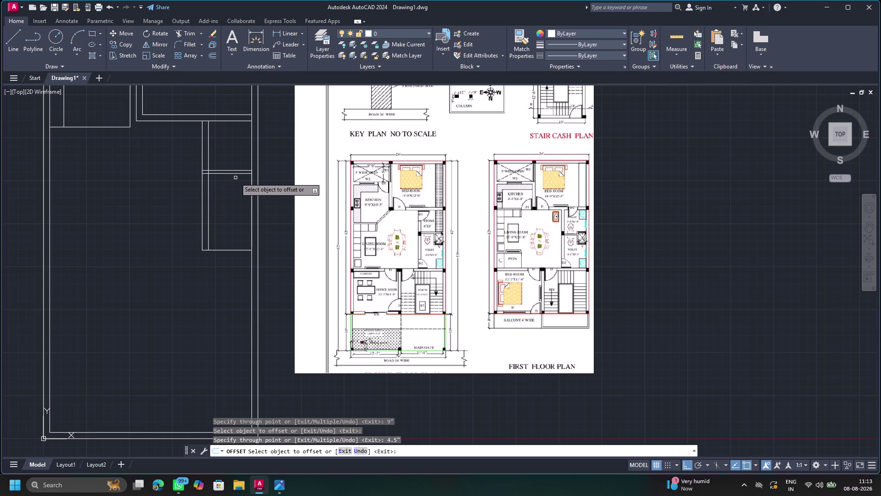
key(Escape)
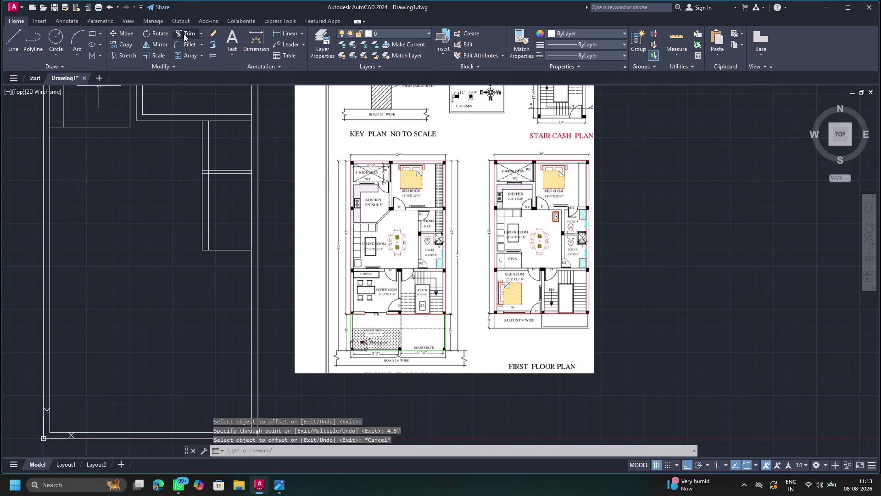
click(184, 34)
scroll(up, 3)
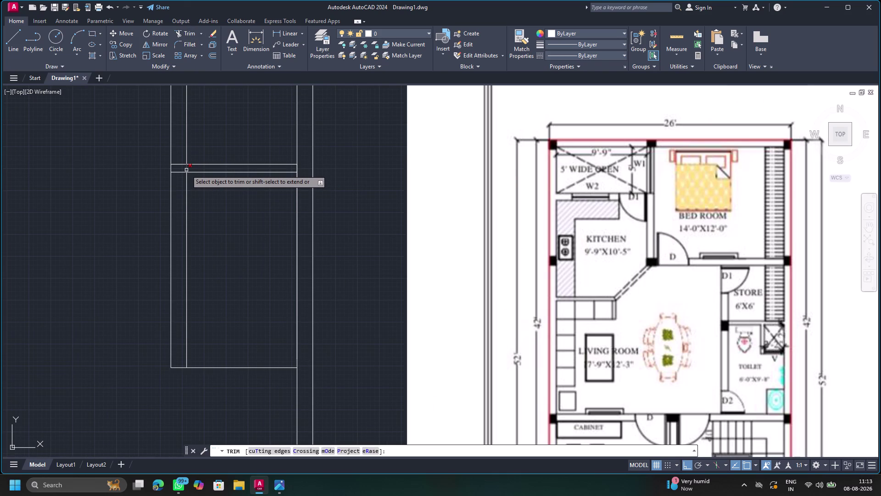
click(186, 170)
drag(176, 156, 177, 180)
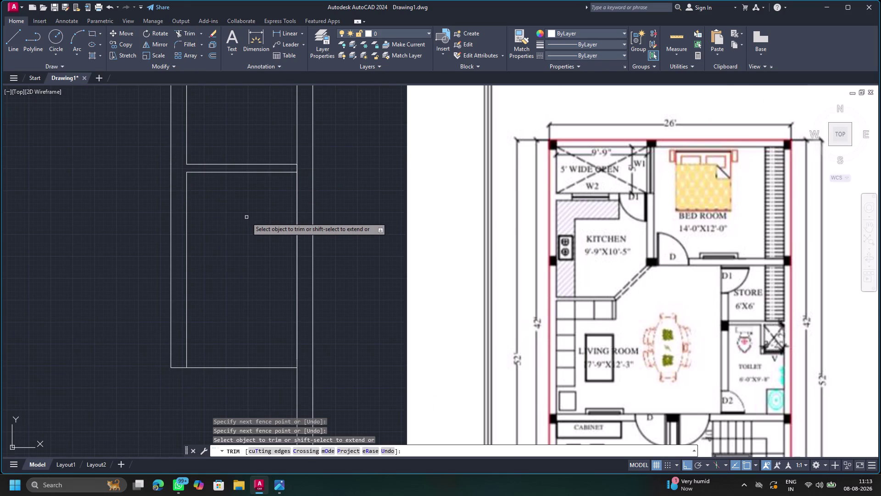
scroll(down, 3)
key(Escape)
scroll(down, 3)
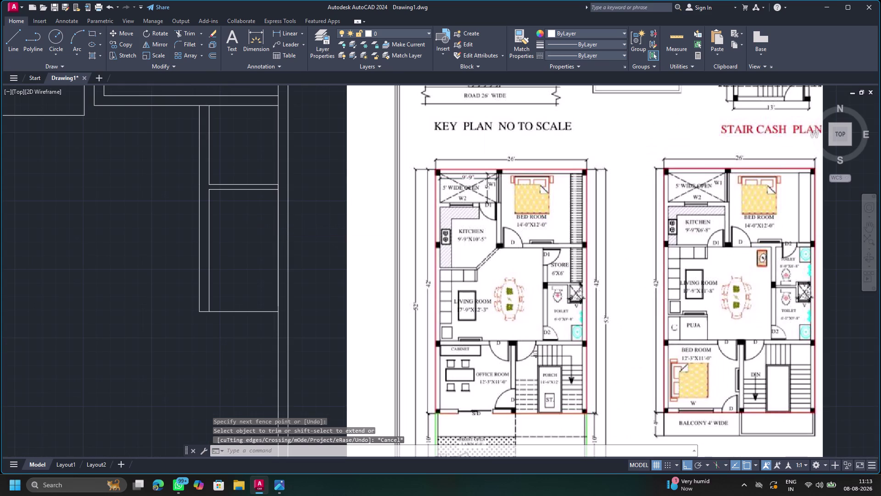
middle_drag(243, 222, 243, 221)
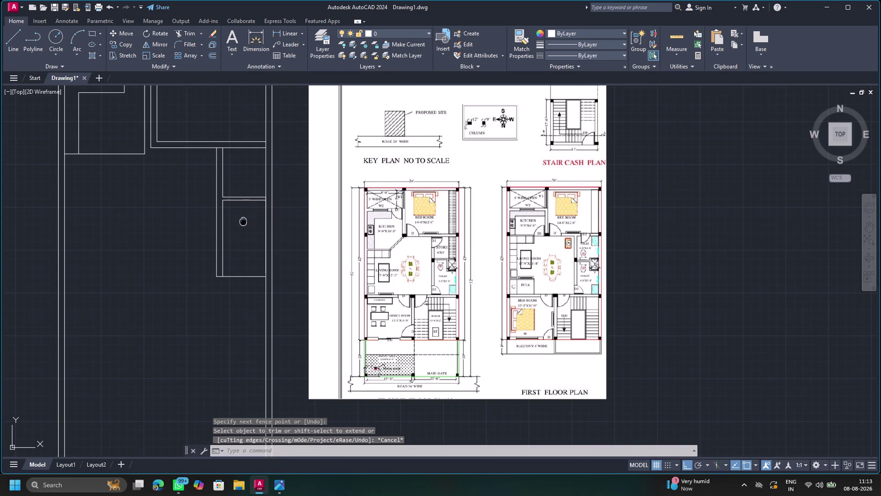
middle_drag(243, 221, 268, 189)
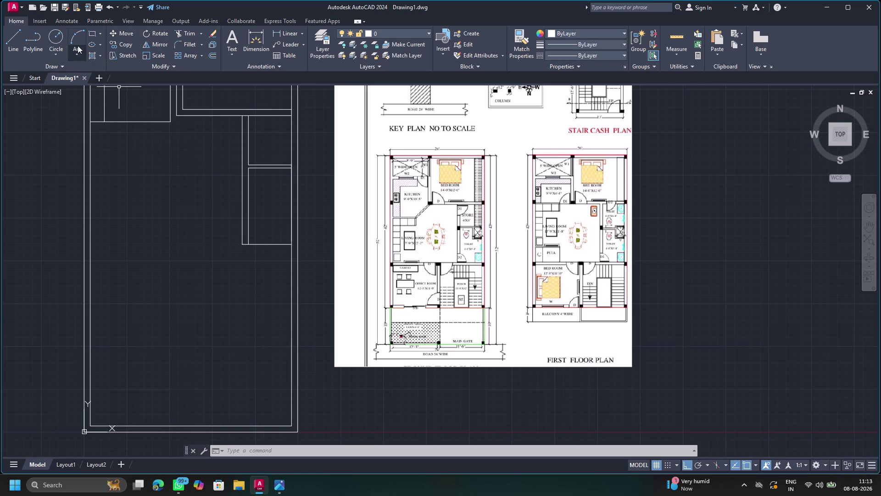
Draw a horizontal division line between the left and right inner walls.
click(8, 37)
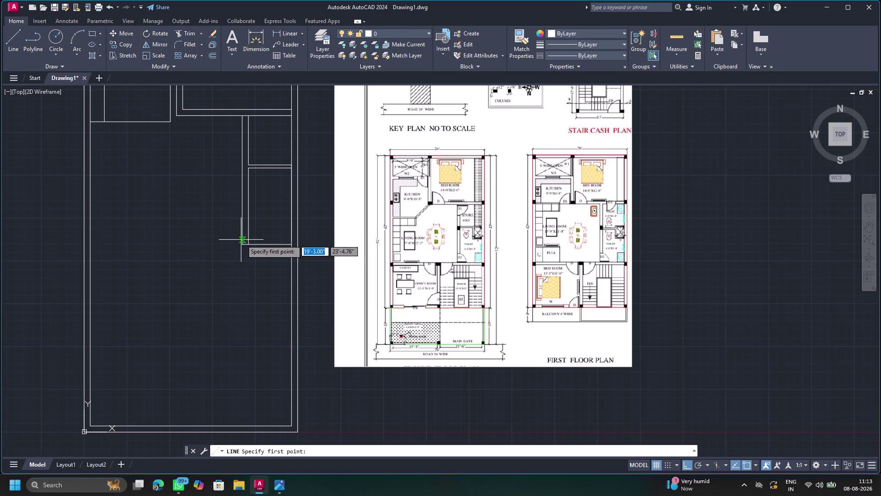
click(242, 244)
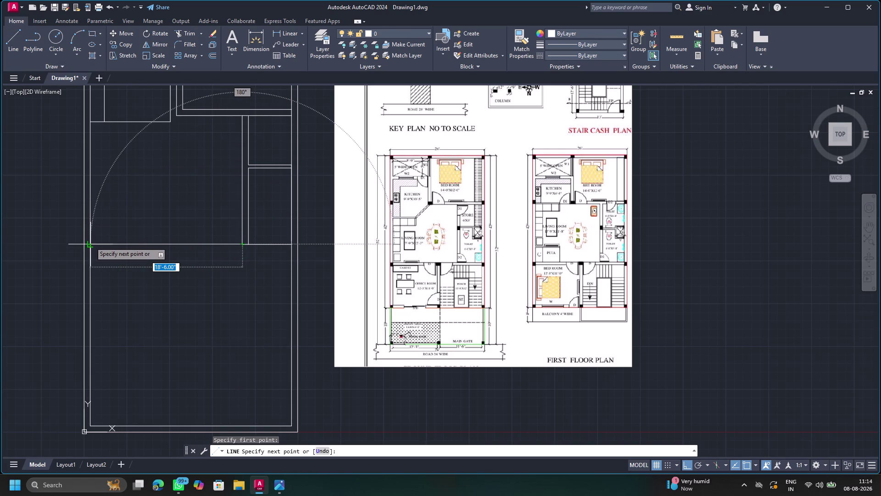
click(90, 242)
key(Escape)
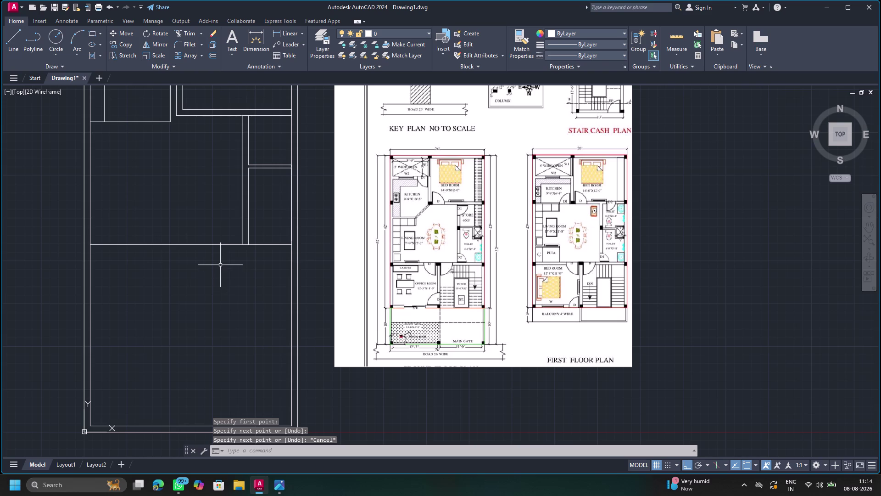
click(187, 244)
key(Escape)
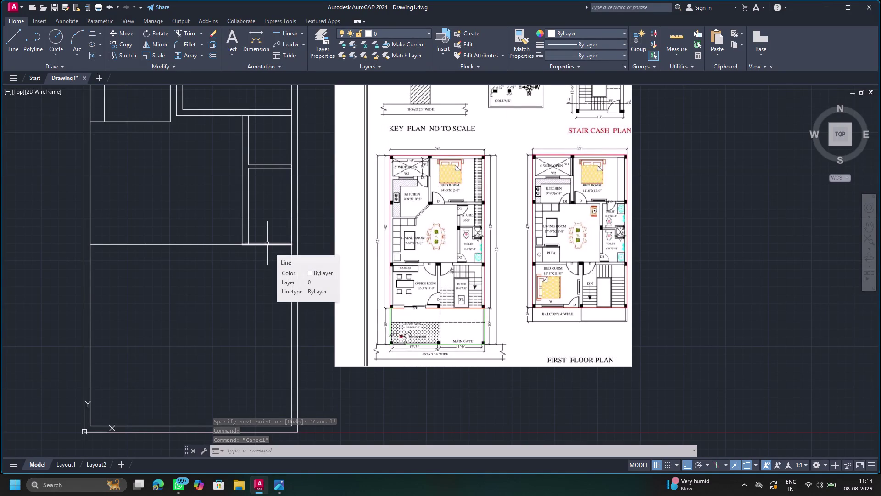
Offset the new horizontal line 9 inches downward.
key(o)
key(Return)
key(Return)
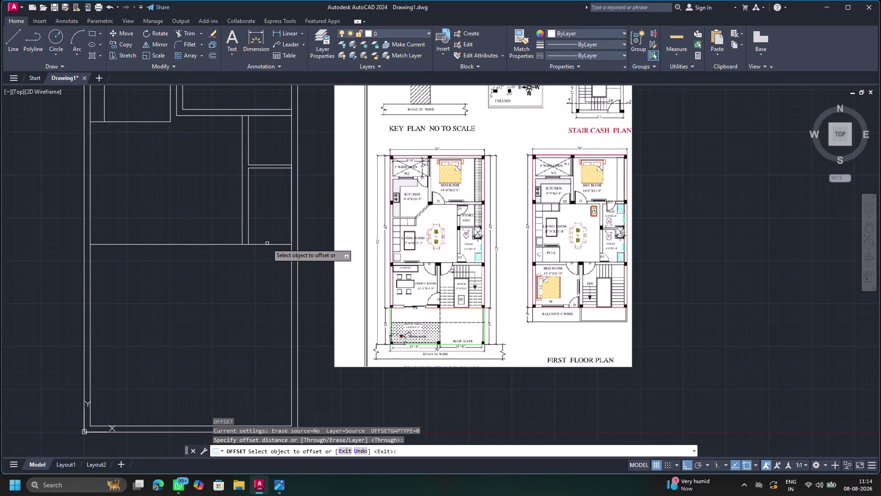
key(9)
key(shift+quotedbl)
key(Return)
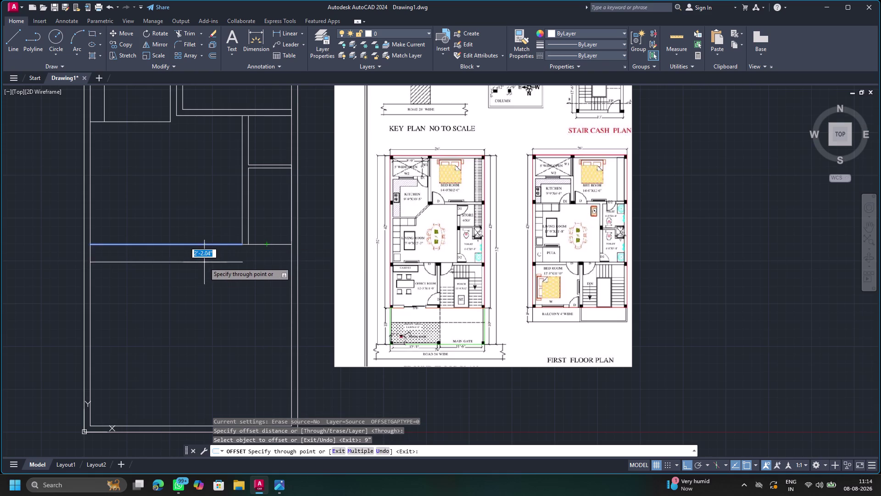
key(9)
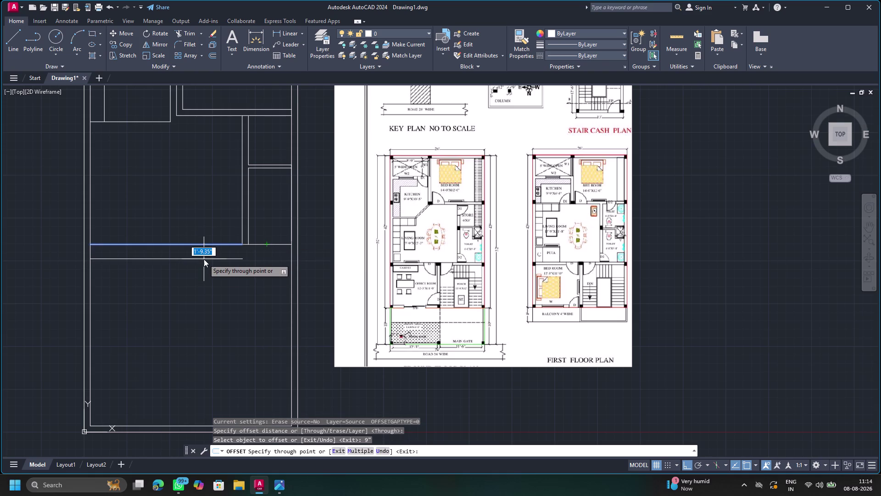
key(shift+quotedbl)
key(Return)
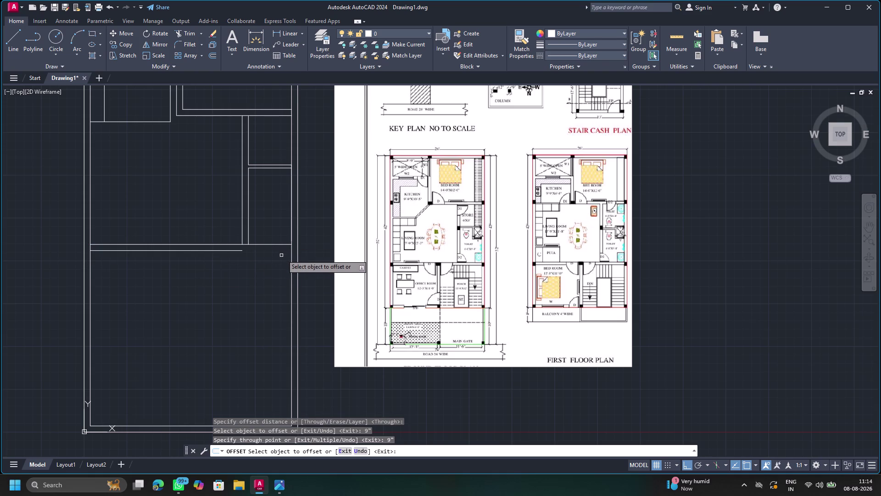
Add another 9-inch copy below the horizontal wall line.
click(274, 245)
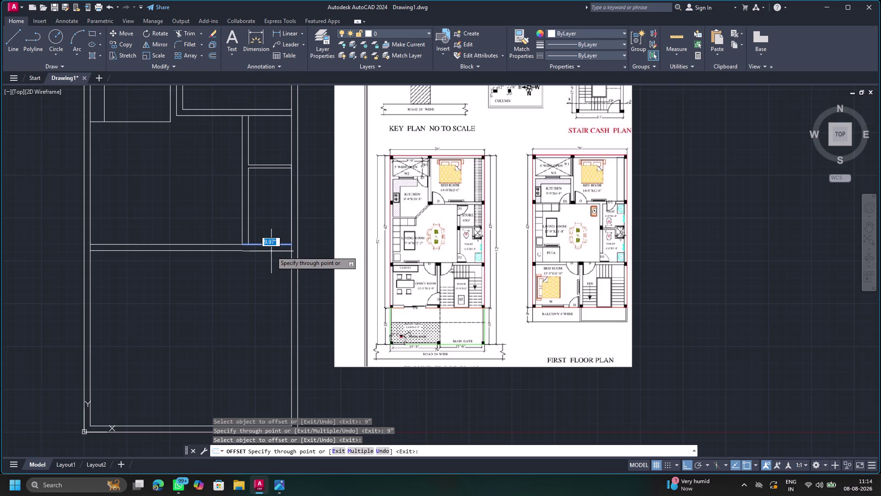
text(9")
key(Return)
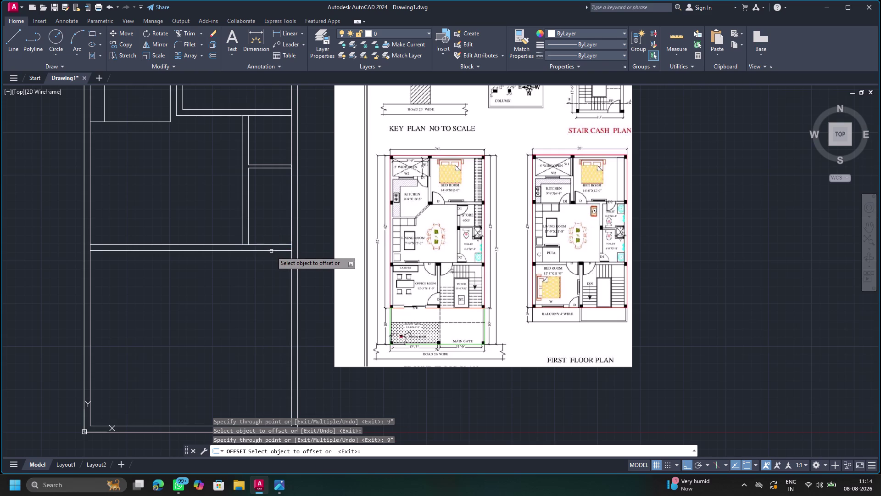
key(Escape)
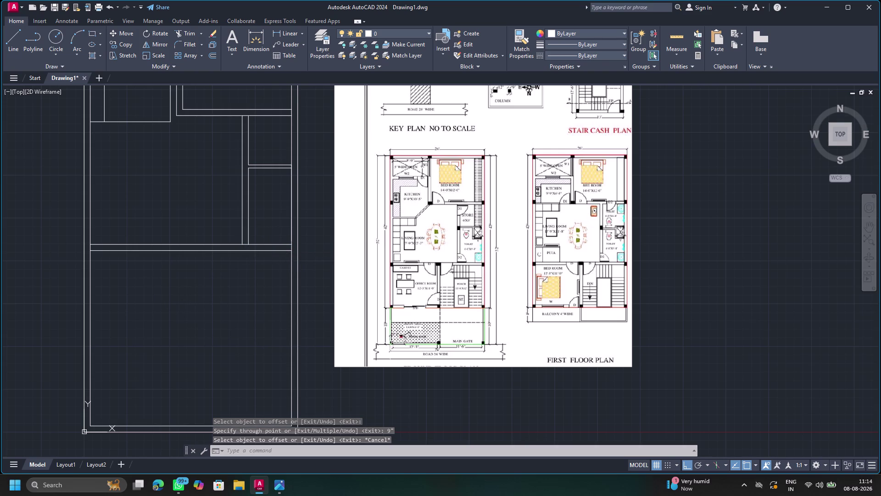
scroll(down, 3)
middle_drag(594, 307, 516, 323)
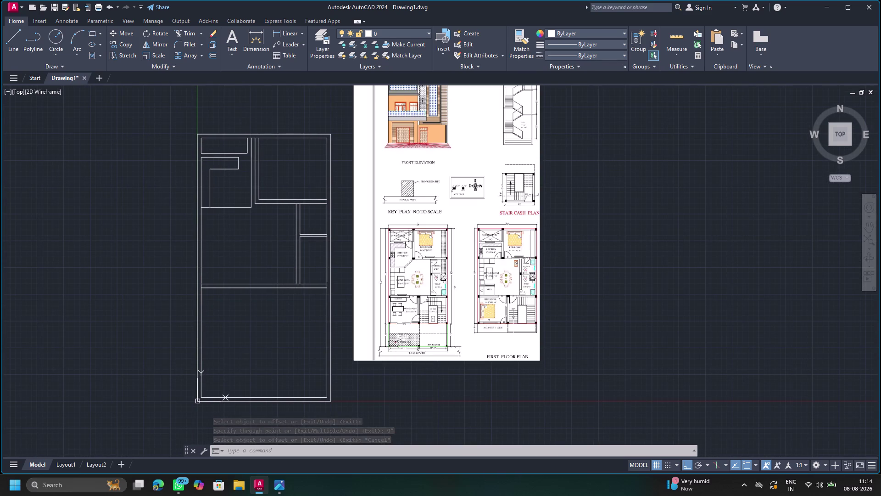
middle_drag(428, 311, 435, 303)
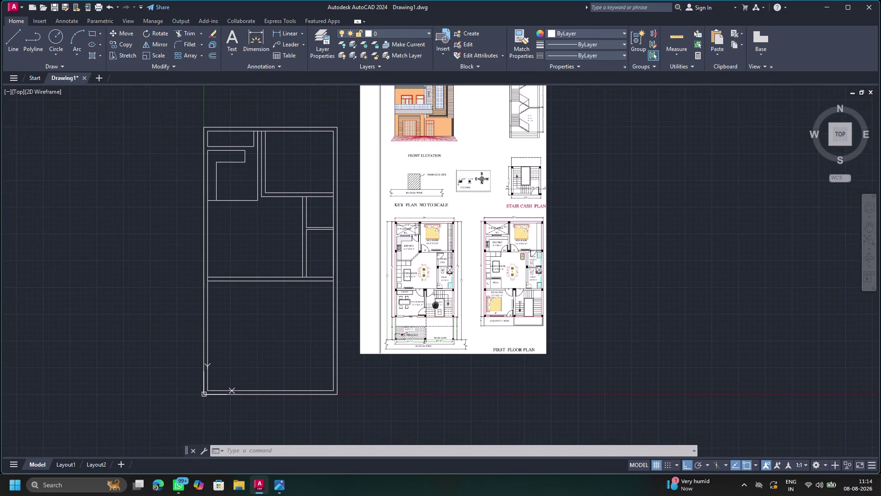
middle_drag(435, 303, 443, 299)
scroll(up, 3)
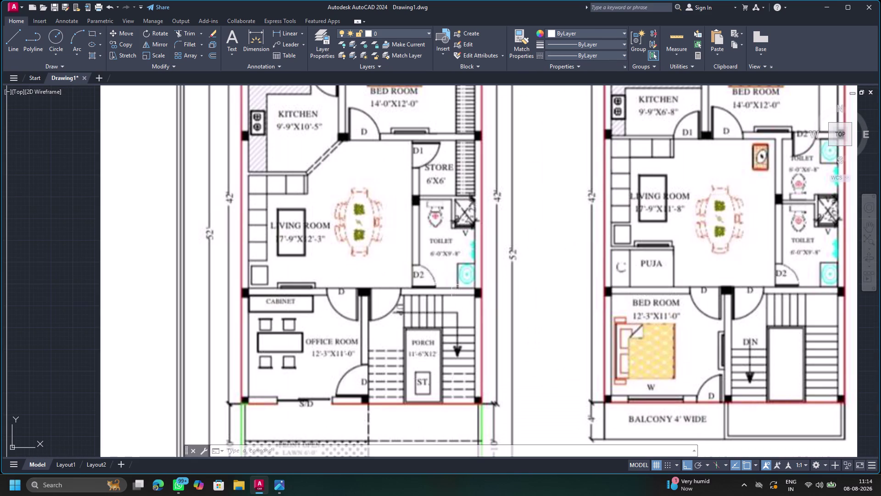
scroll(down, 3)
scroll(down, 3)
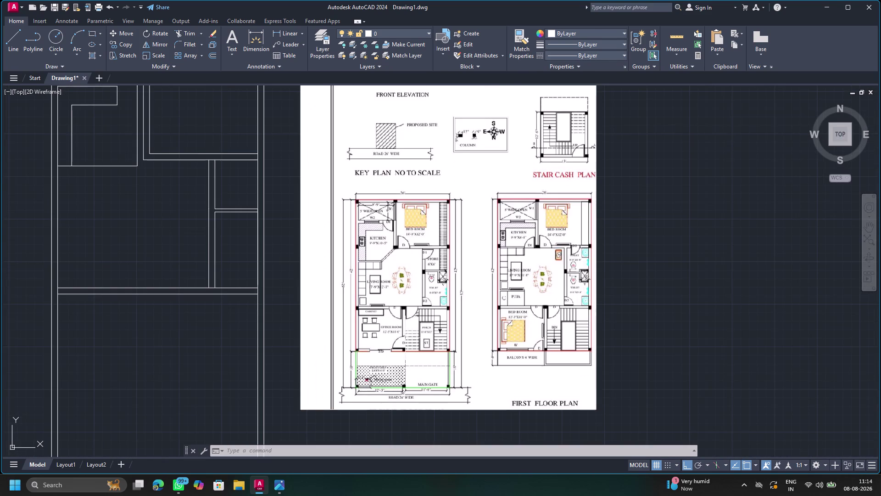
middle_drag(406, 338, 410, 308)
scroll(up, 3)
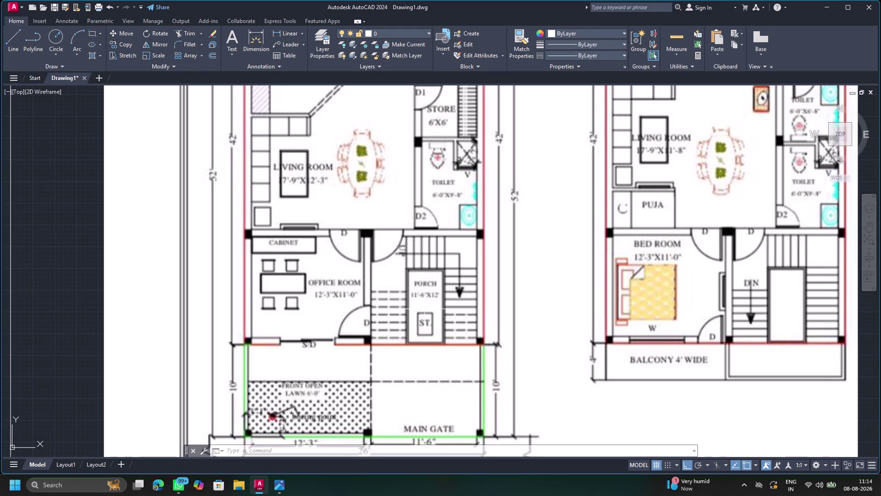
scroll(down, 3)
scroll(down, 3)
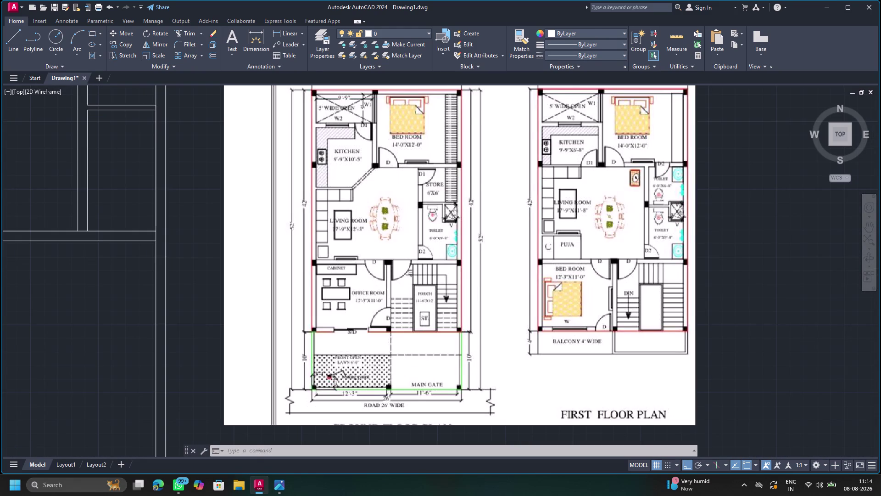
scroll(down, 3)
middle_drag(318, 352, 376, 296)
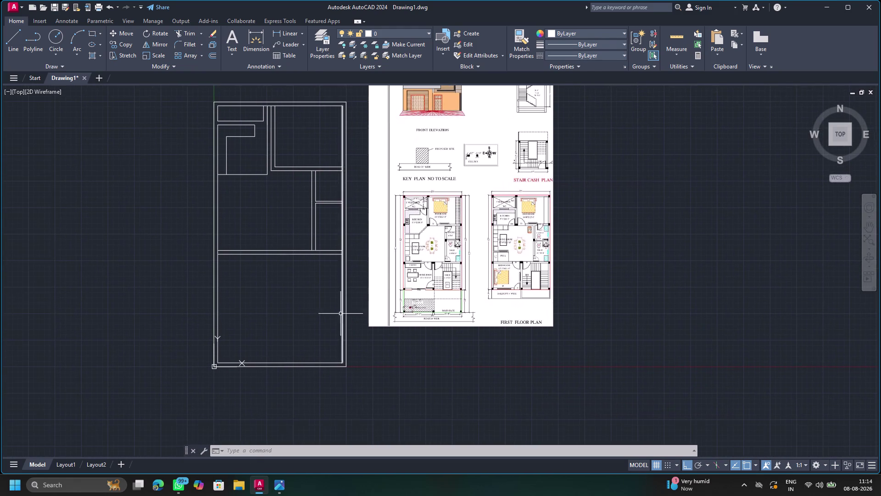
click(280, 361)
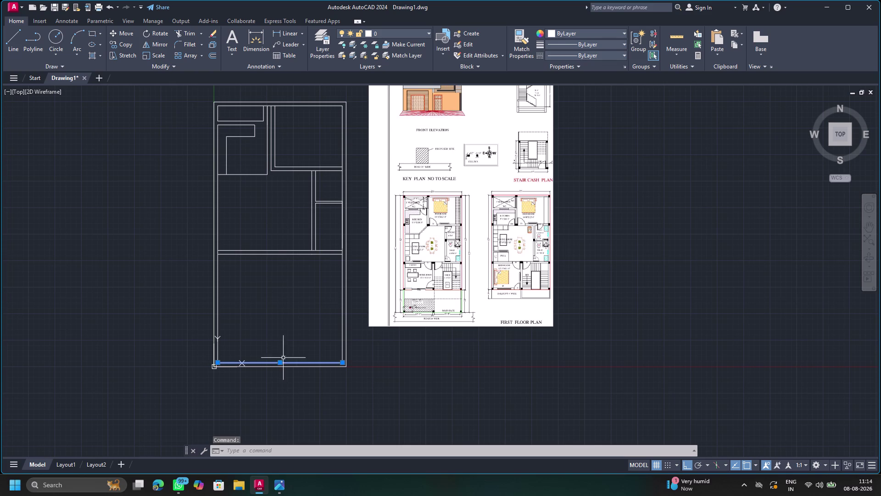
Copy the bottom inner wall line 10' upward as a new room division.
key(Escape)
key(o)
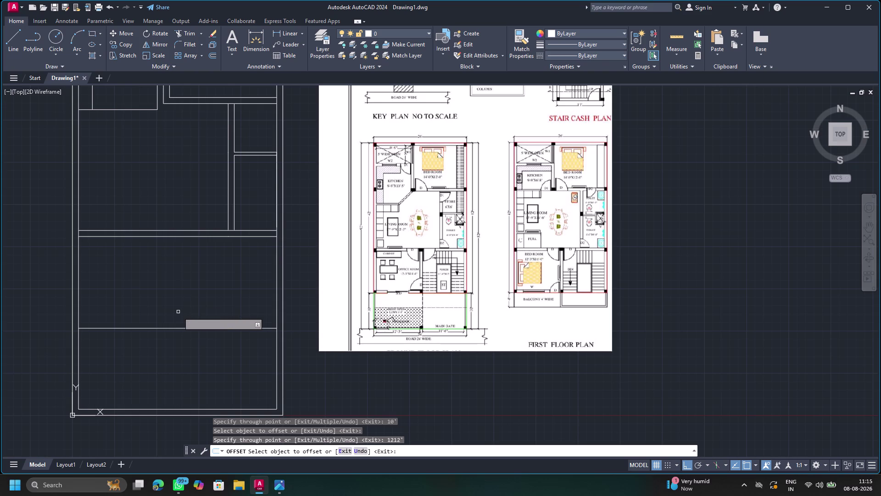
Offset the right inner wall 12' to form a vertical division line.
click(276, 299)
key(1)
key(2)
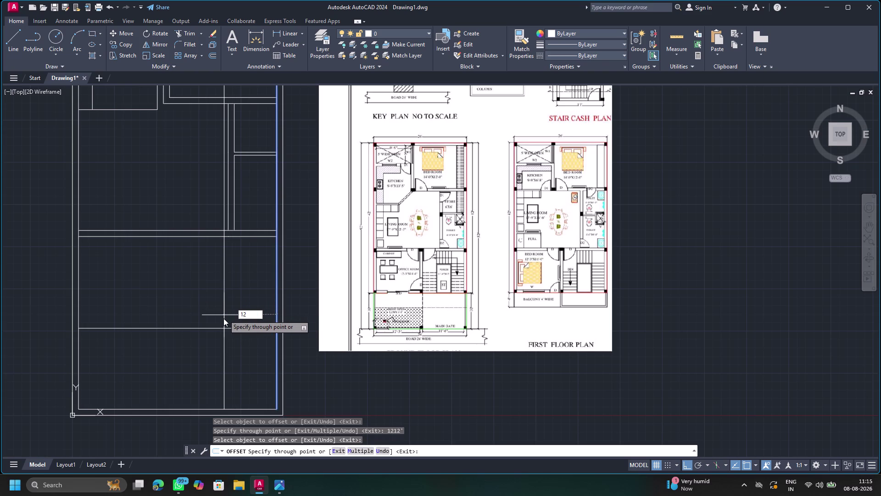
key(apostrophe)
key(Return)
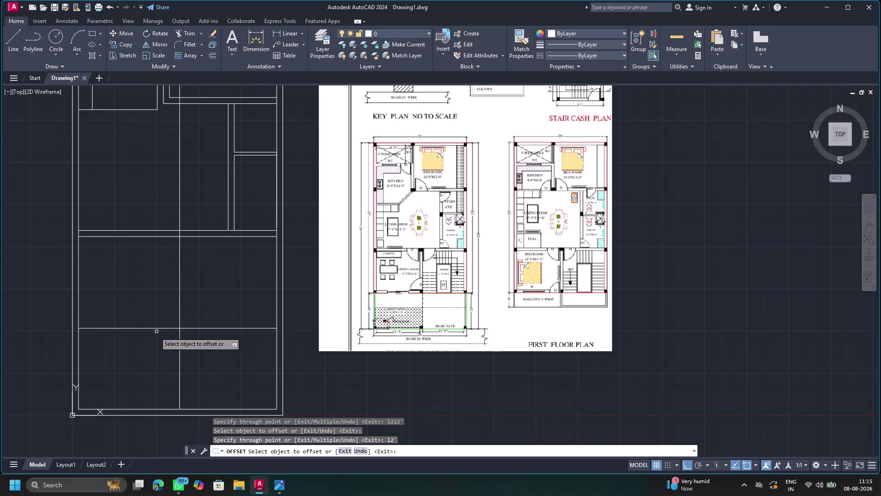
Offset the left wall line 11' for a second vertical division.
click(78, 315)
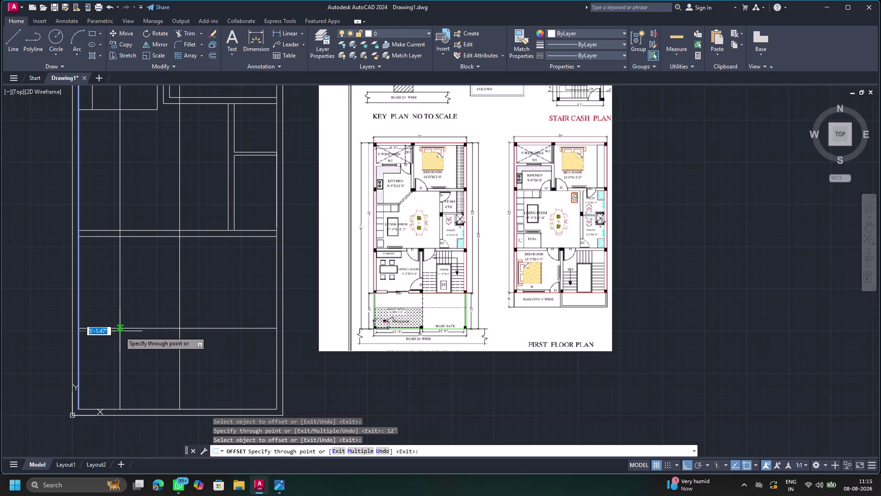
text(11)
key(apostrophe)
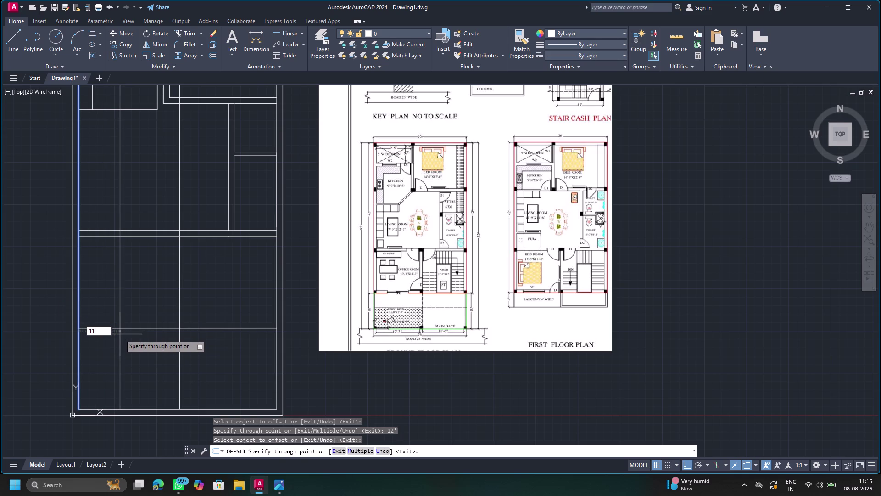
key(Return)
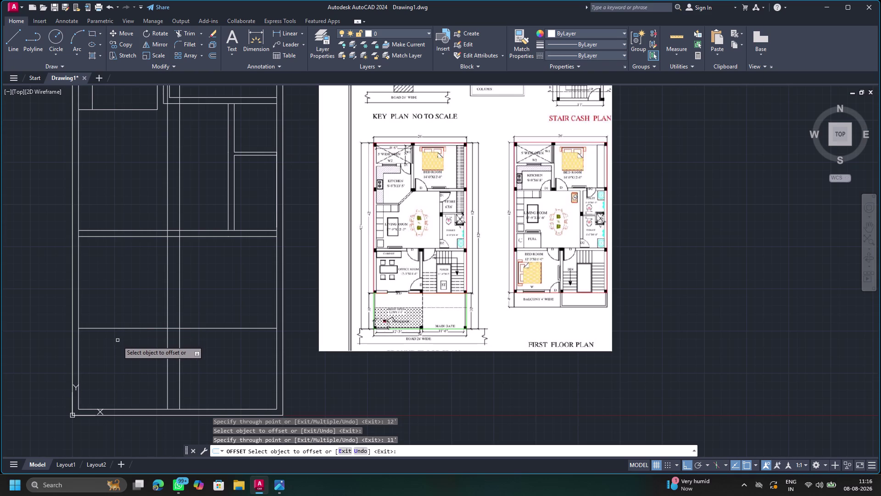
click(164, 302)
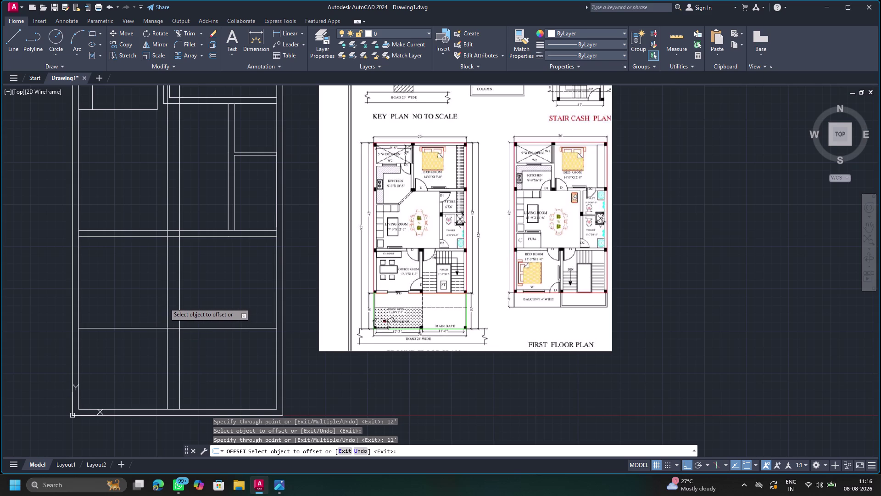
Give the interior vertical division line a 9" parallel copy.
click(167, 302)
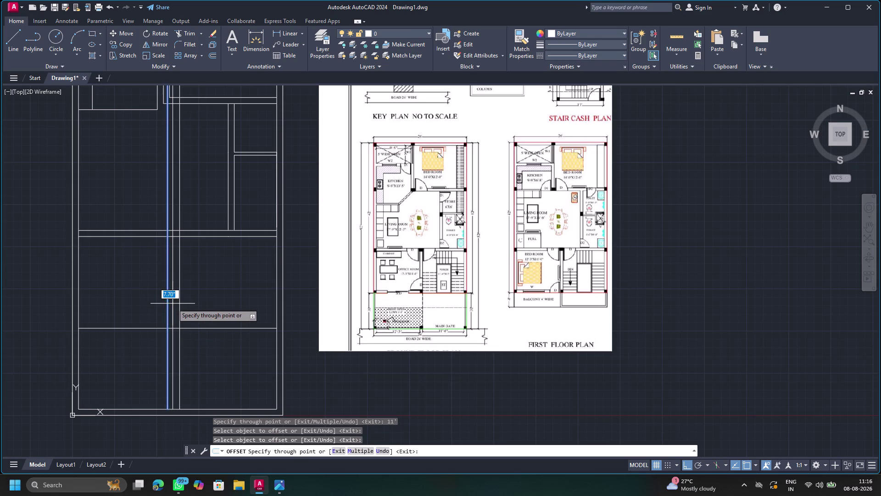
text(9")
key(Return)
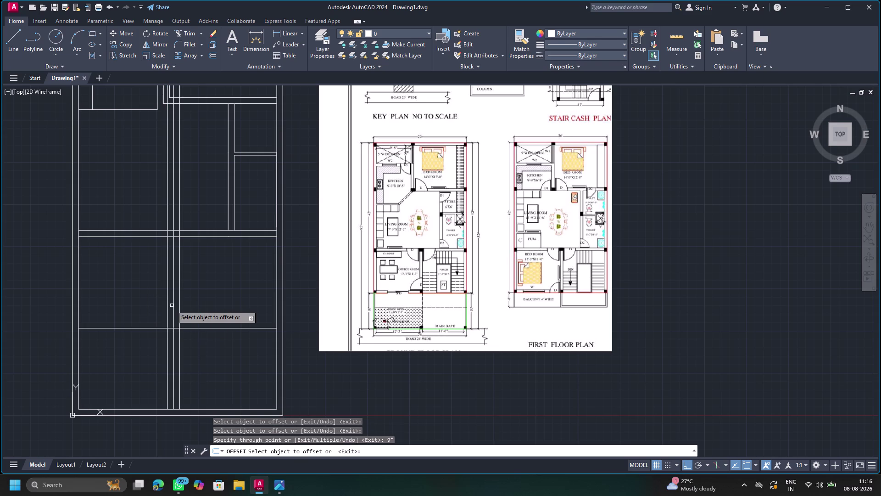
key(Escape)
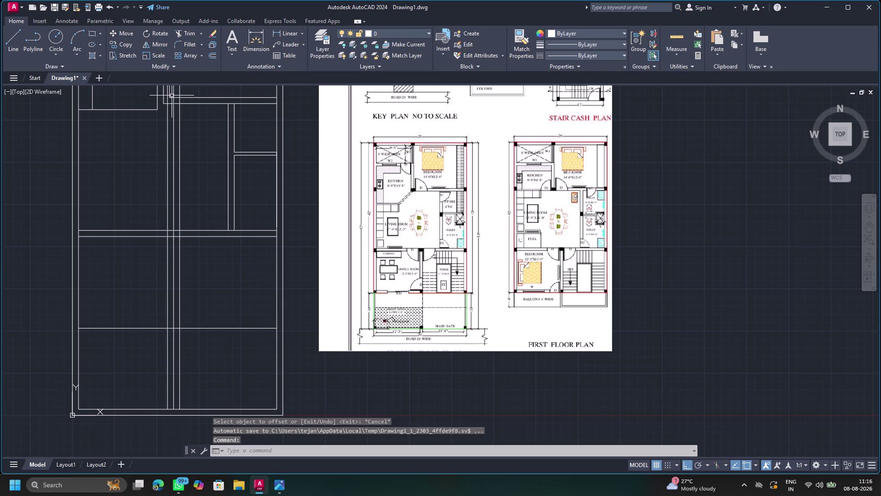
click(194, 33)
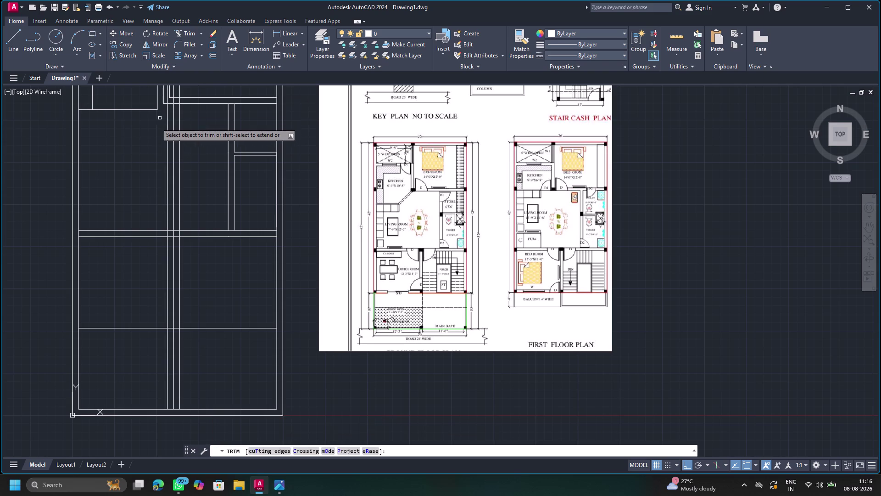
Trim the overlapping wall segments at the upper junction and the stray lines inside the room.
drag(148, 133, 194, 138)
scroll(down, 3)
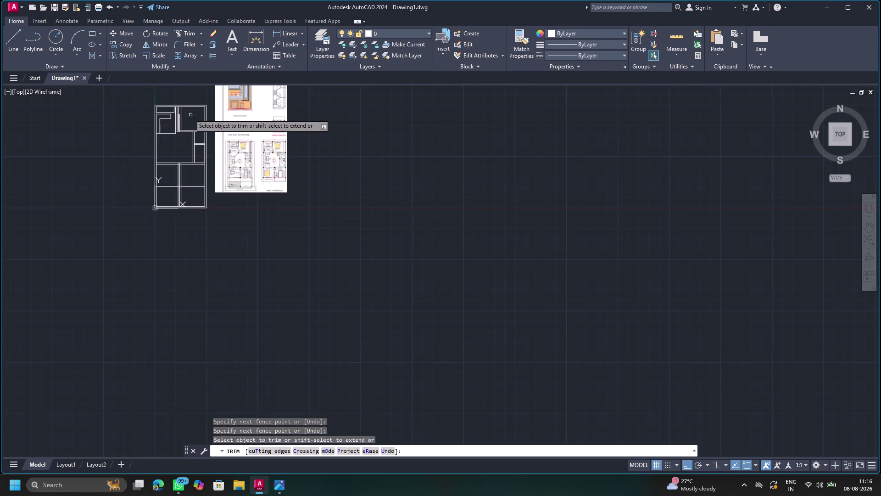
scroll(up, 3)
click(169, 131)
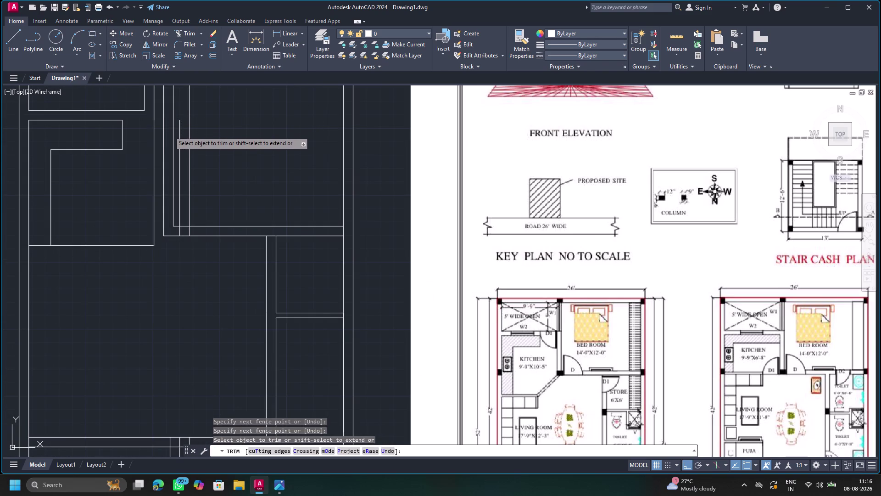
click(180, 137)
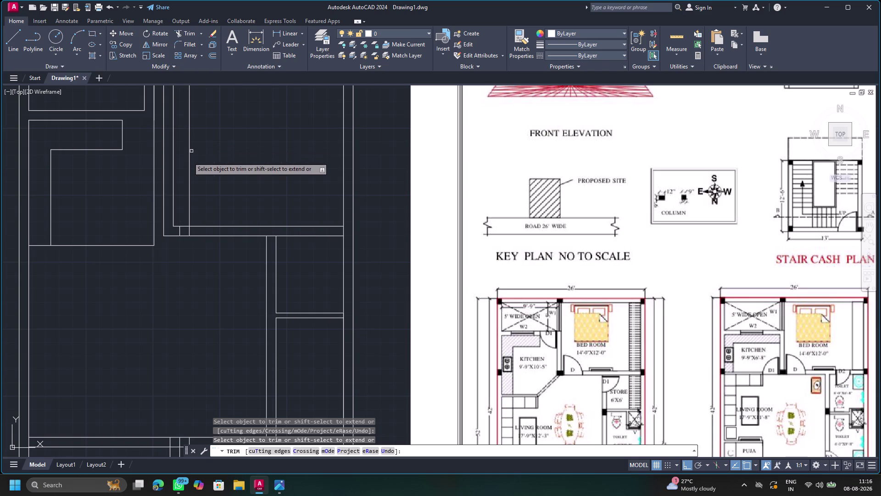
click(179, 231)
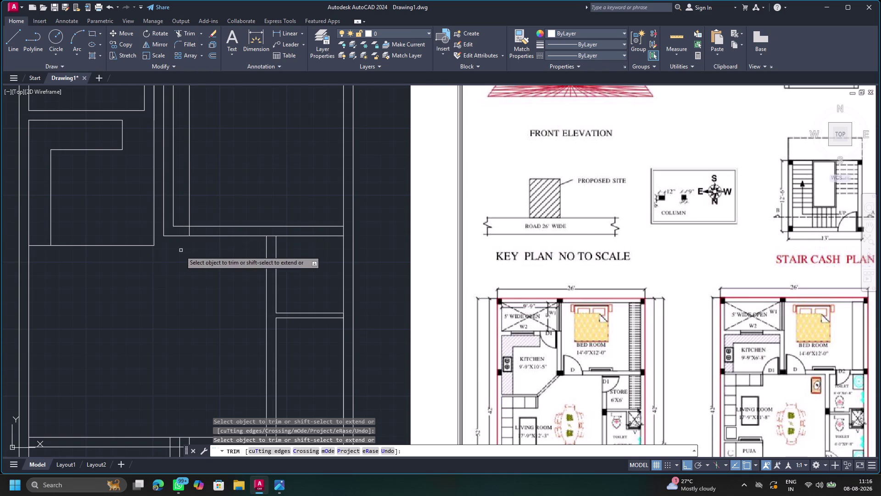
scroll(down, 3)
click(184, 220)
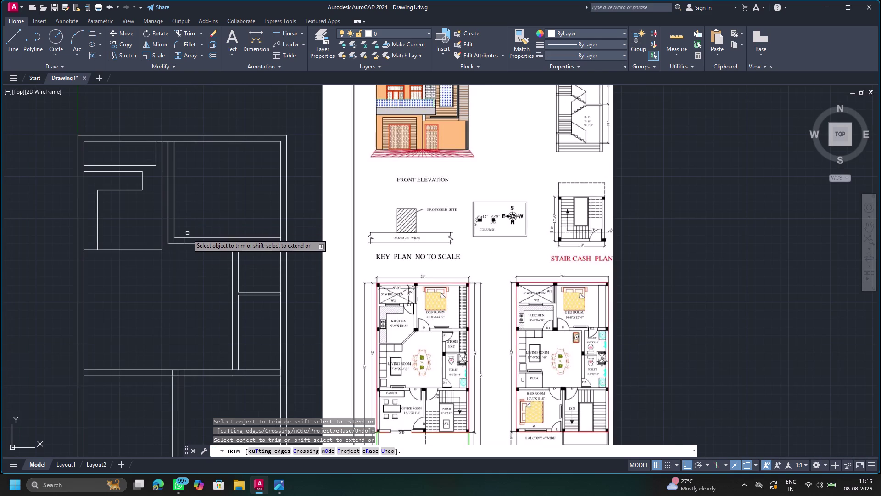
click(184, 240)
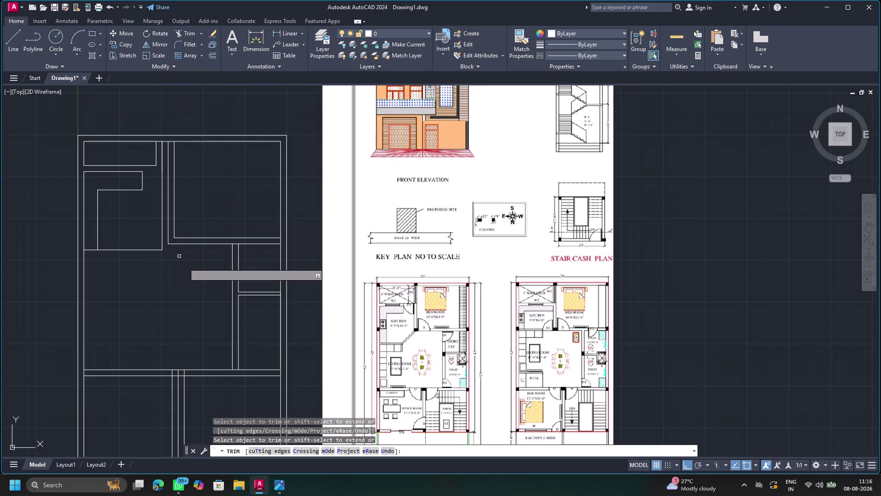
Fence-trim the crossing wall lines at the central junction.
scroll(down, 3)
middle_drag(179, 296, 242, 130)
scroll(up, 3)
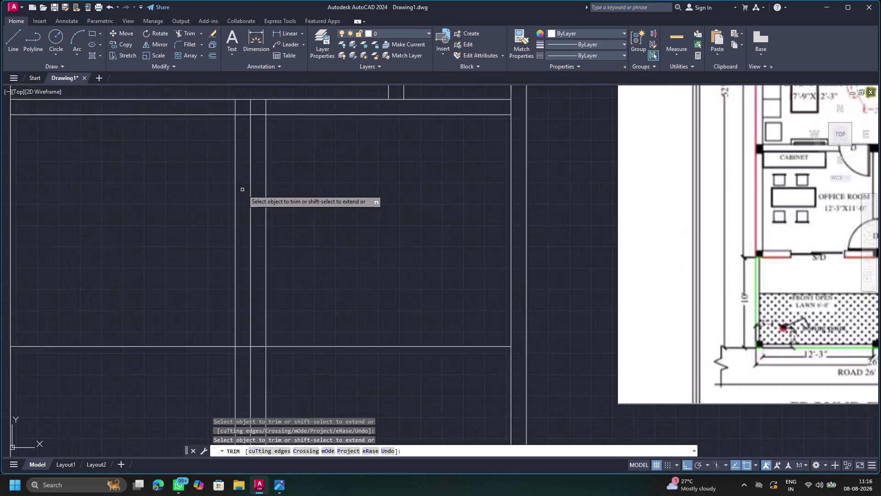
scroll(up, 3)
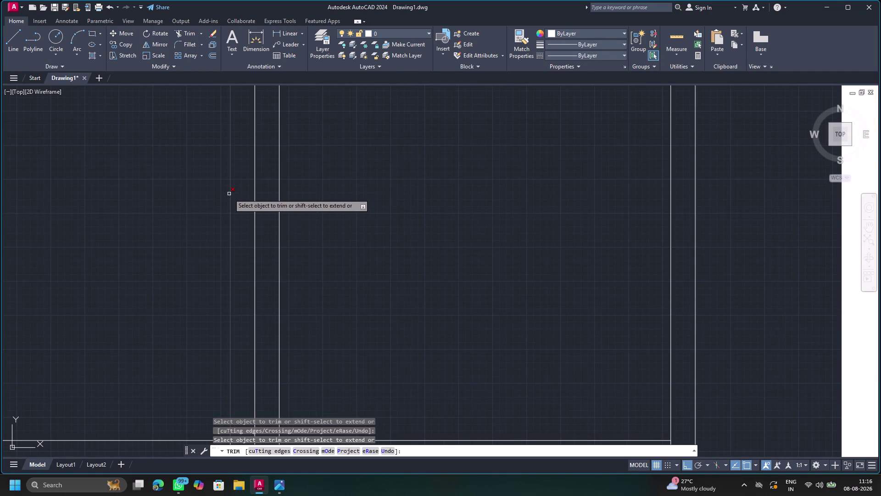
scroll(down, 3)
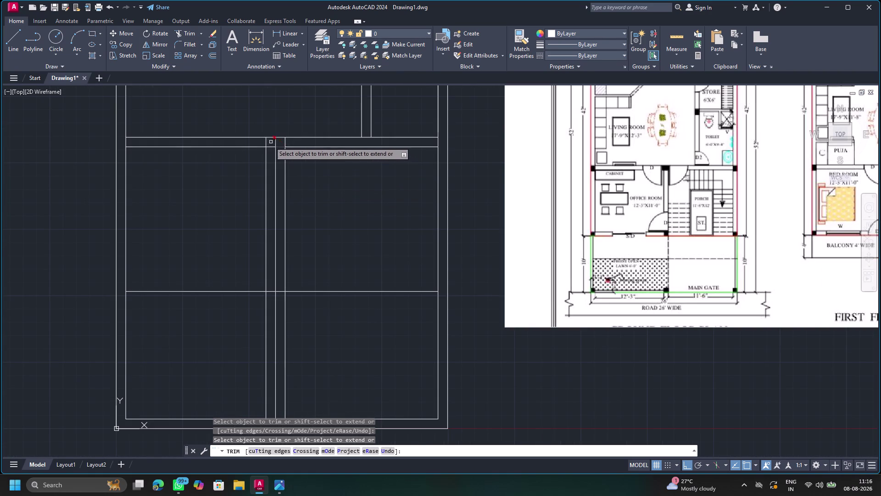
drag(263, 141, 293, 144)
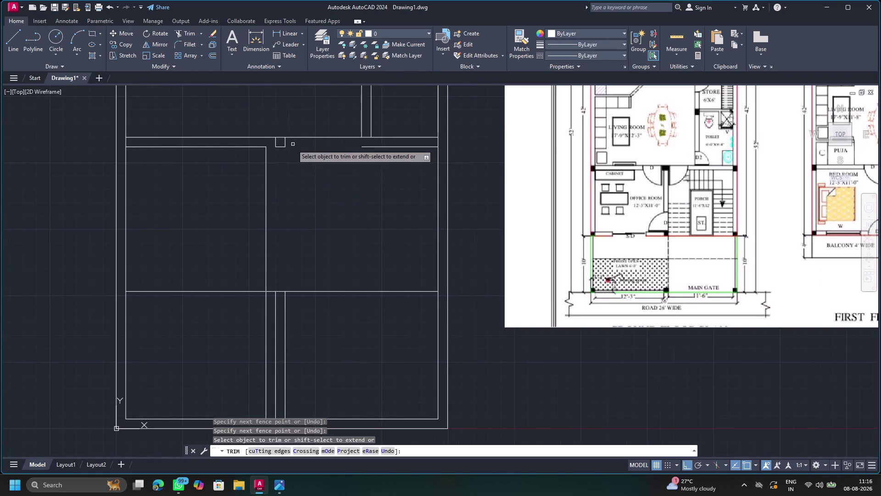
click(114, 5)
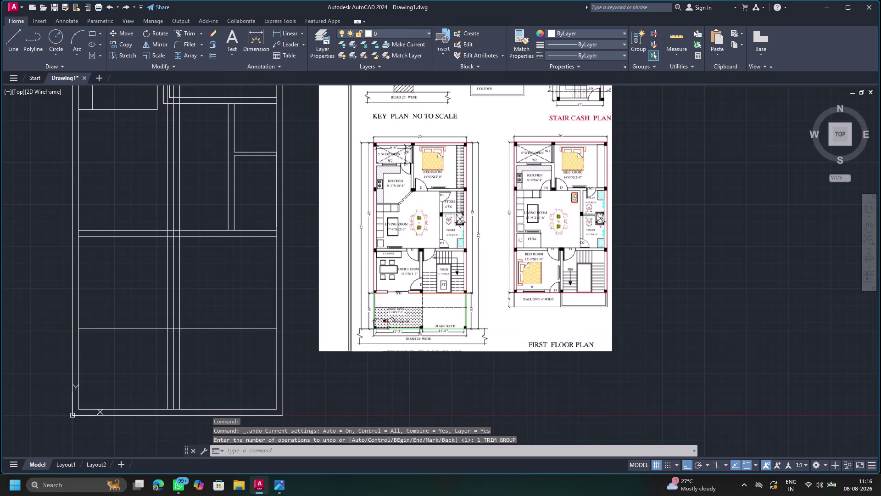
Try a long fence trim across the upper walls, then cancel it and undo the last trim.
scroll(down, 3)
scroll(up, 3)
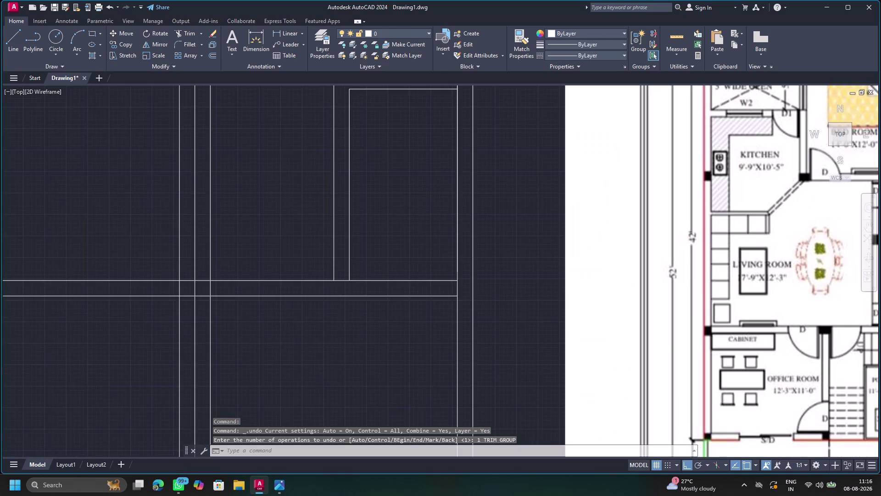
scroll(down, 3)
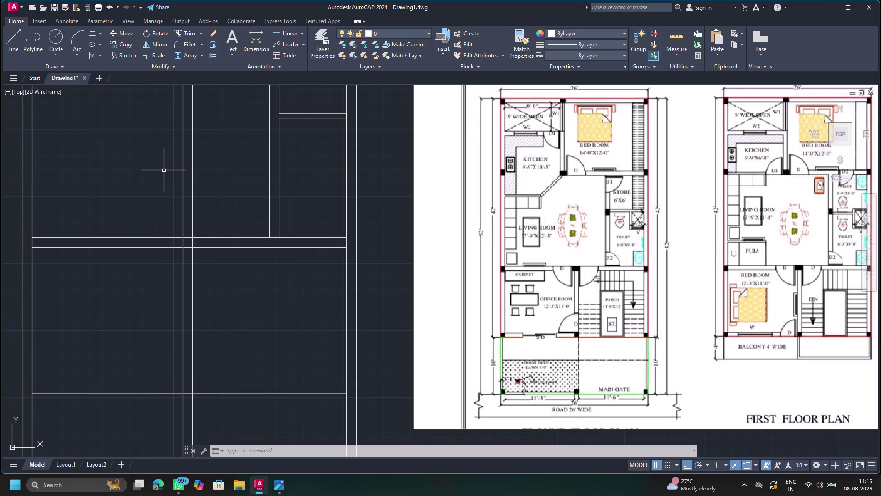
scroll(down, 3)
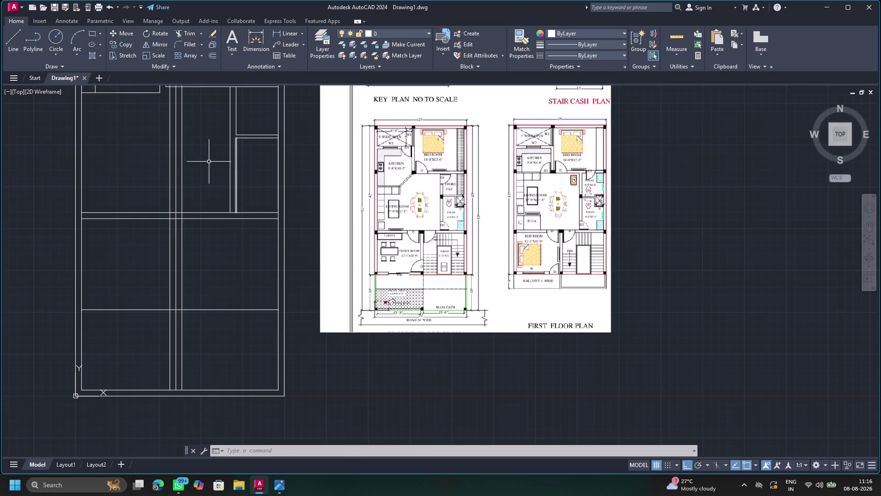
click(192, 32)
drag(148, 135, 277, 122)
key(Escape)
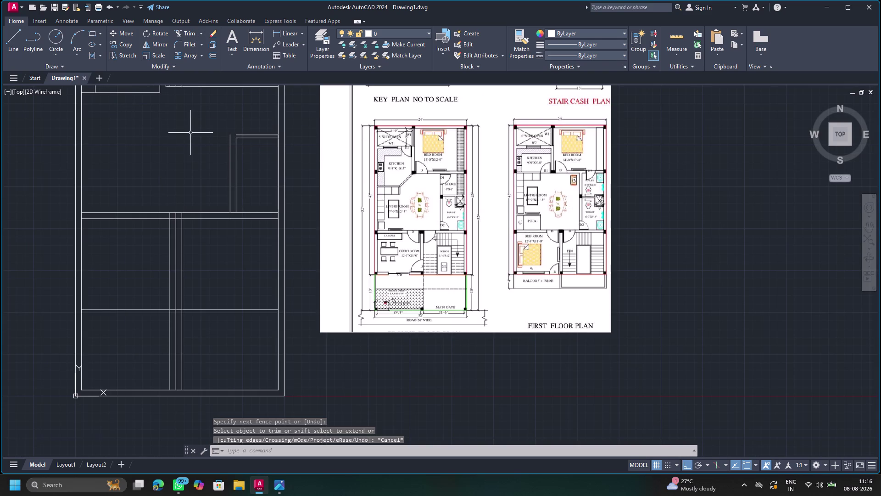
click(111, 7)
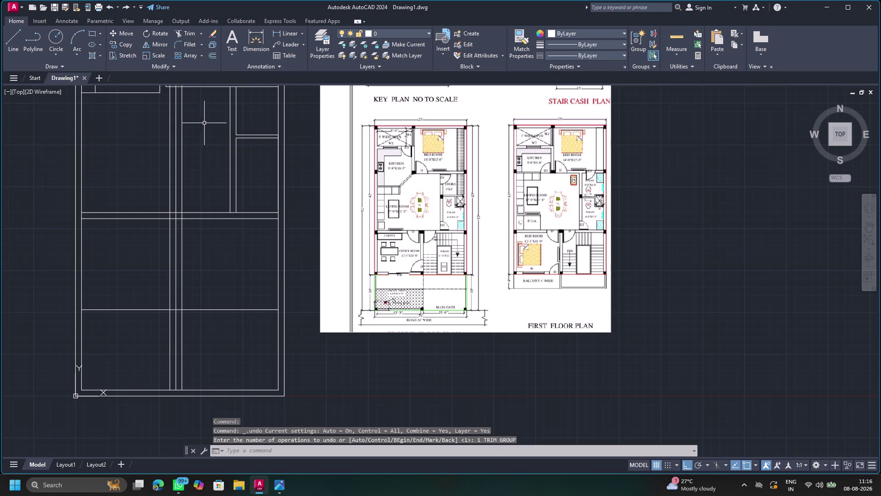
Fence-trim the crossing lines near the upper-left junction again.
click(190, 34)
drag(158, 138, 190, 133)
scroll(down, 3)
scroll(up, 3)
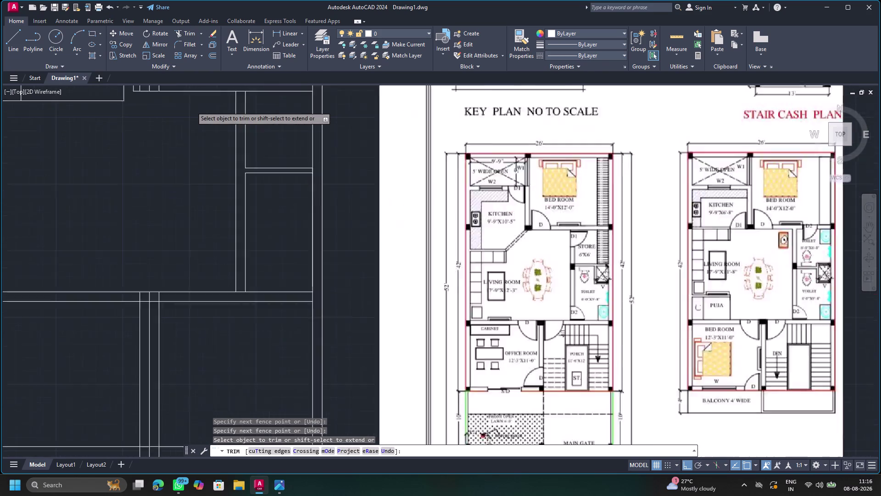
scroll(up, 3)
scroll(down, 3)
Fence-trim the lower partition lines and cut two overlapping segments at the upper junction.
middle_drag(165, 100, 243, 242)
scroll(up, 3)
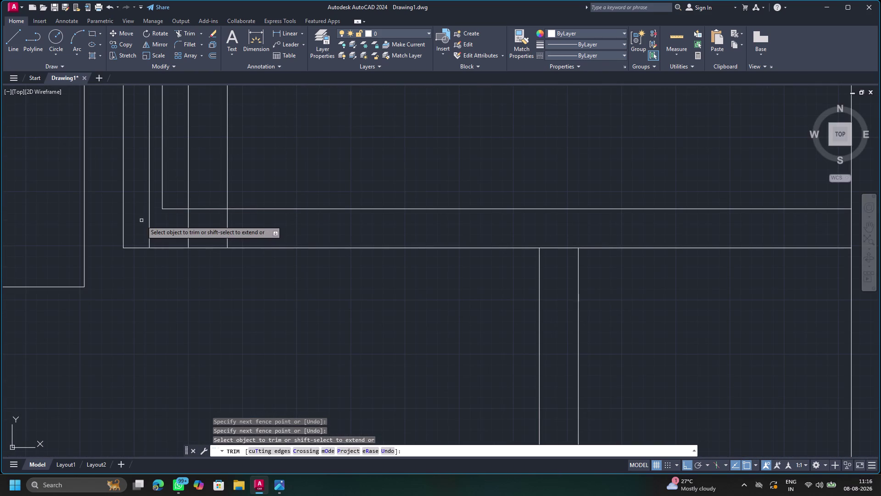
drag(141, 221, 257, 226)
scroll(down, 3)
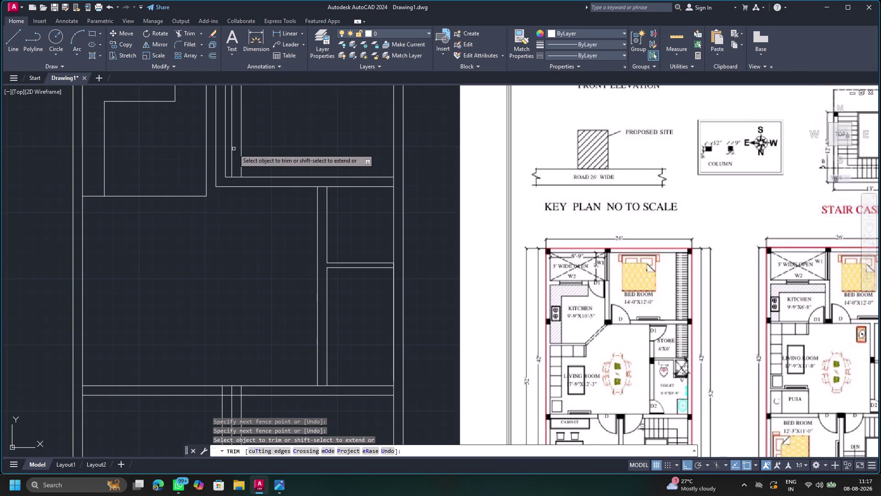
click(241, 148)
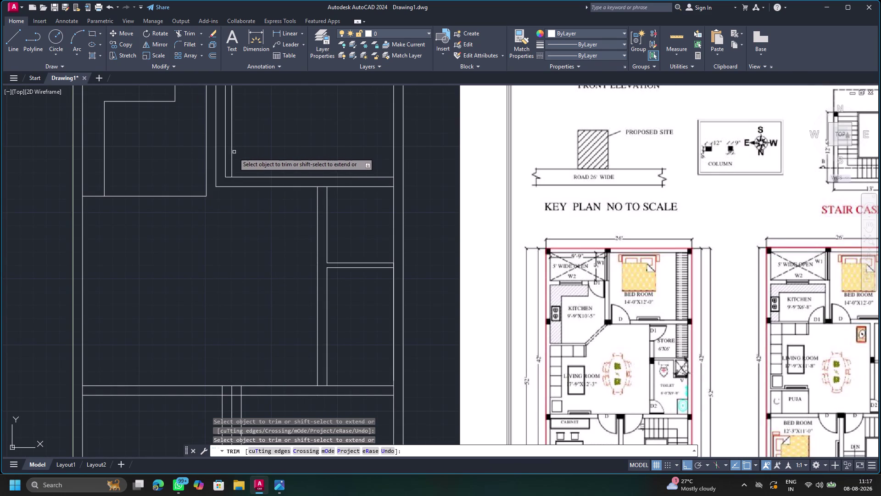
click(233, 155)
Trim the leftover and excess wall line segments at the intersections.
scroll(down, 3)
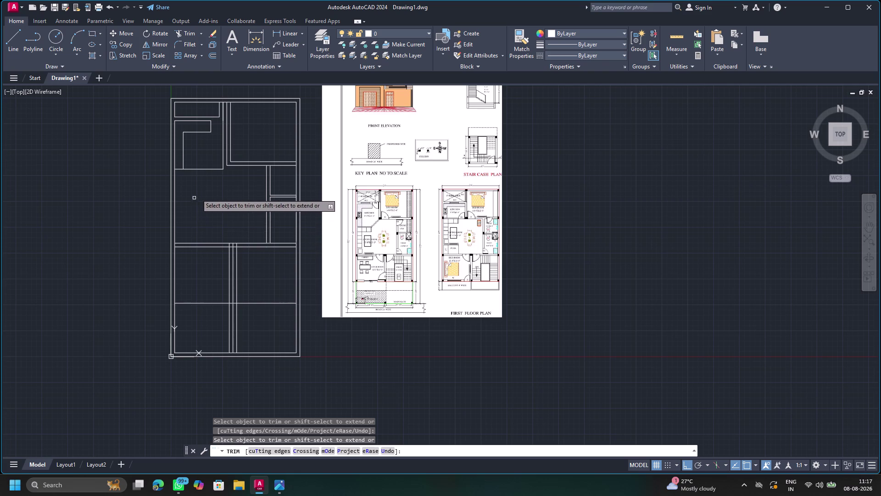
click(221, 159)
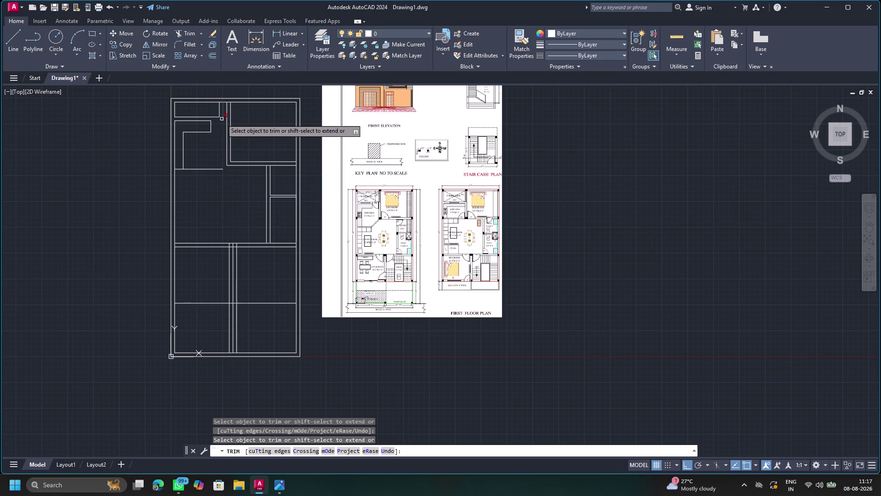
click(222, 118)
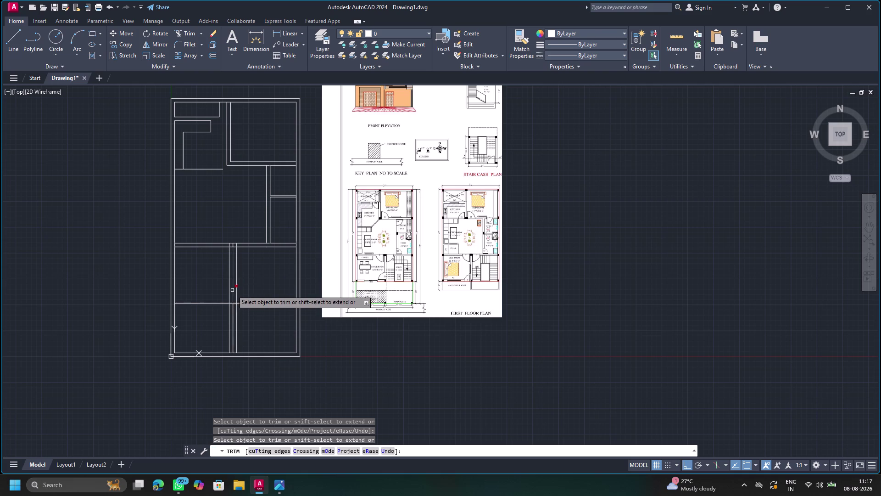
click(234, 292)
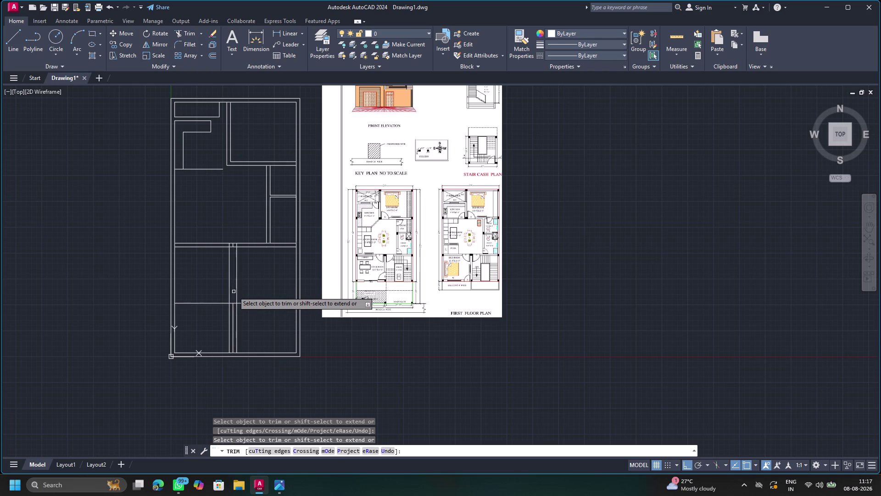
scroll(up, 3)
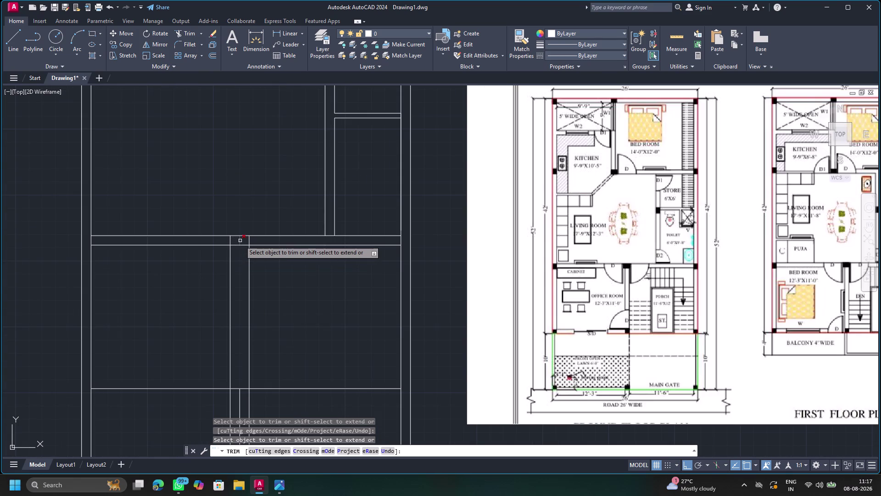
click(240, 240)
scroll(down, 3)
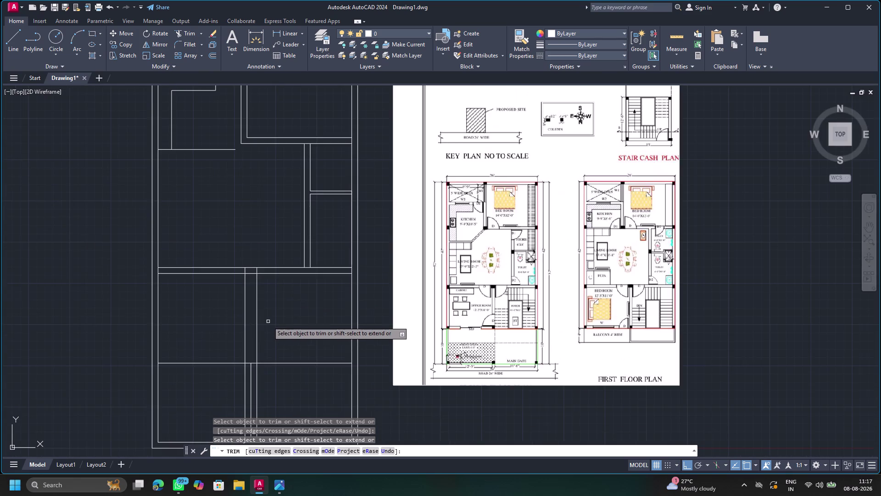
Fence-trim the lower-room crossings, the short vertical wall and the stray stub, then end trimming.
middle_drag(266, 322, 317, 202)
drag(271, 282, 341, 270)
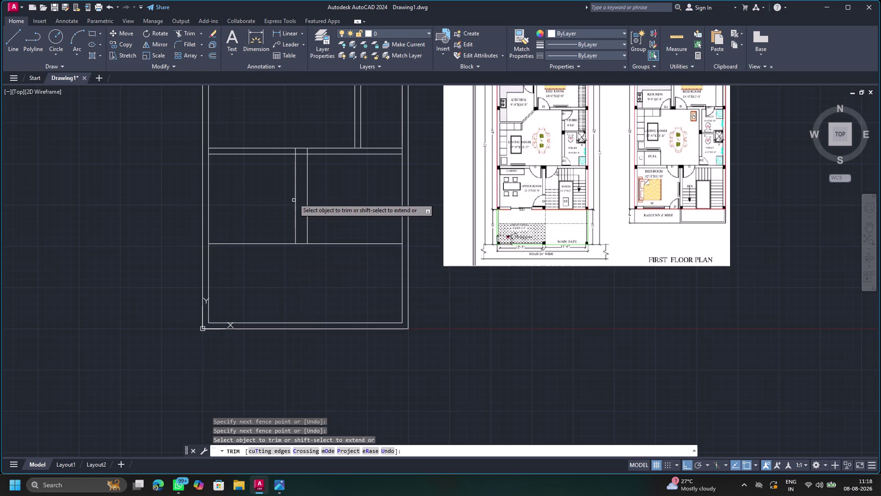
drag(276, 194, 345, 183)
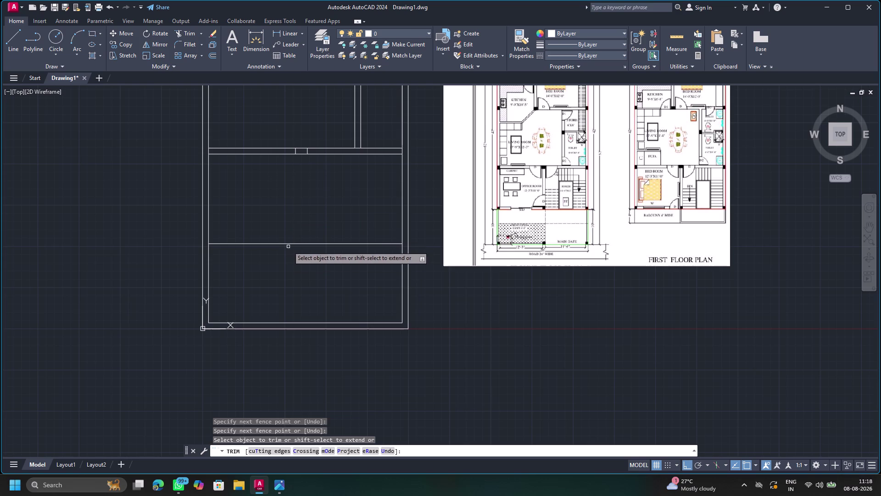
scroll(up, 3)
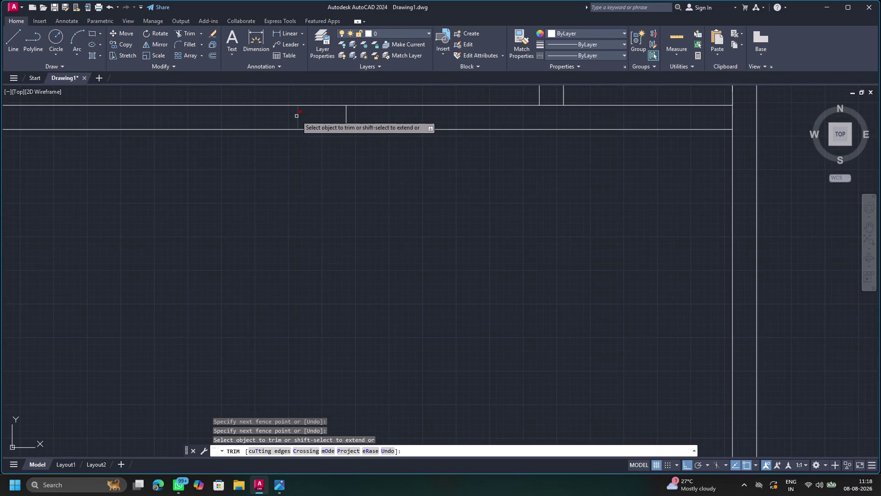
drag(296, 116, 361, 113)
scroll(down, 3)
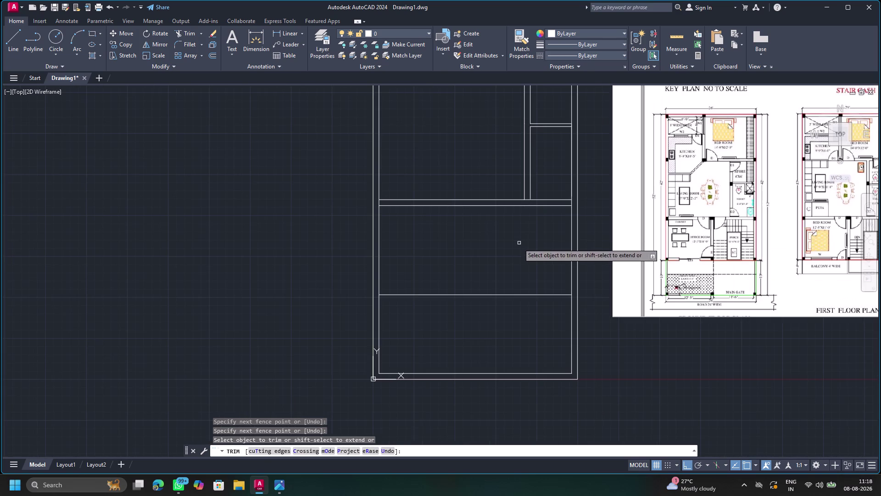
key(Escape)
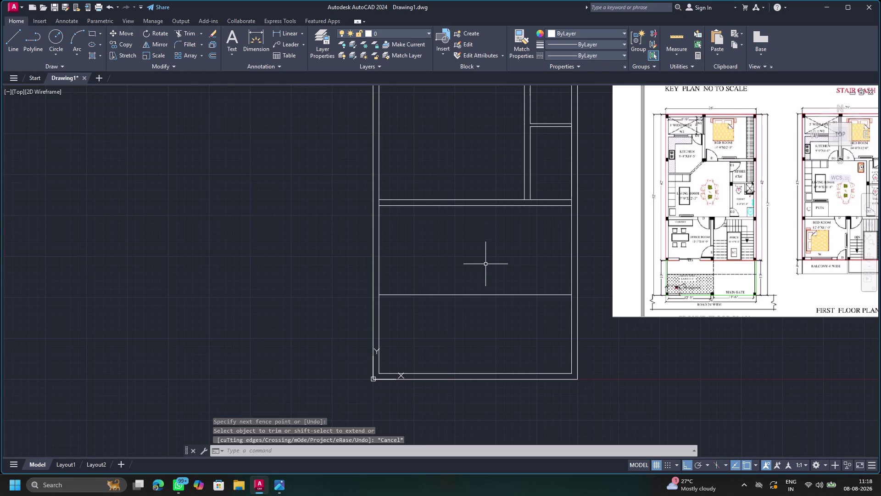
key(Escape)
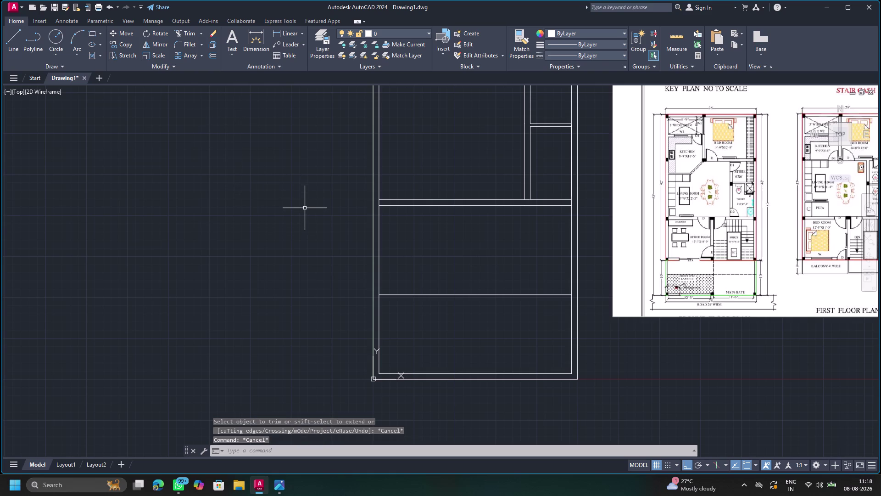
Offset the right outer wall inward by 11'6" with the Through option.
key(o)
key(Return)
key(Return)
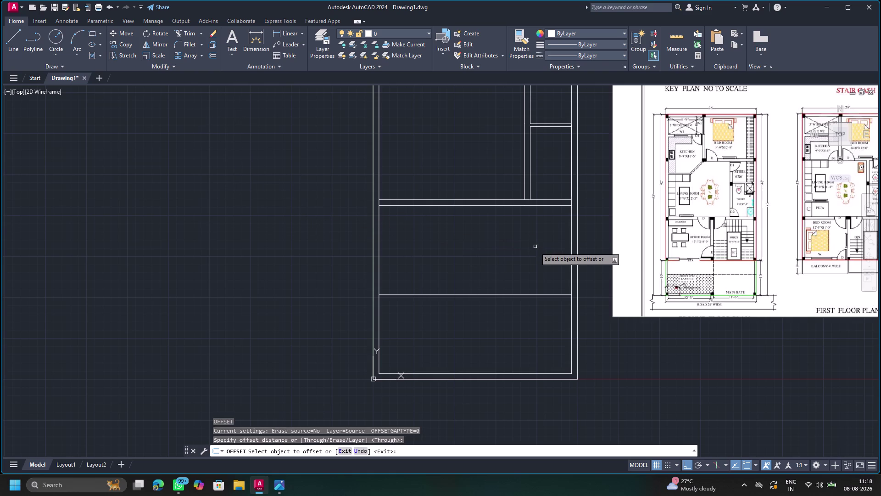
click(571, 257)
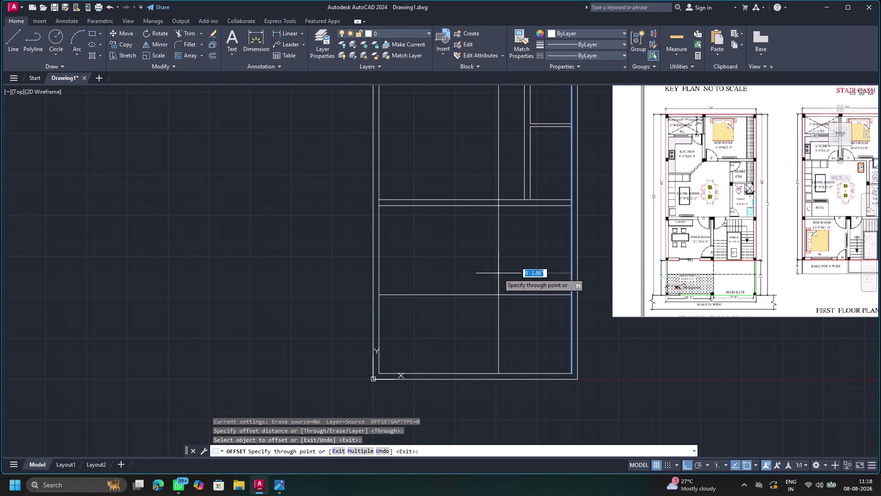
text(11)
text('6")
key(Return)
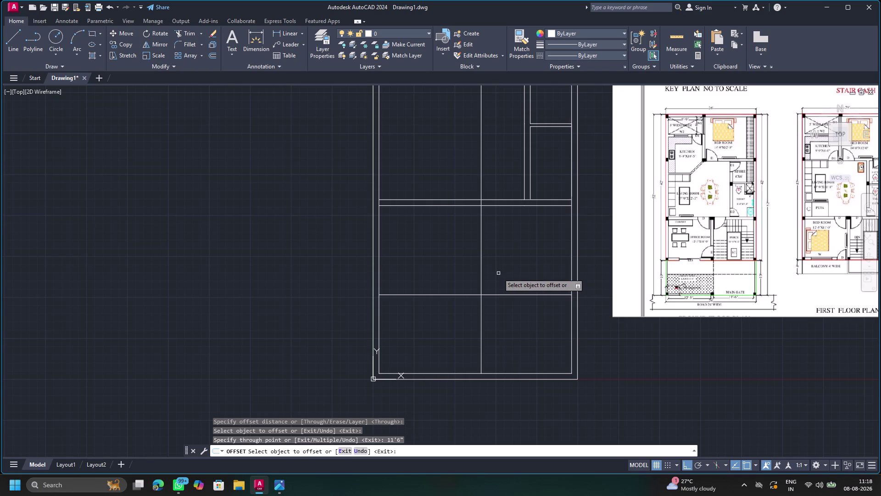
Offset the left outer wall inward by 12'3" and end the offset command.
click(379, 263)
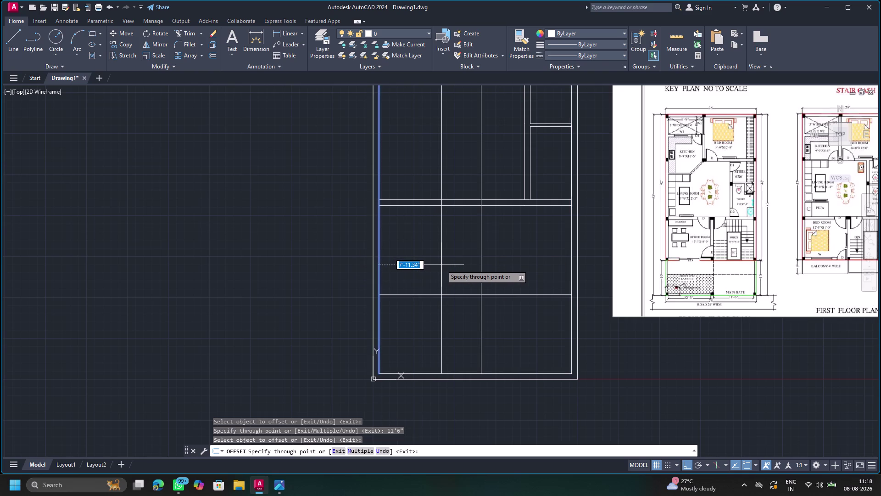
text(1)
text(2)
key(apostrophe)
text(3)
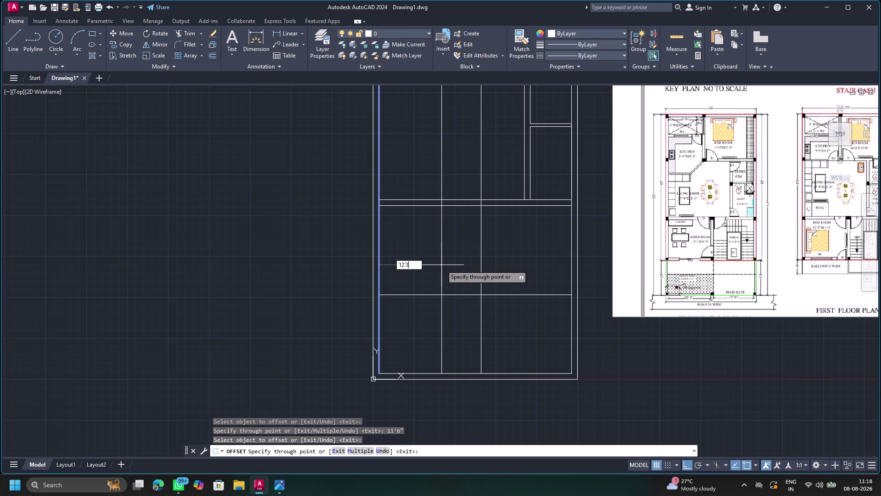
text(")
key(Return)
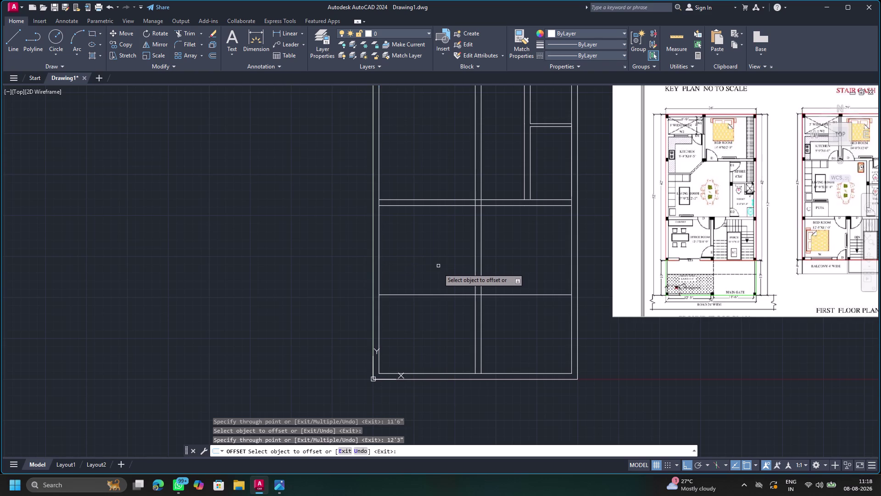
key(Escape)
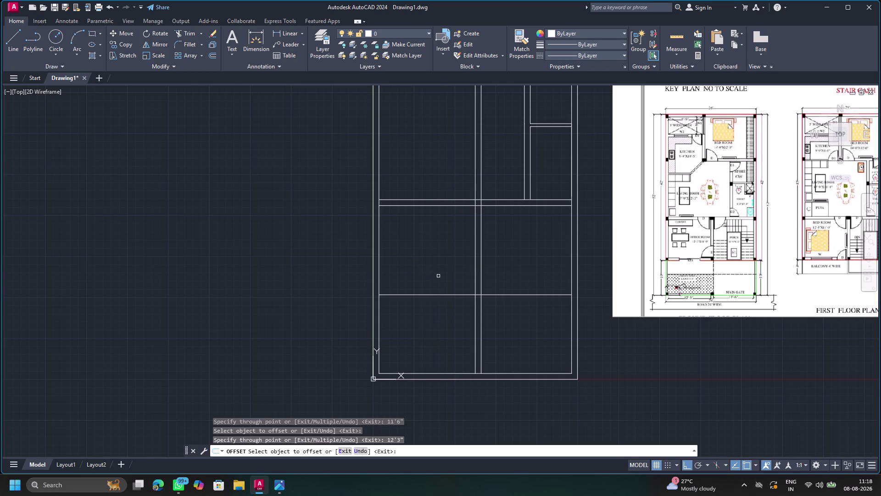
scroll(down, 3)
scroll(up, 3)
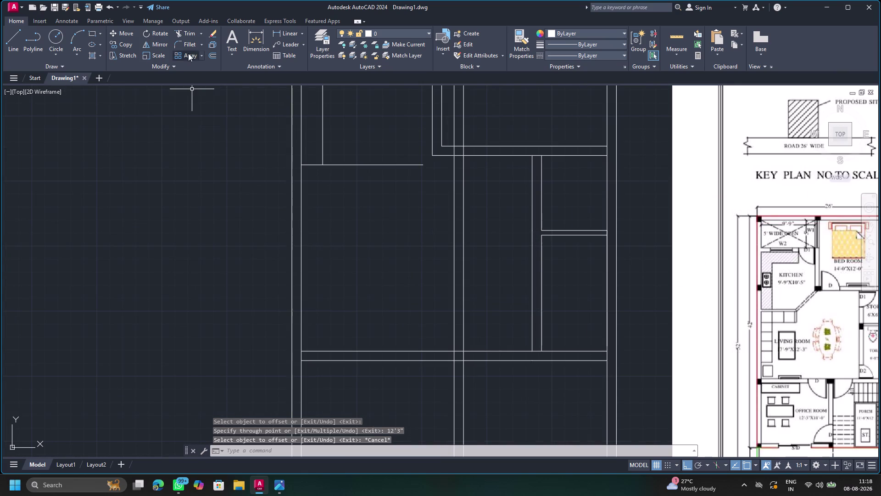
Trim the new wall lines back past the horizontal wall and clear the overhanging ends near the top.
click(189, 29)
drag(467, 207, 413, 214)
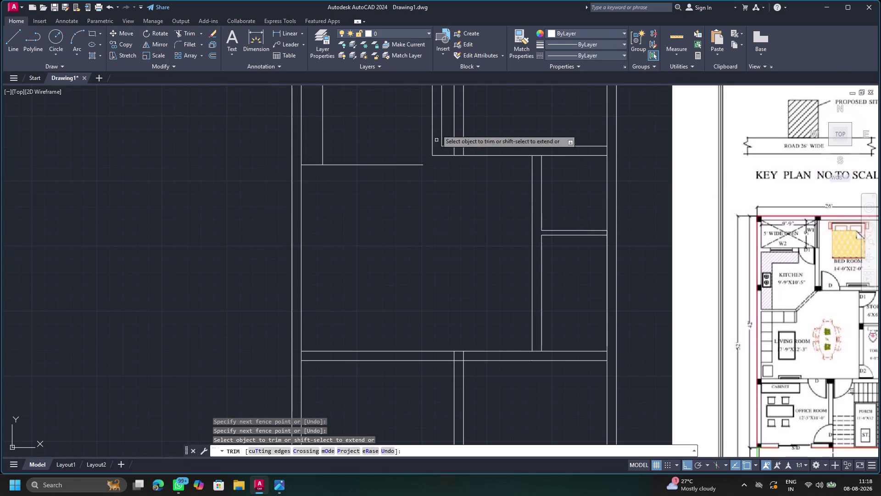
drag(454, 109, 478, 104)
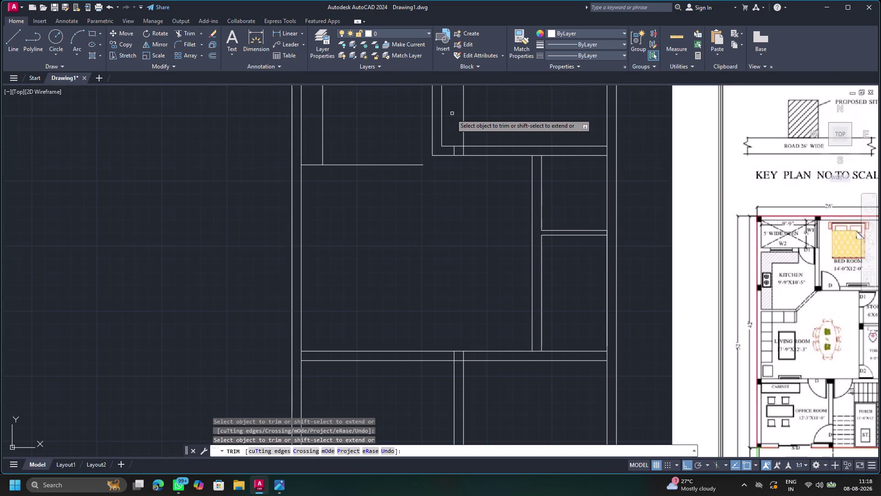
click(465, 117)
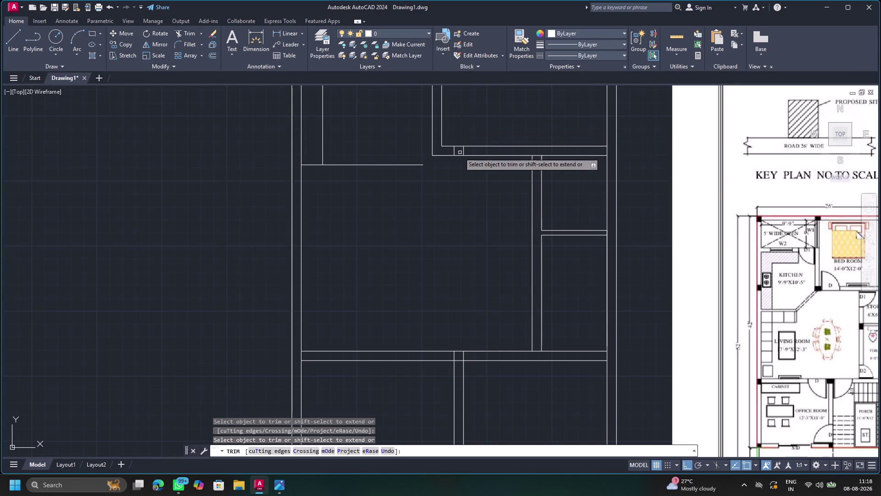
click(455, 152)
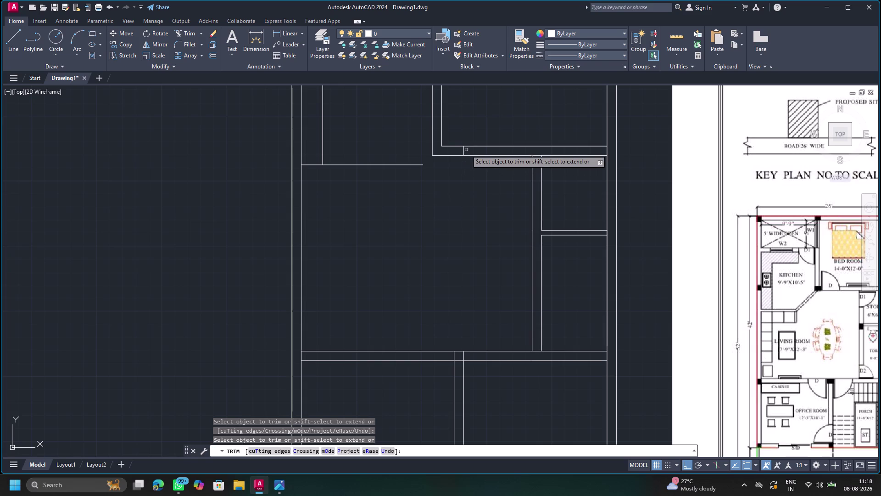
click(463, 151)
Fence-trim the new wall lines crossing the lower rooms and finish trimming.
scroll(down, 3)
middle_drag(454, 261, 456, 258)
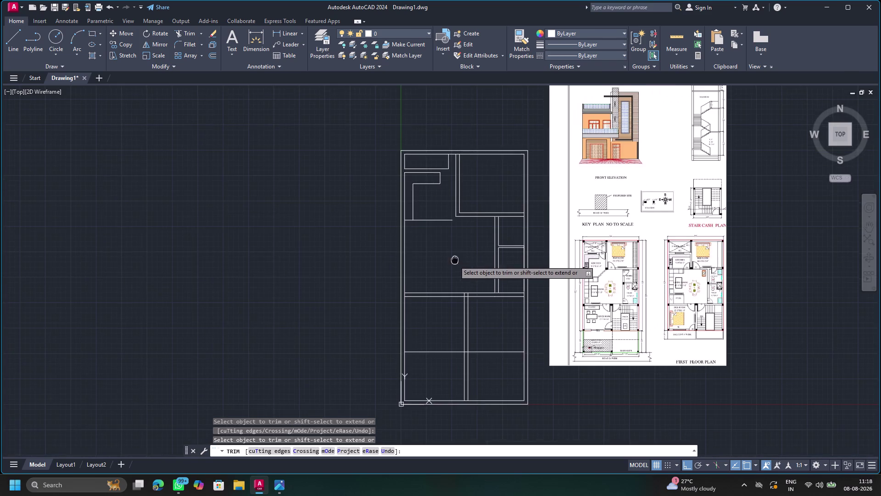
middle_drag(456, 258, 461, 145)
drag(459, 268, 504, 254)
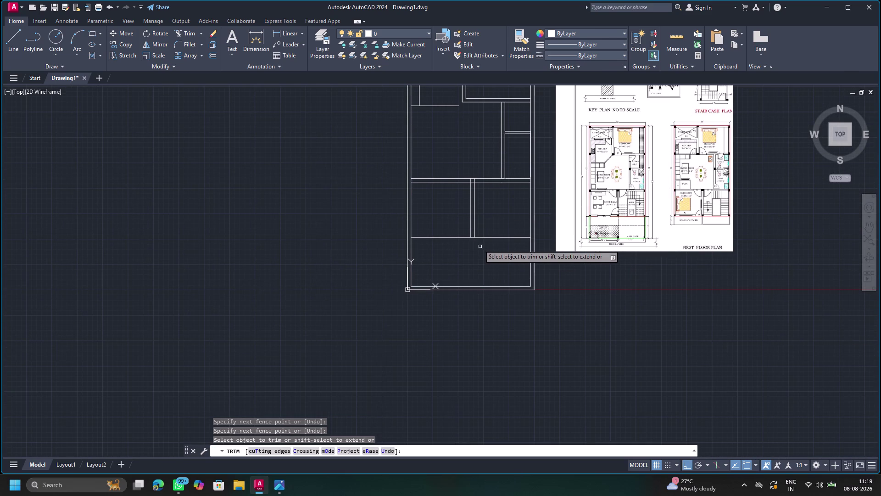
key(Escape)
middle_drag(491, 206, 460, 258)
scroll(up, 3)
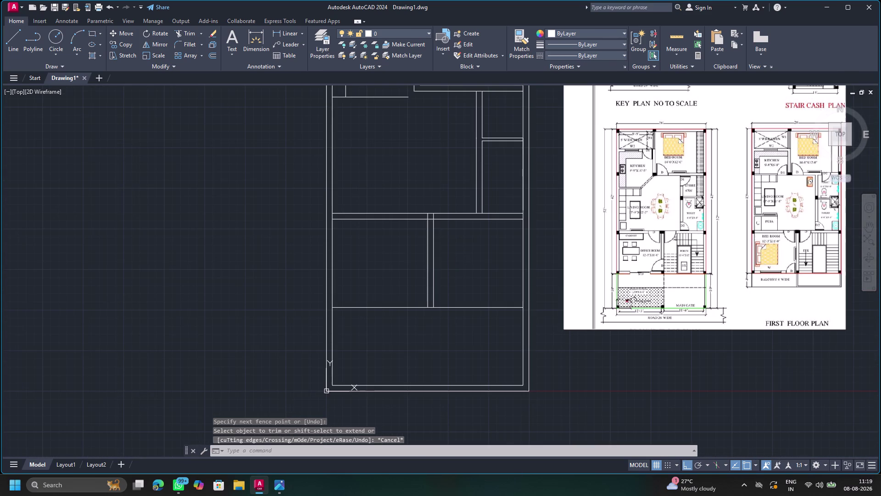